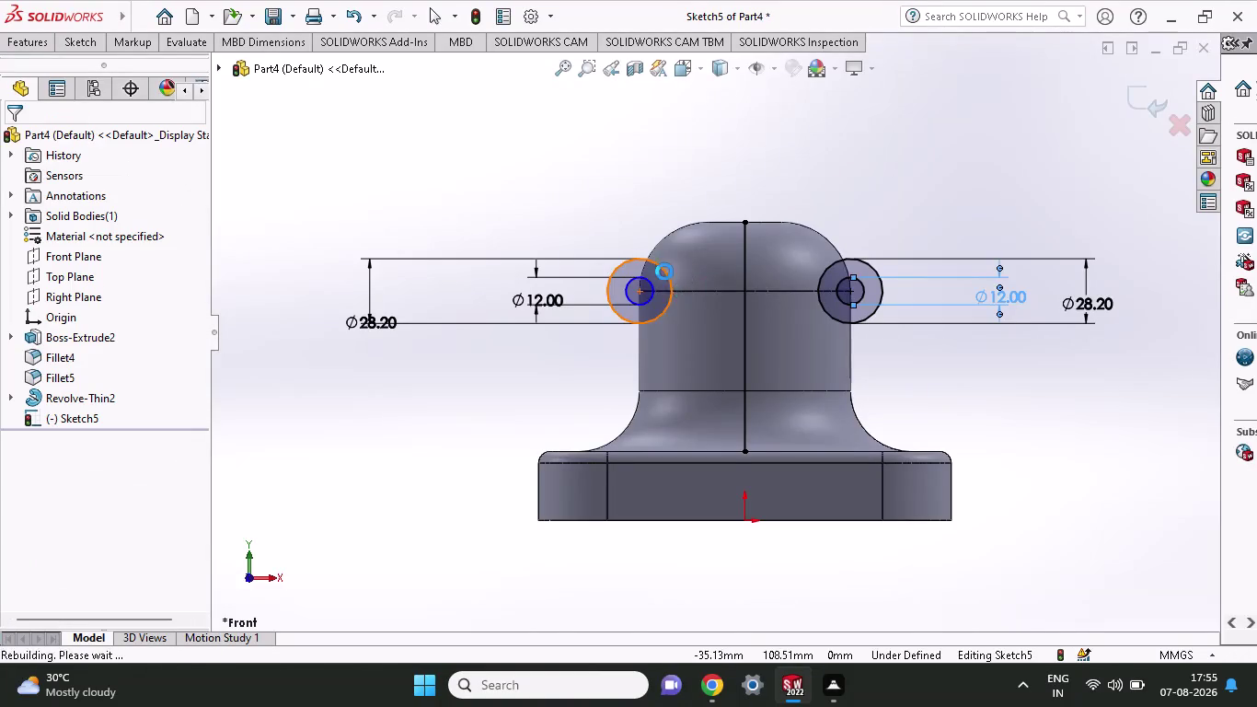
Undo the two side circles and their diameter dimensions, discarding Sketch5.
key(ctrl+z)
key(ctrl+z)
key(ctrl+z)
key(ctrl+z)
key(ctrl+z)
key(ctrl+z)
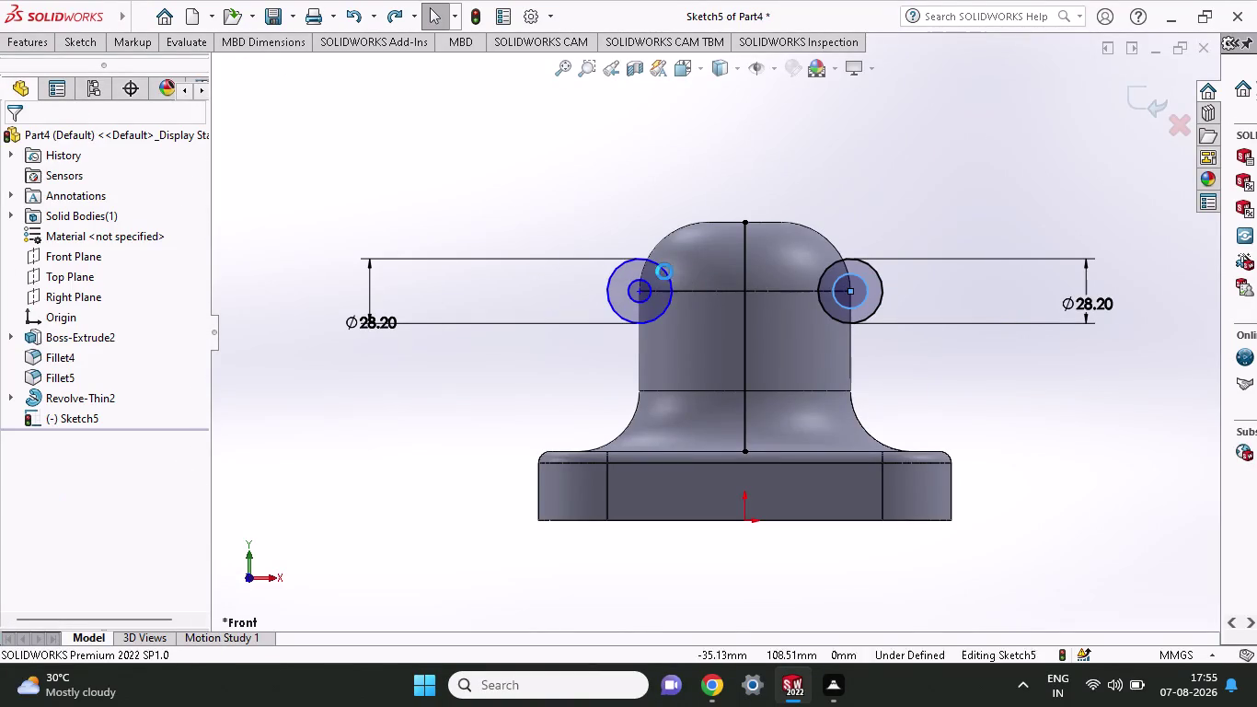
key(ctrl+z)
key(ctrl+z)
key(ctrl+z)
key(ctrl+z)
key(ctrl+z)
key(ctrl+z)
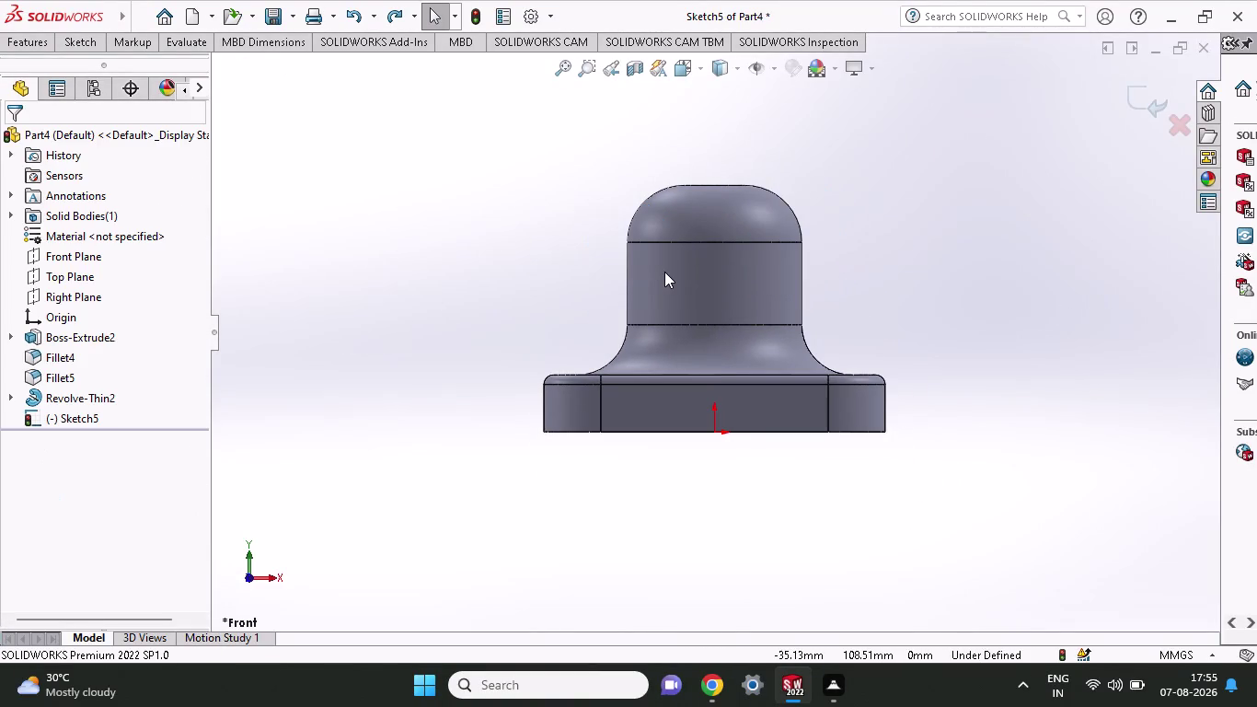
key(ctrl+z)
scroll(down, 3)
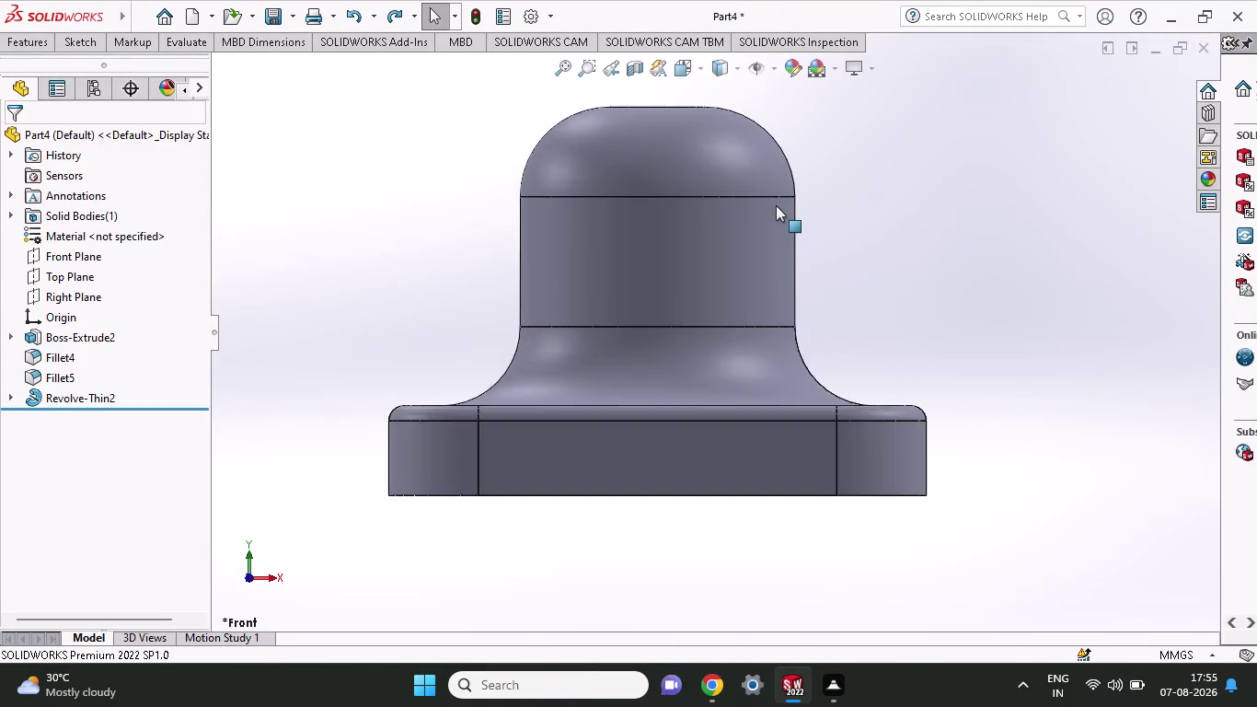
Start a front-face sketch with a vertical centerline through the origin above the bell.
scroll(down, 3)
scroll(up, 3)
click(30, 39)
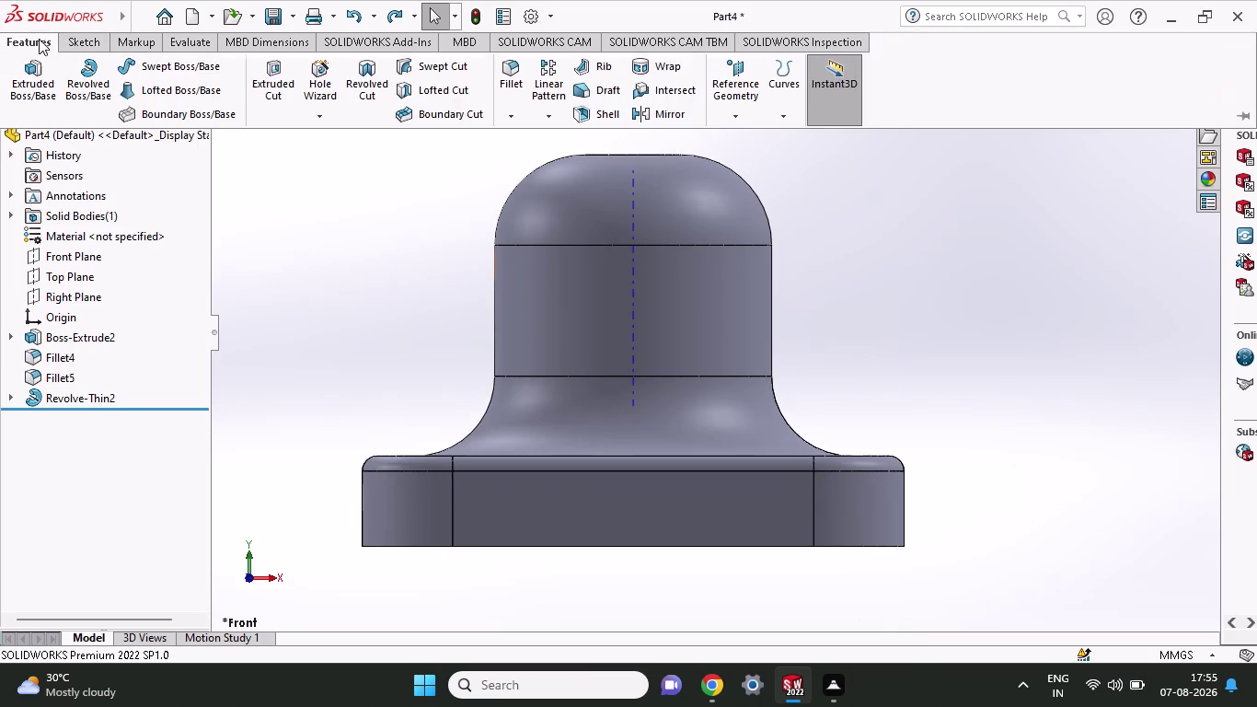
click(71, 38)
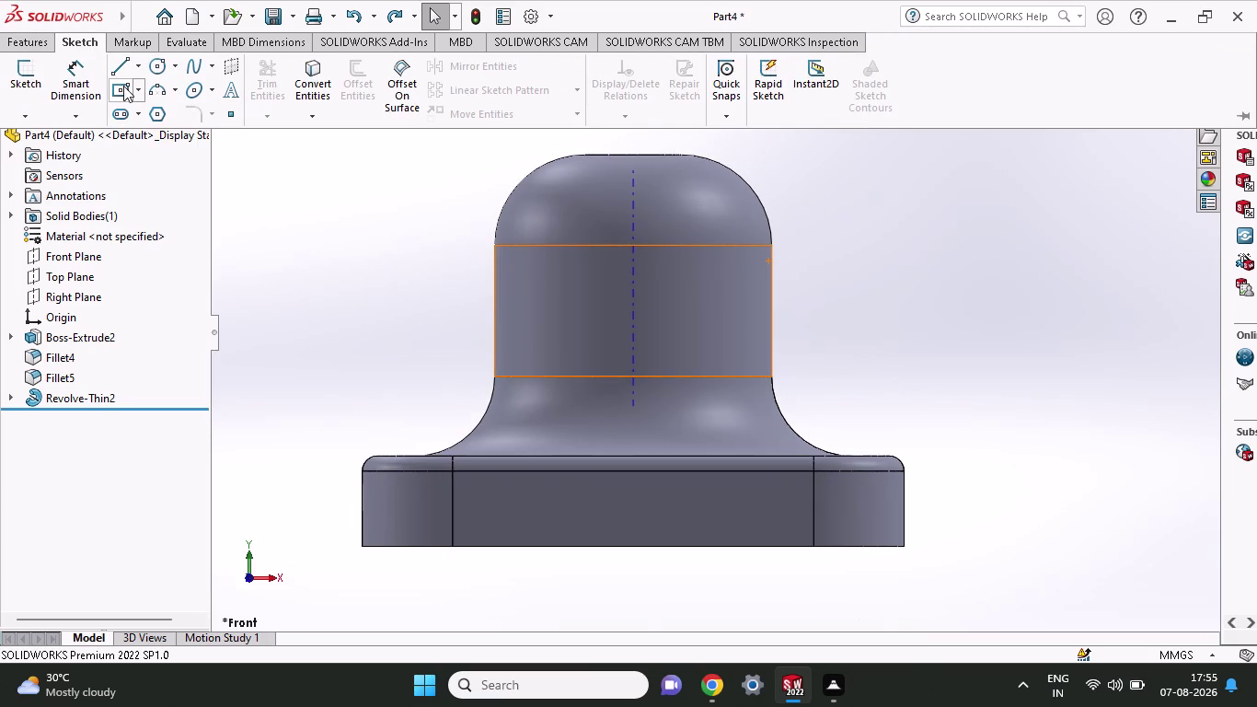
click(139, 75)
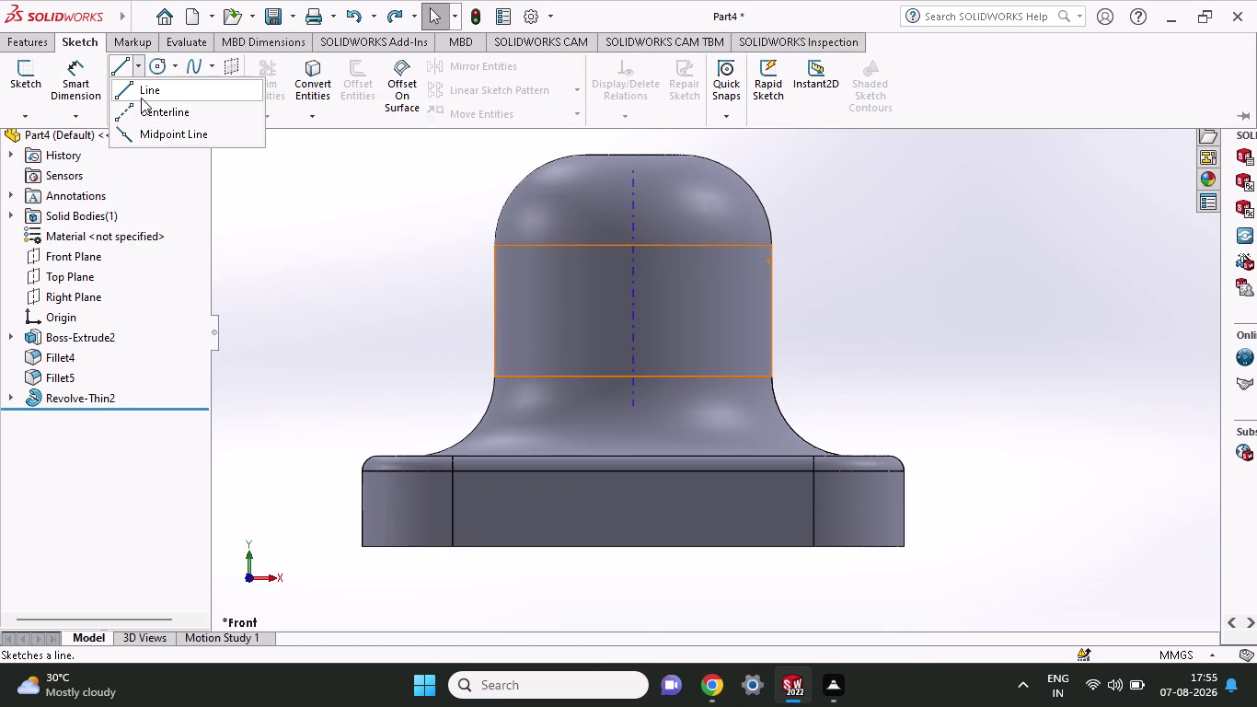
click(141, 116)
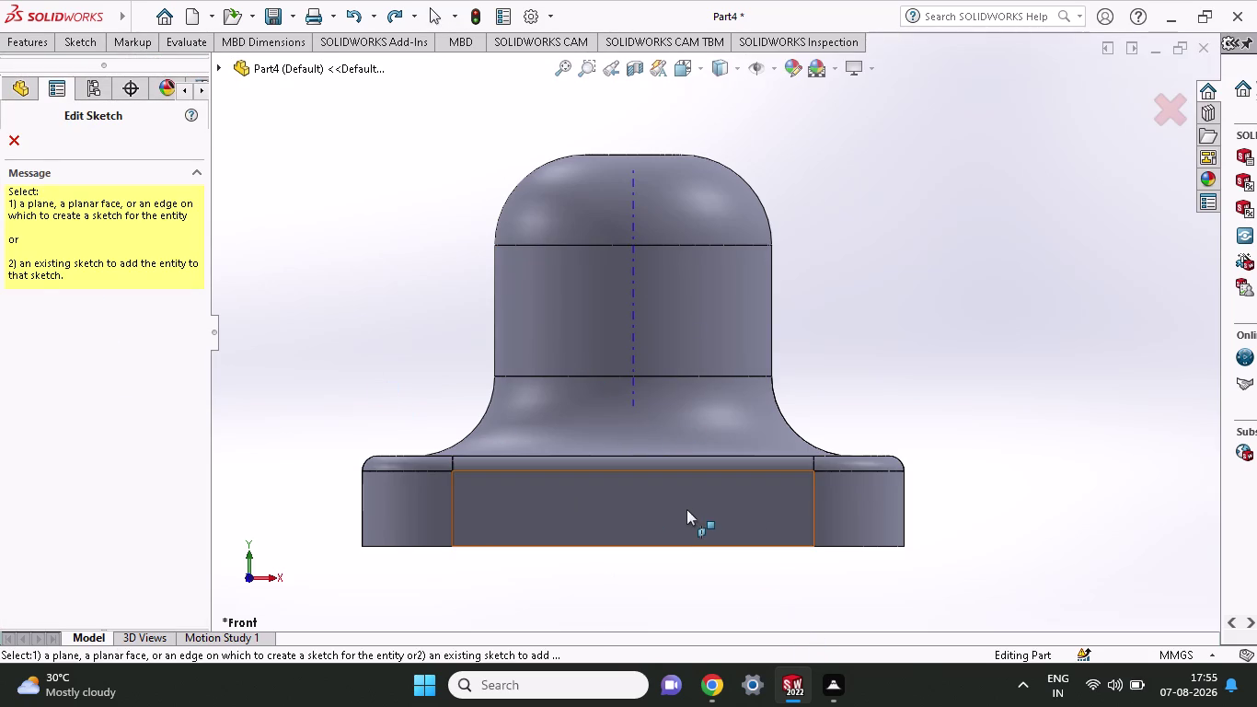
click(685, 507)
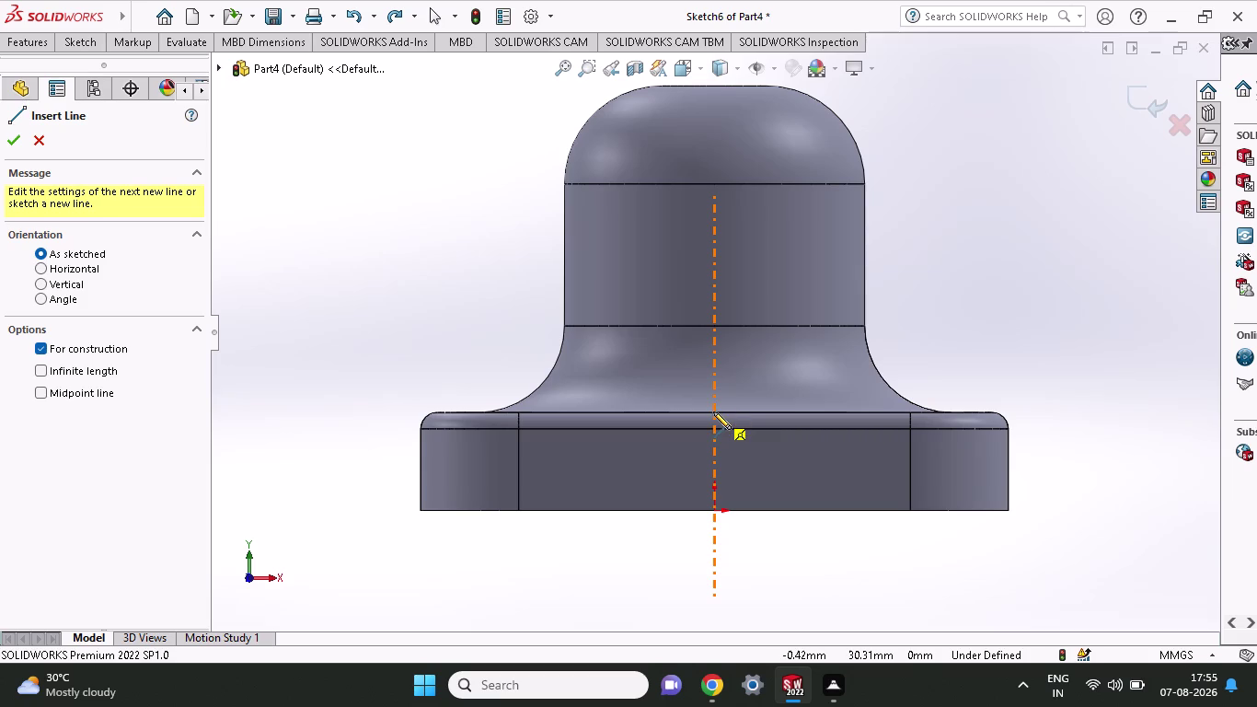
click(713, 411)
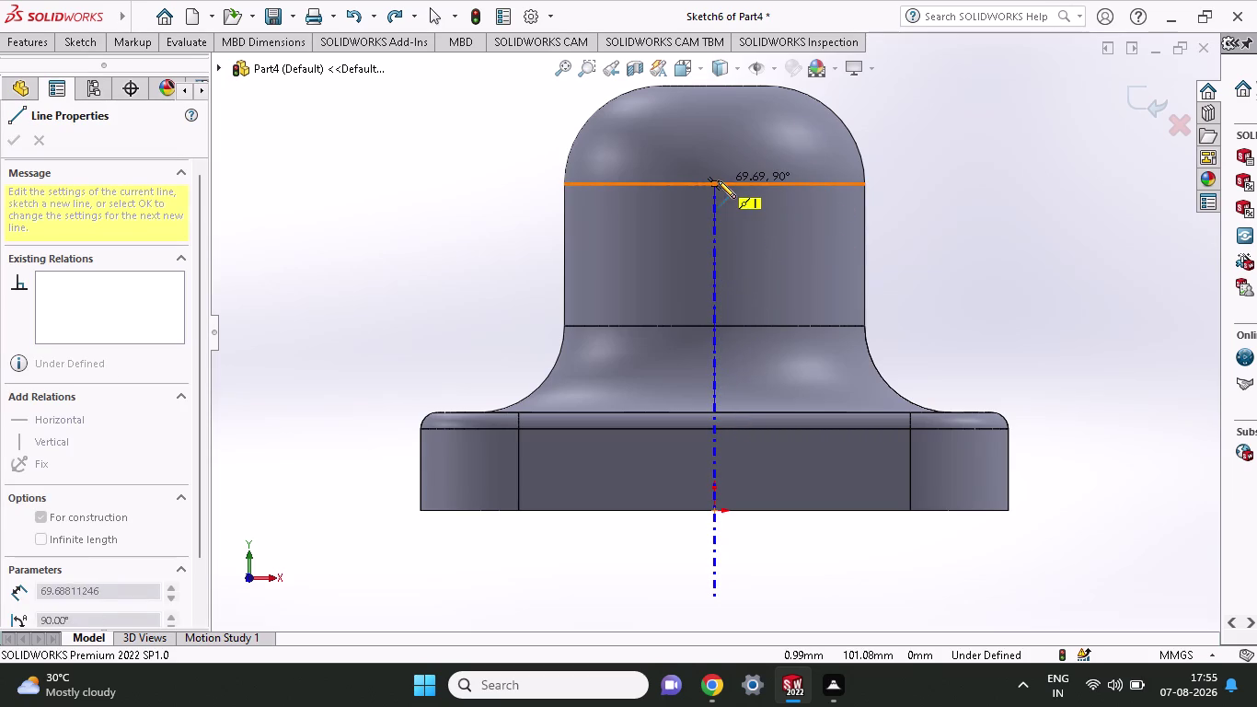
scroll(up, 3)
click(714, 98)
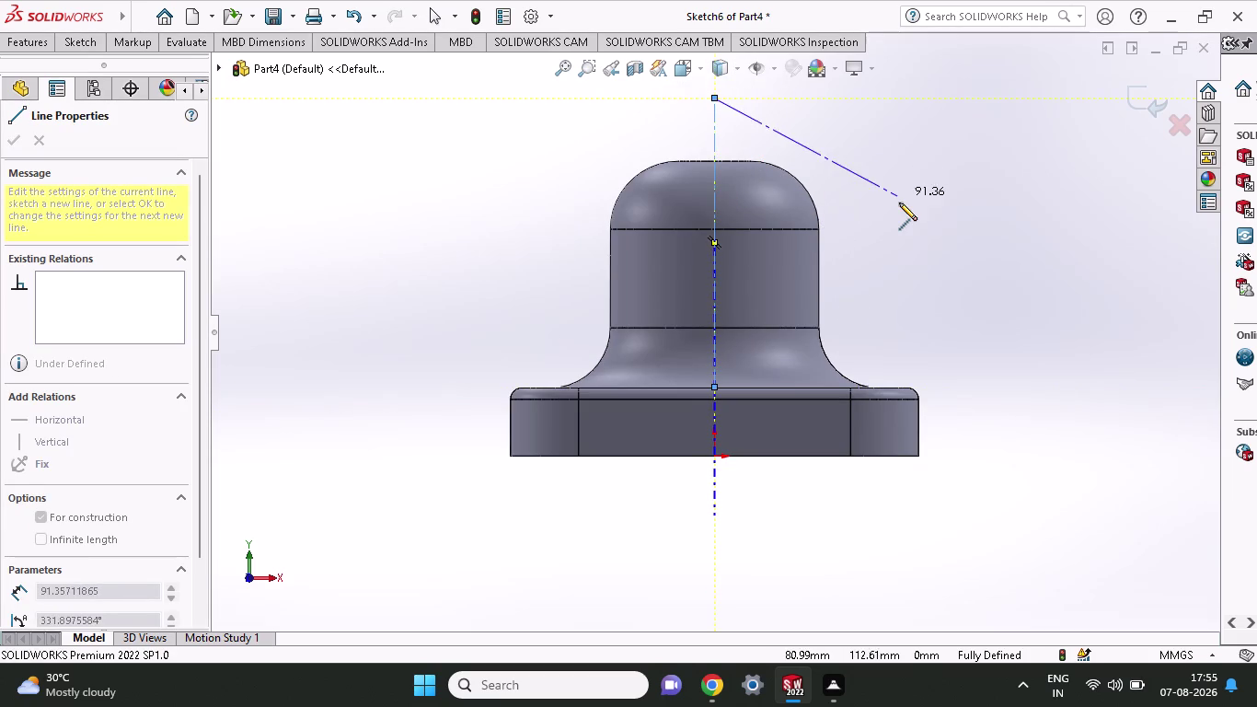
key(Escape)
Add a horizontal centerline crossing the bell's upper body, extending both sides.
click(98, 43)
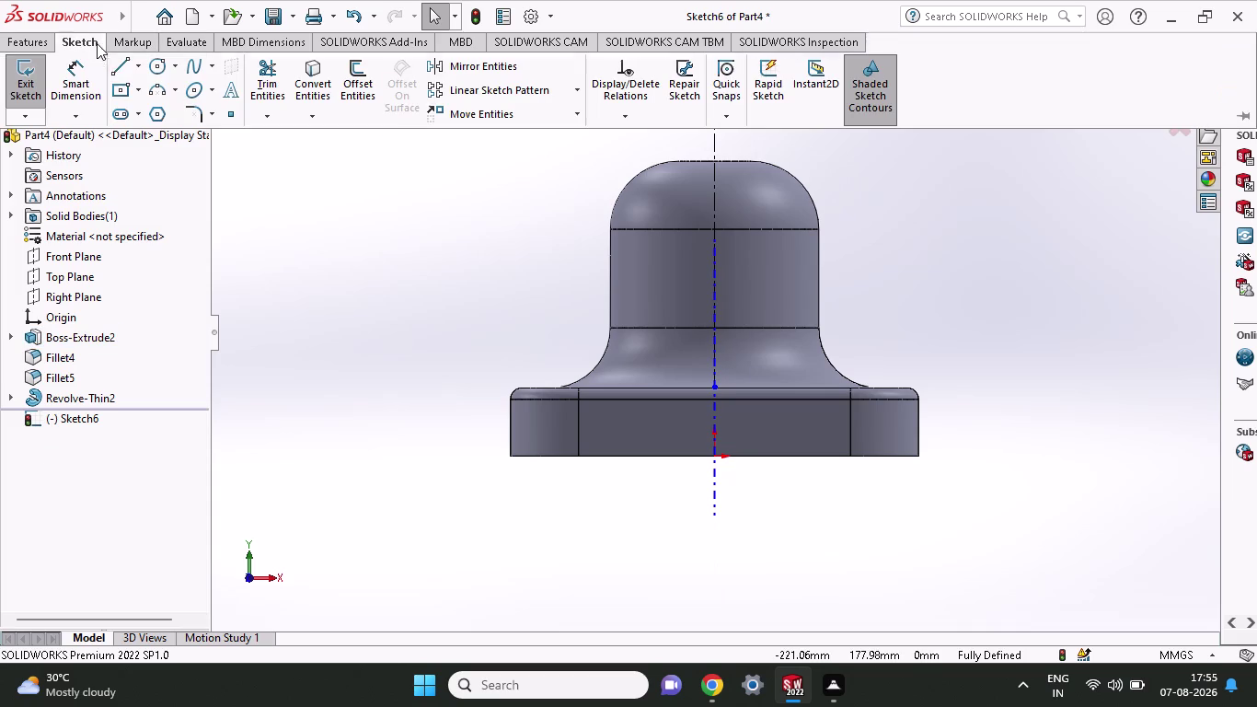
click(135, 68)
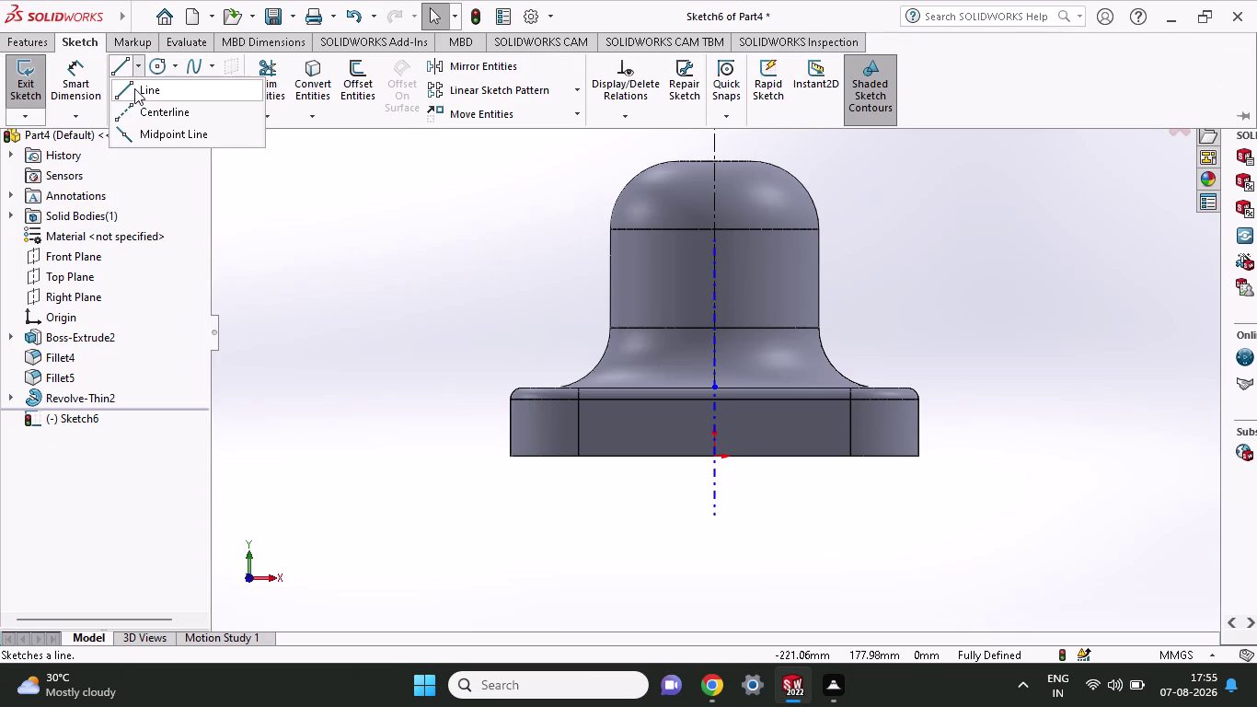
click(131, 105)
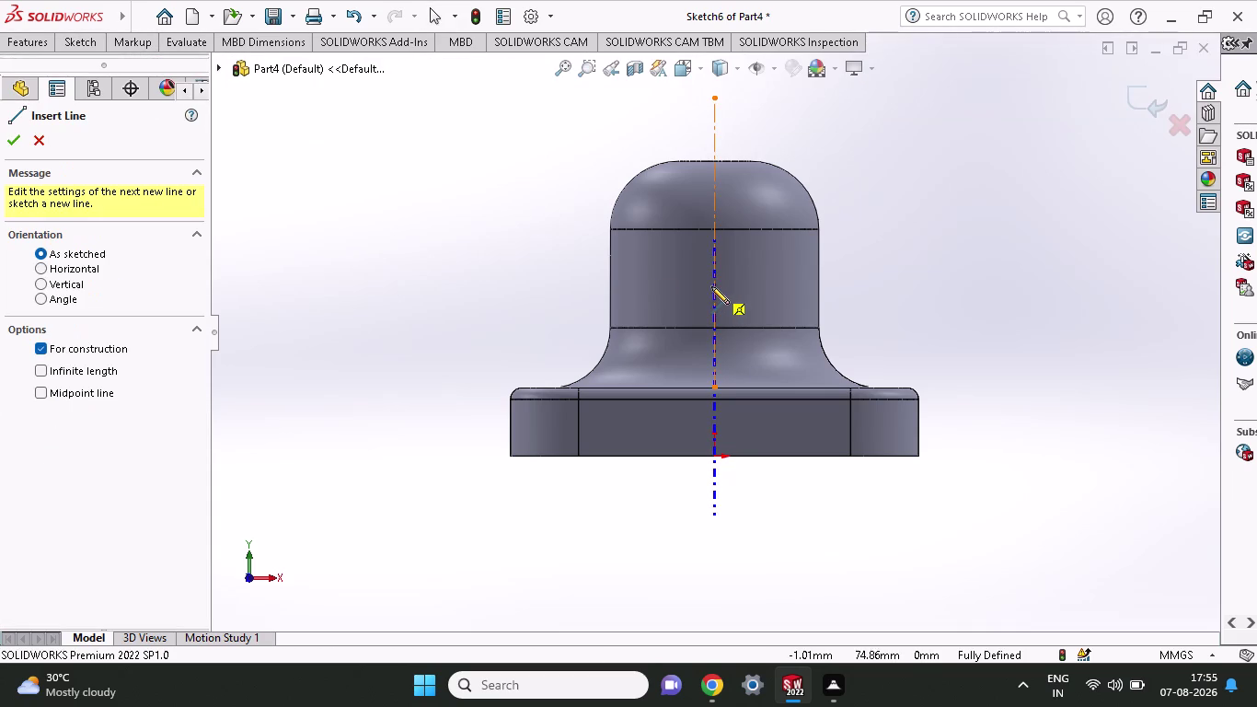
click(713, 244)
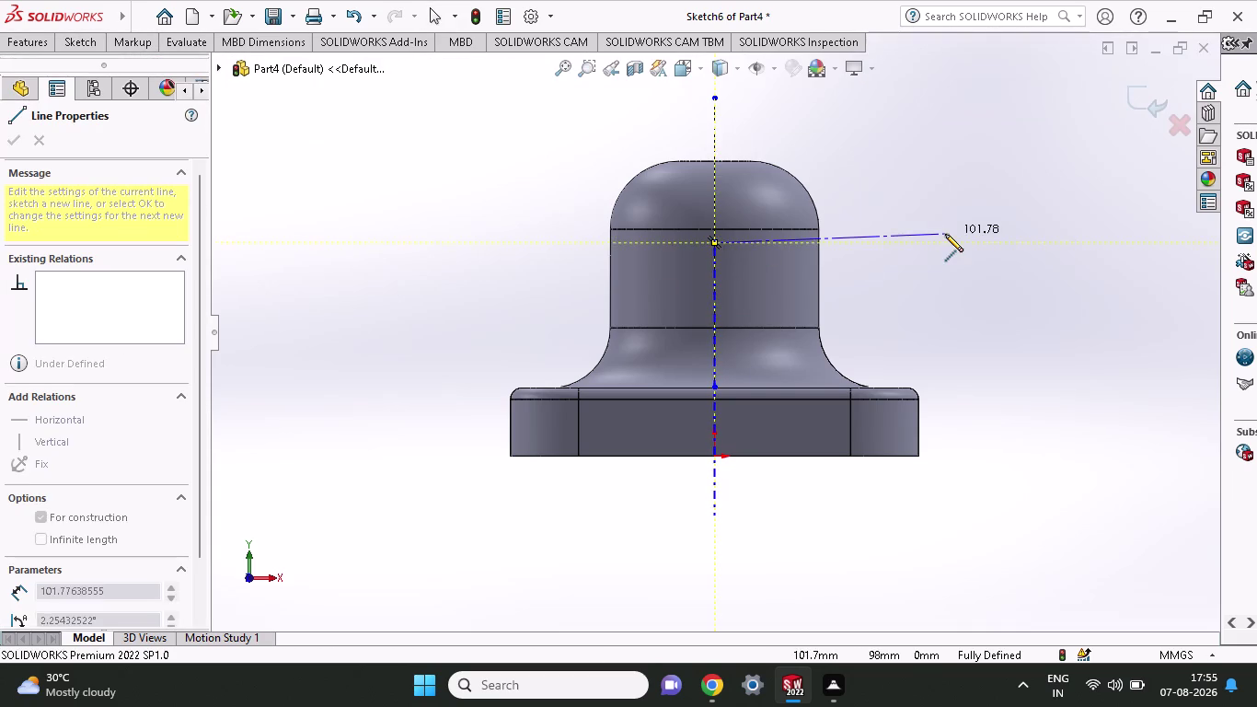
click(945, 234)
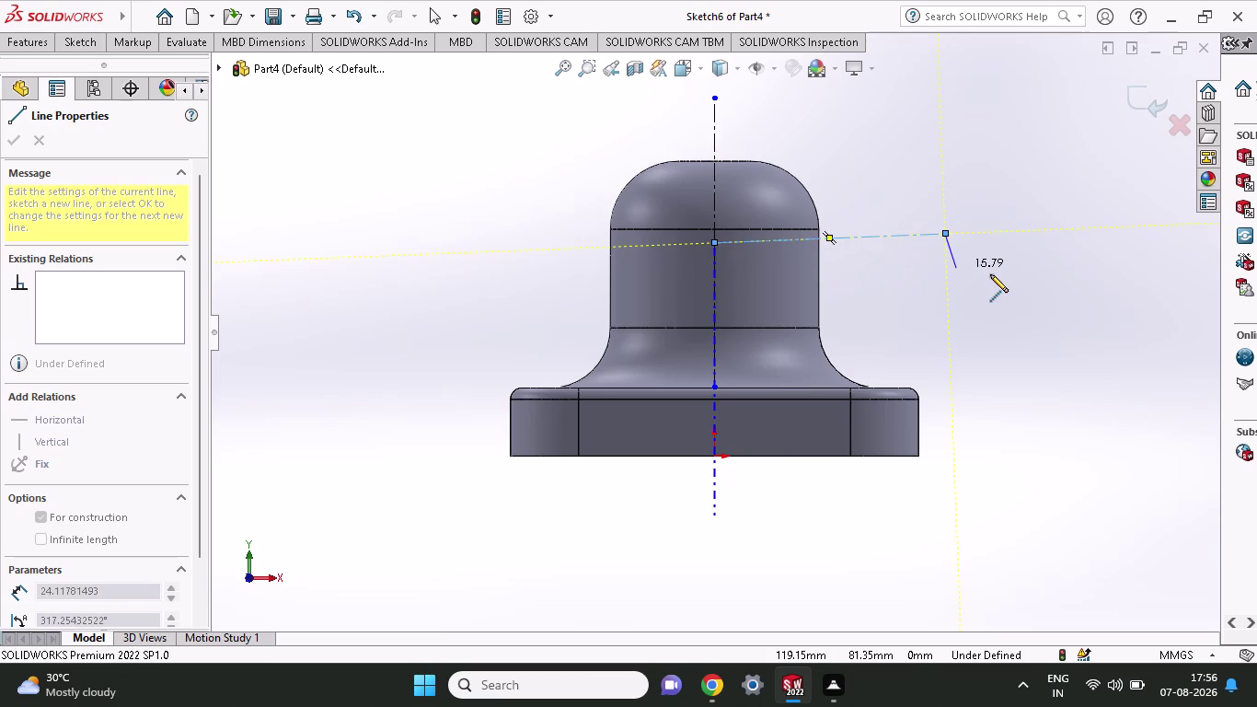
key(ctrl+z)
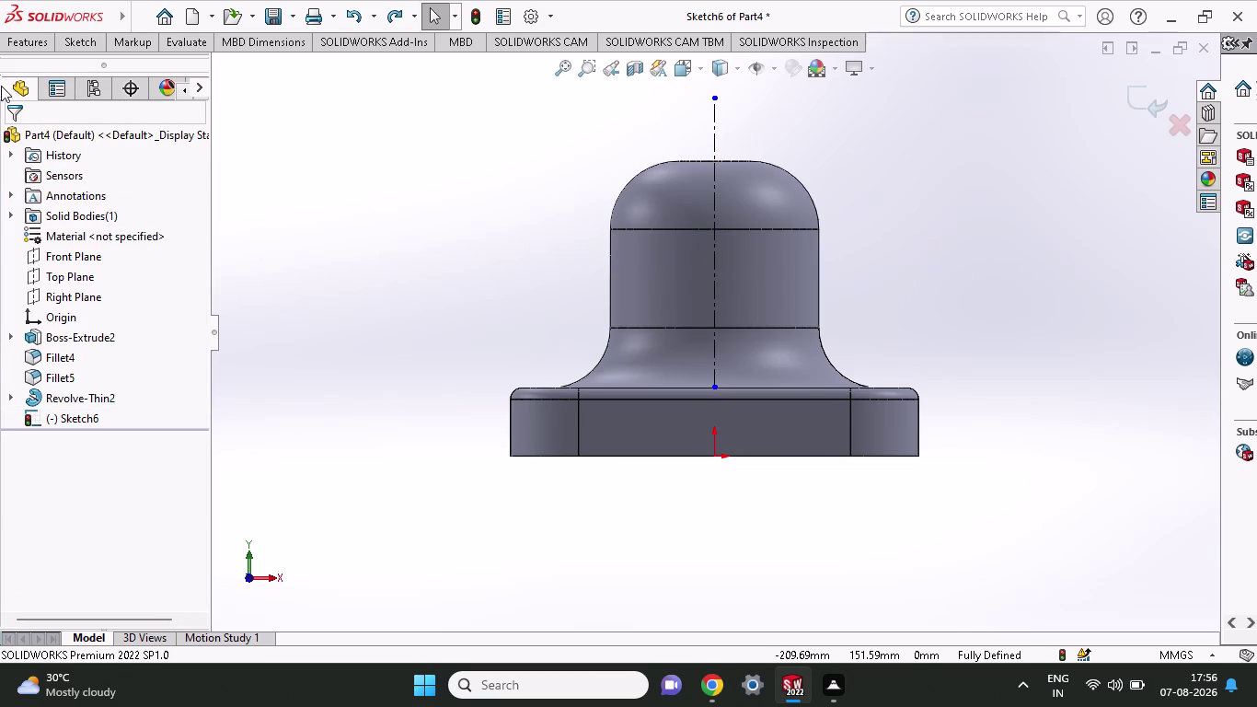
click(84, 47)
click(141, 74)
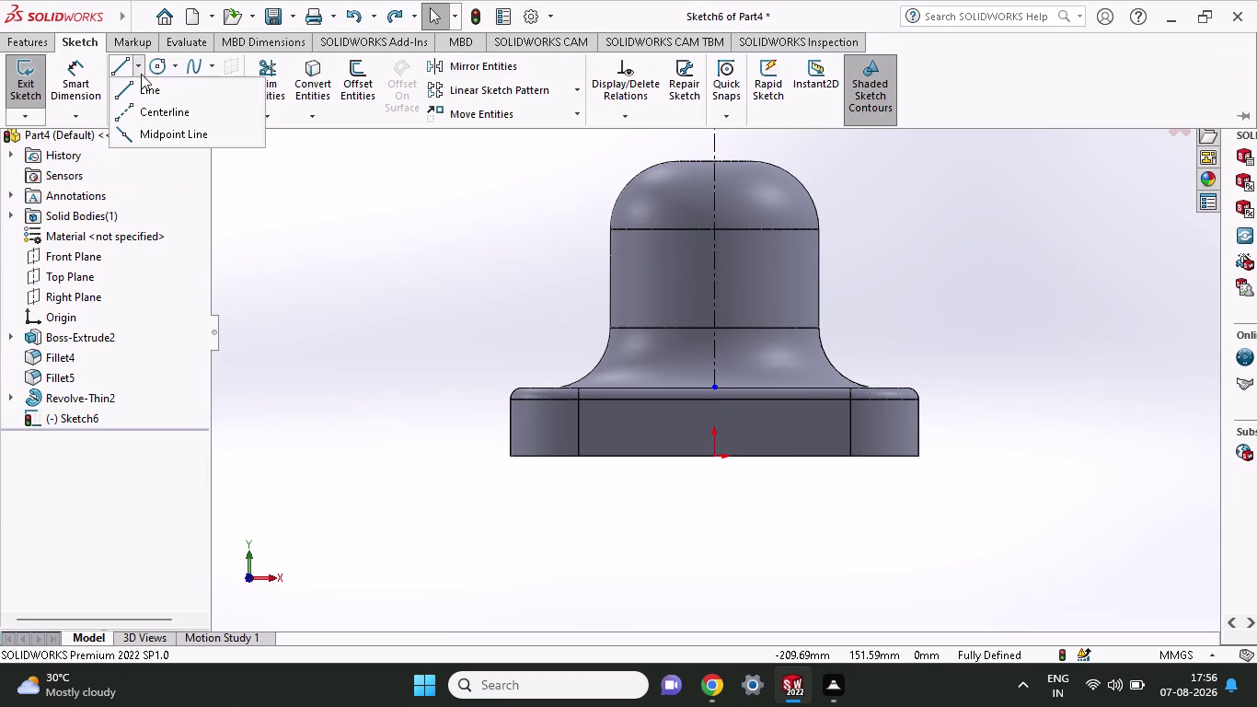
click(134, 116)
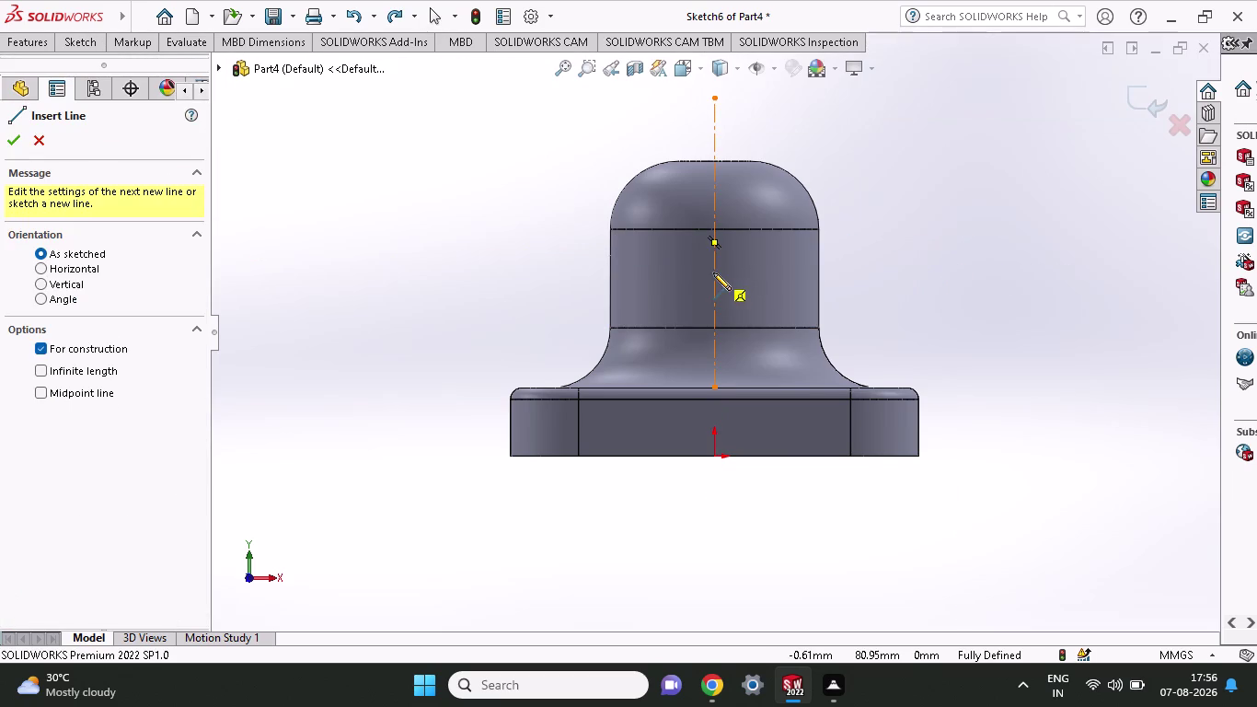
click(714, 243)
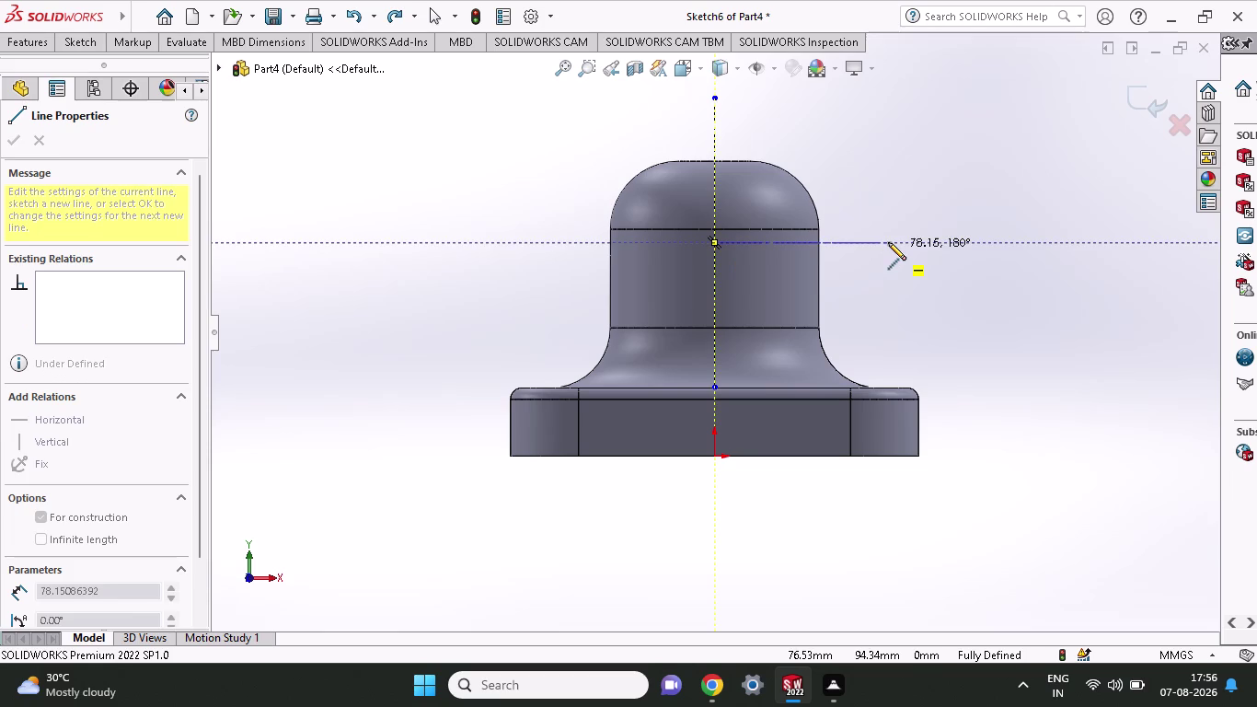
click(888, 242)
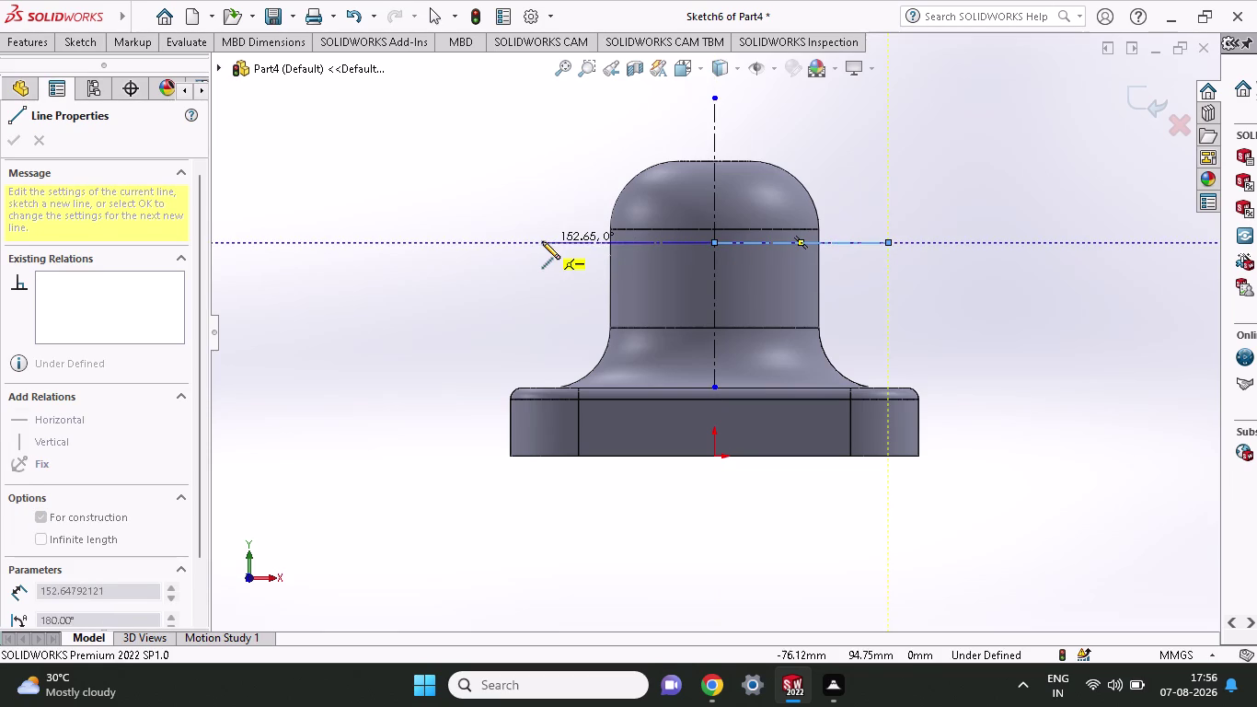
click(542, 241)
key(Escape)
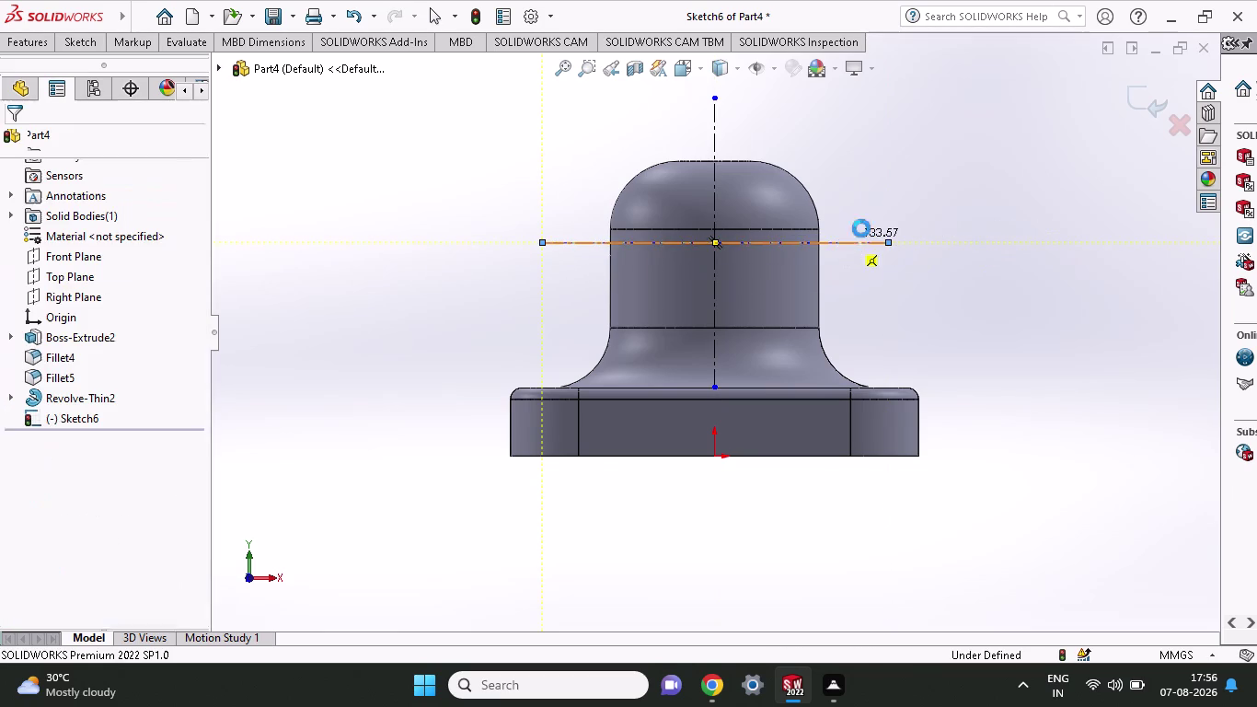
click(71, 50)
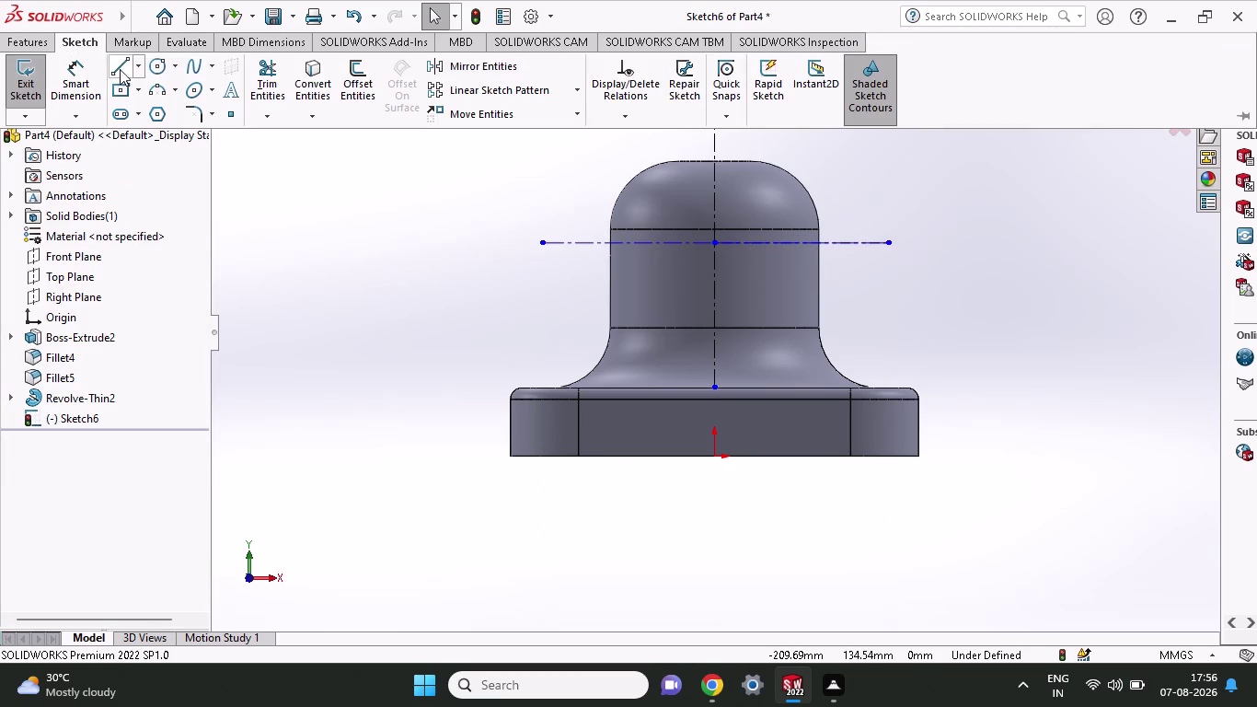
Draw four lines forming a closed diamond with corners on the centerline ends.
click(123, 65)
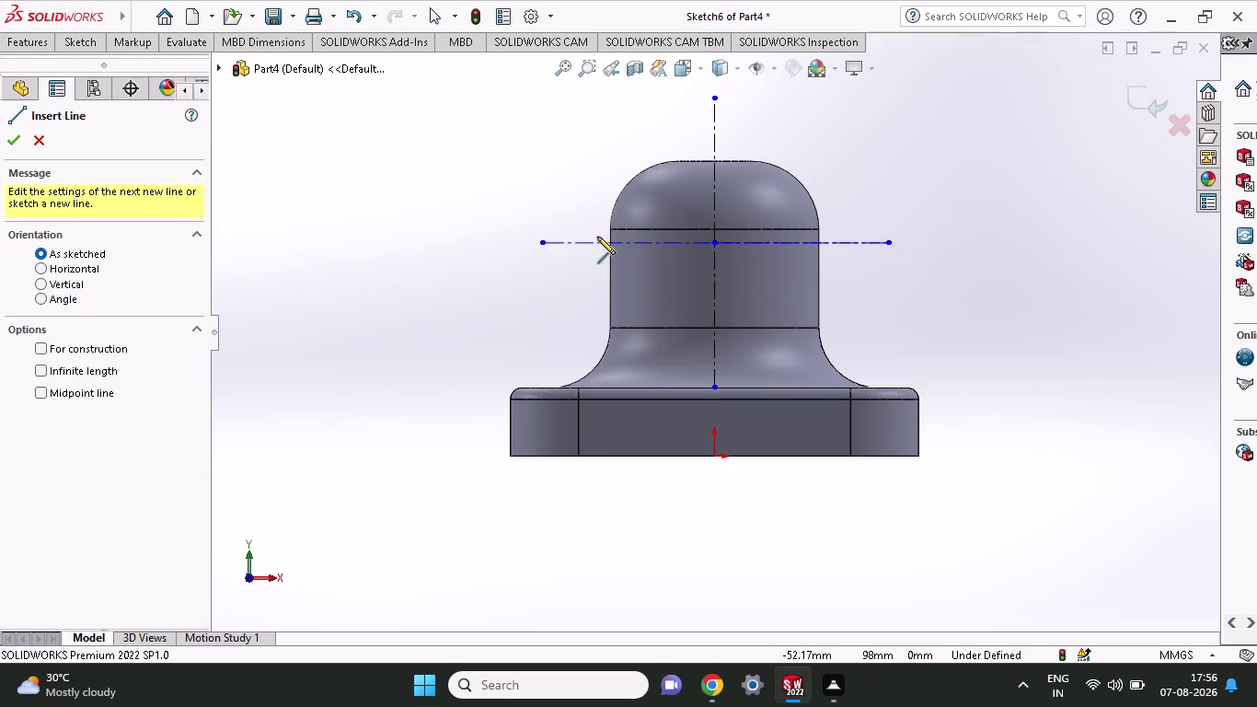
click(616, 241)
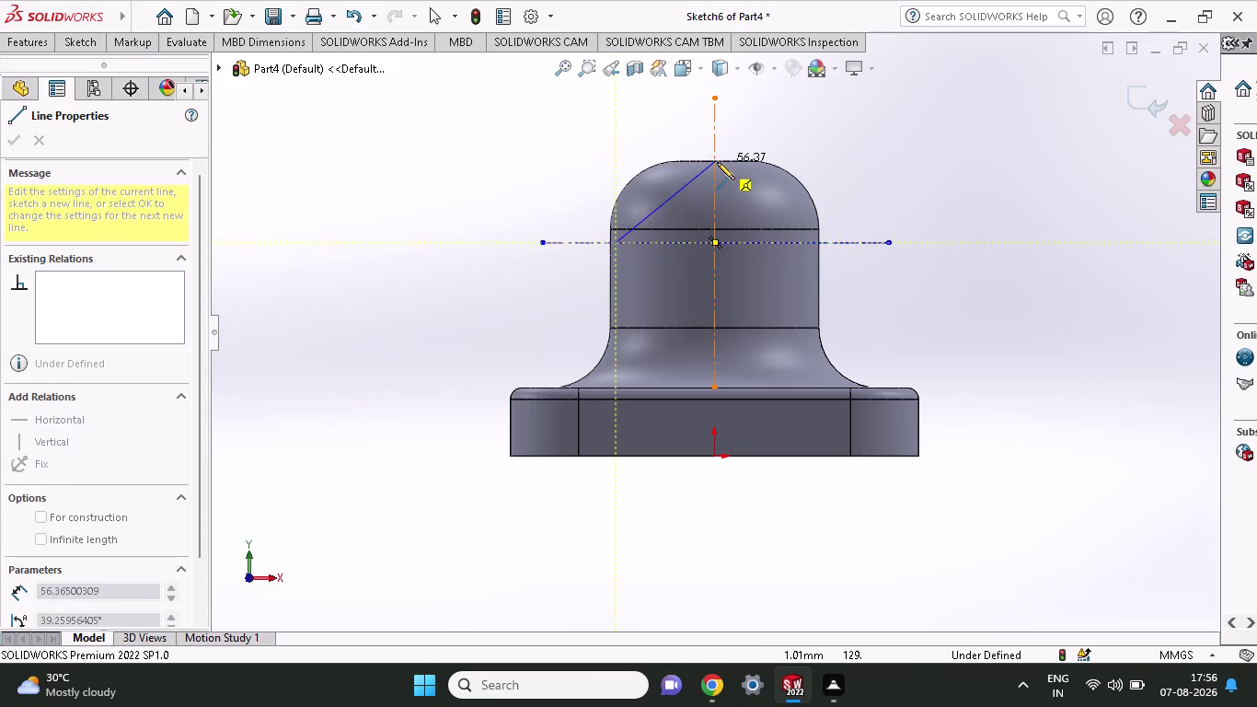
click(716, 162)
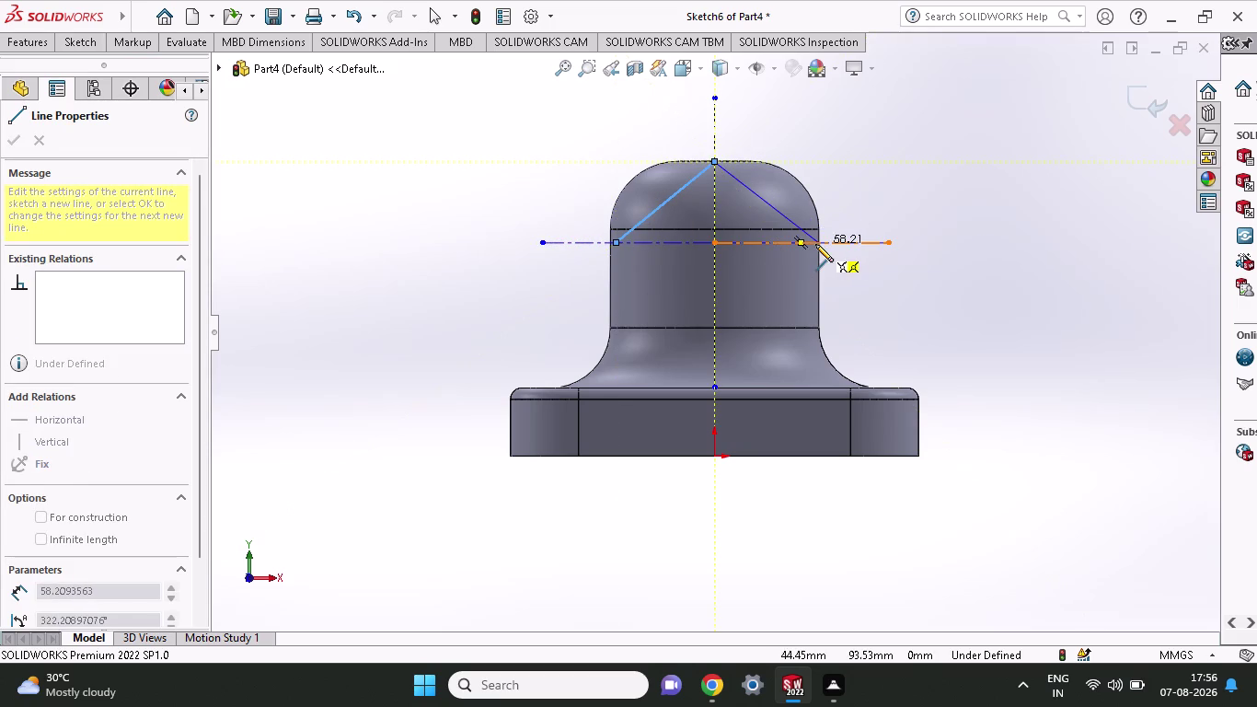
click(815, 244)
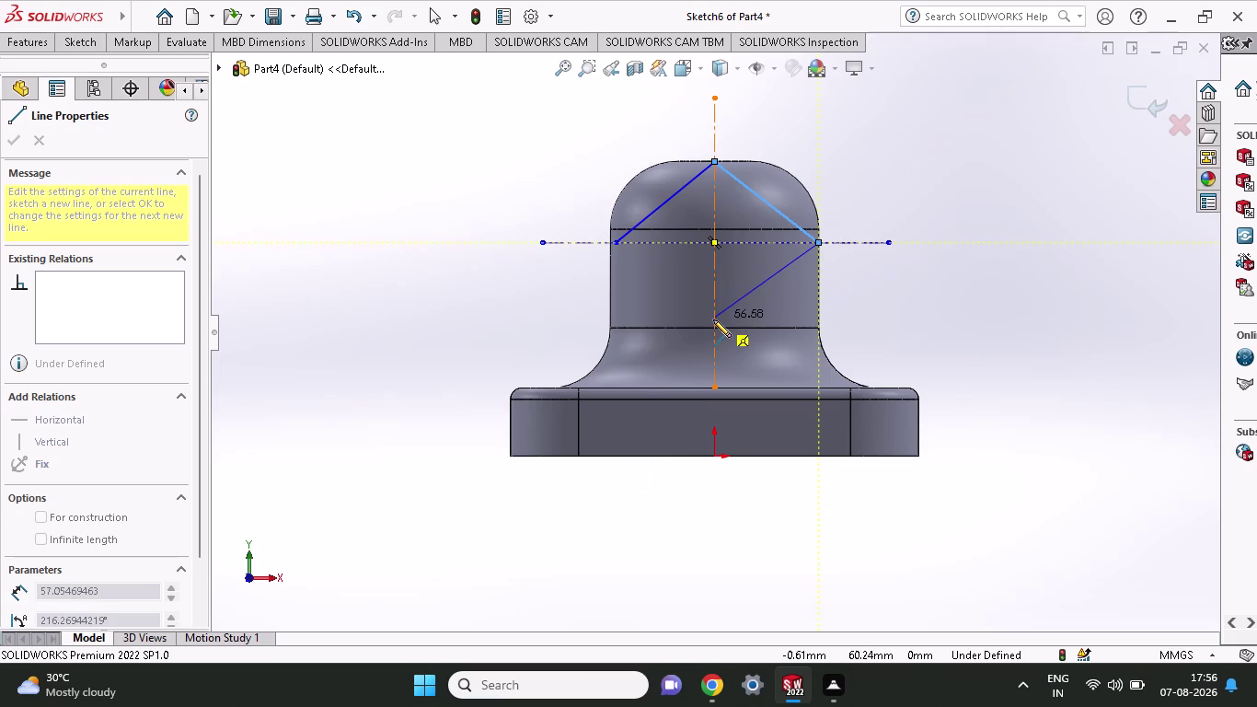
click(714, 317)
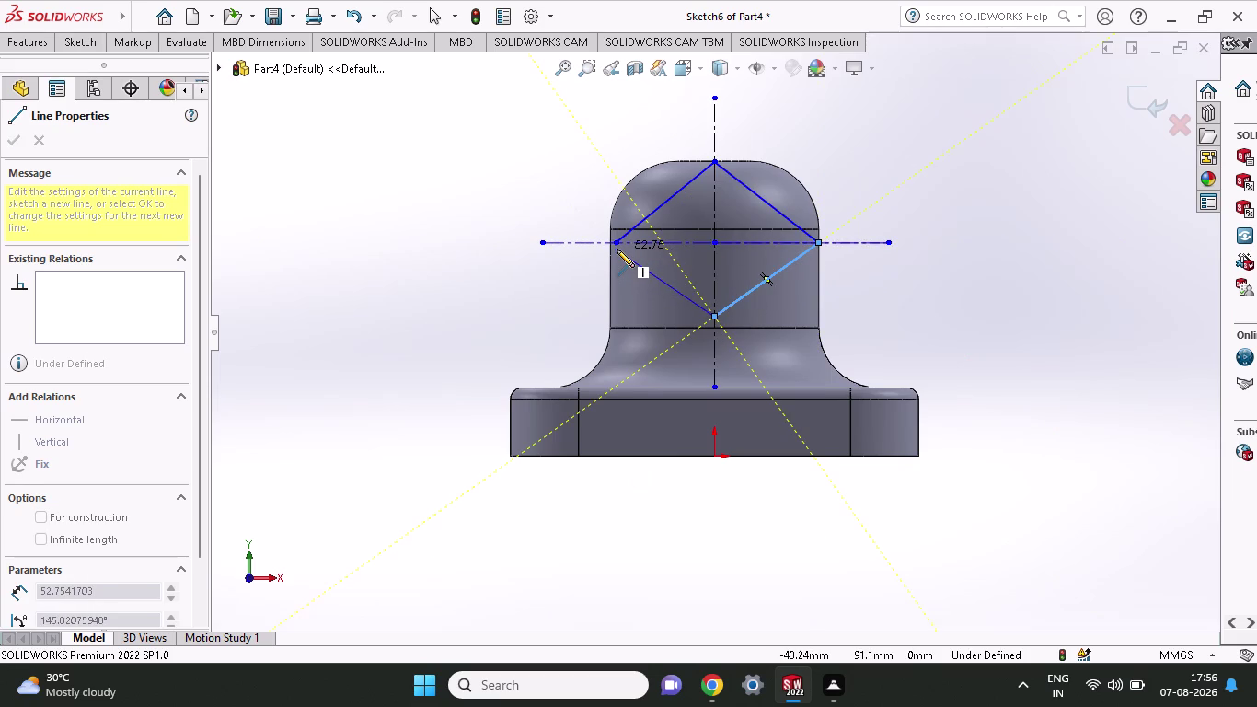
click(614, 244)
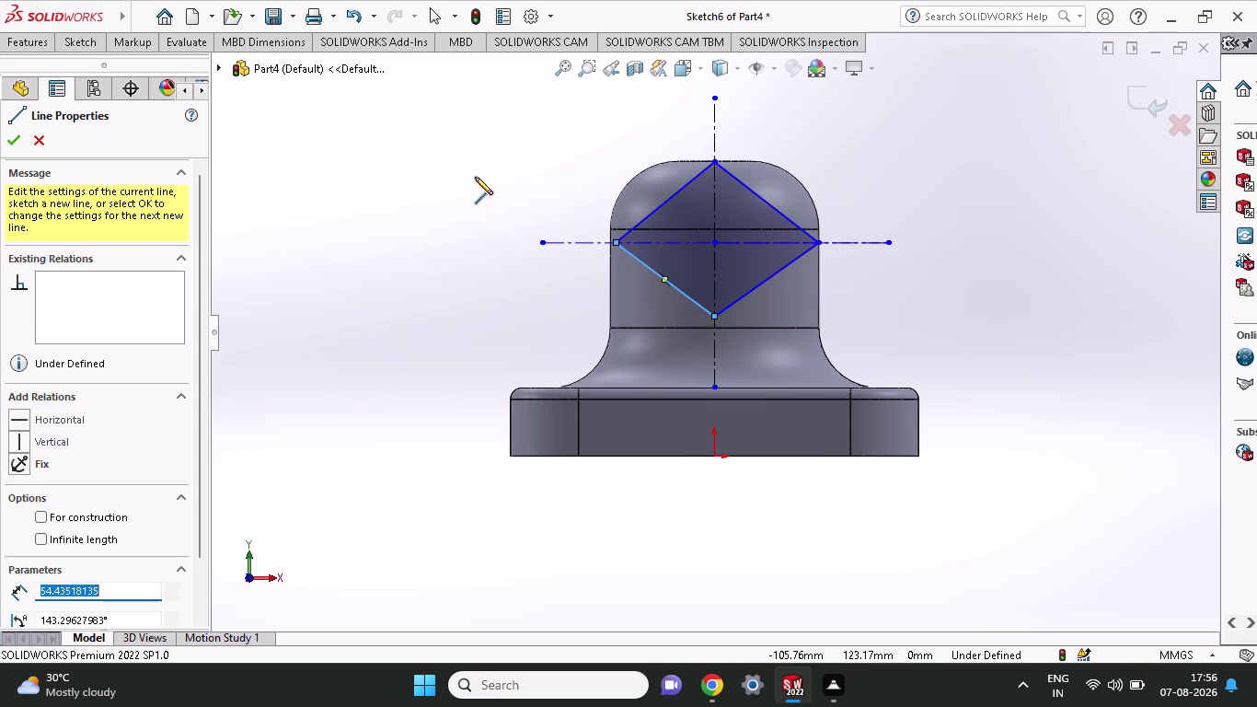
scroll(down, 3)
scroll(down, 3)
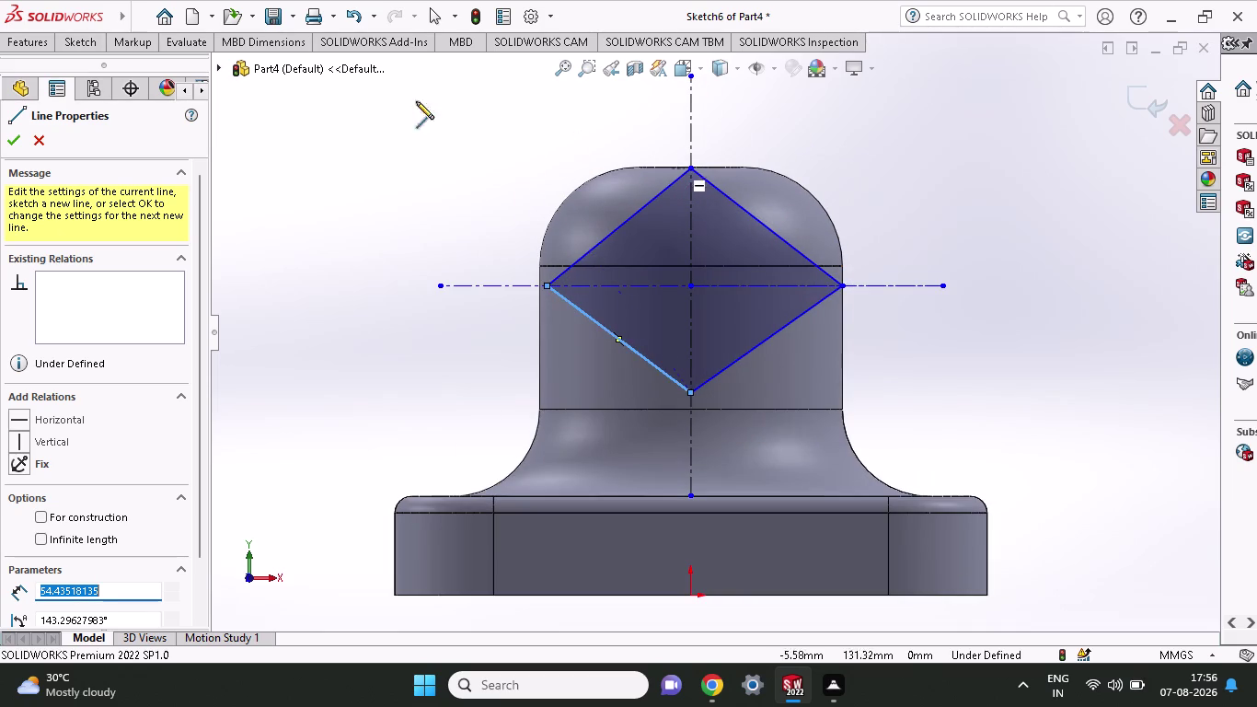
click(88, 35)
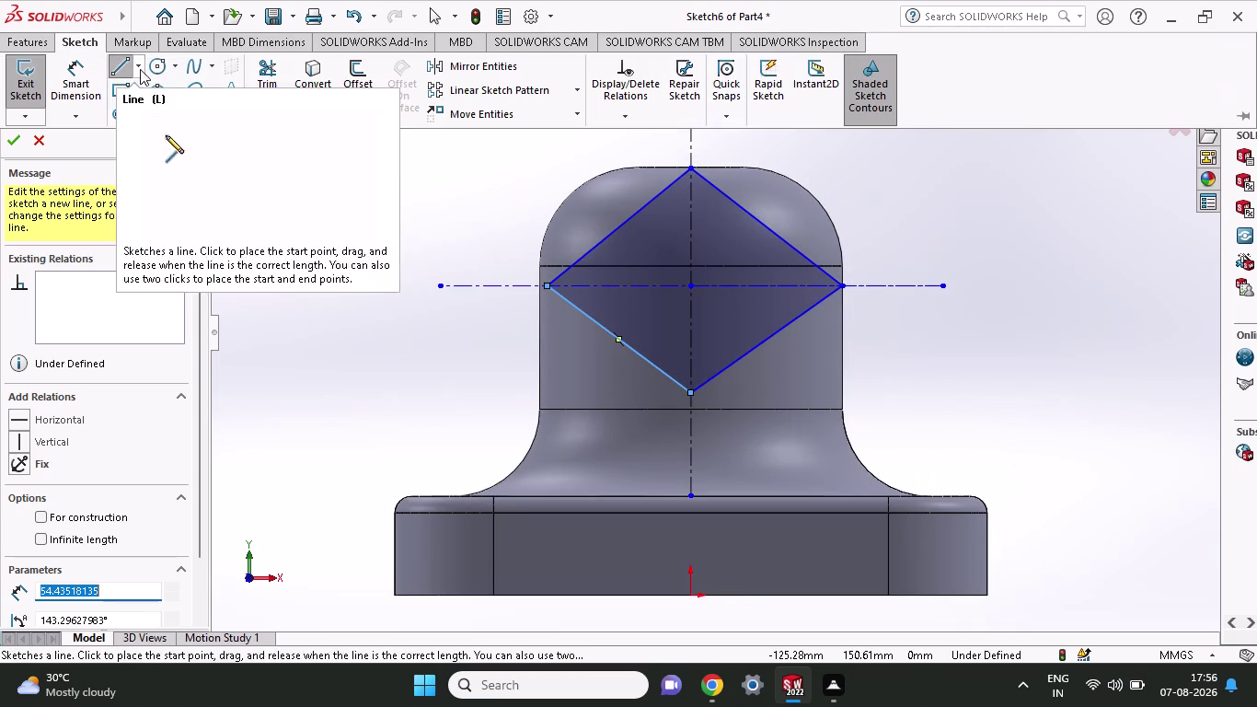
click(200, 113)
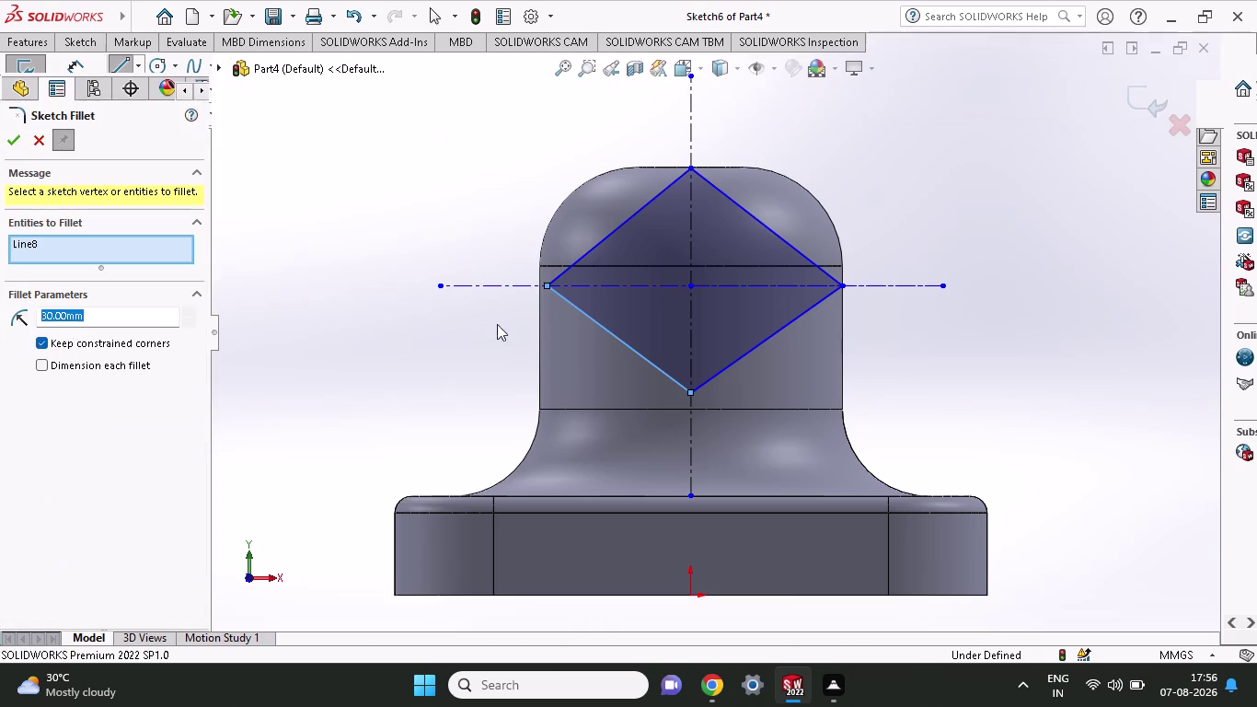
click(687, 166)
click(688, 165)
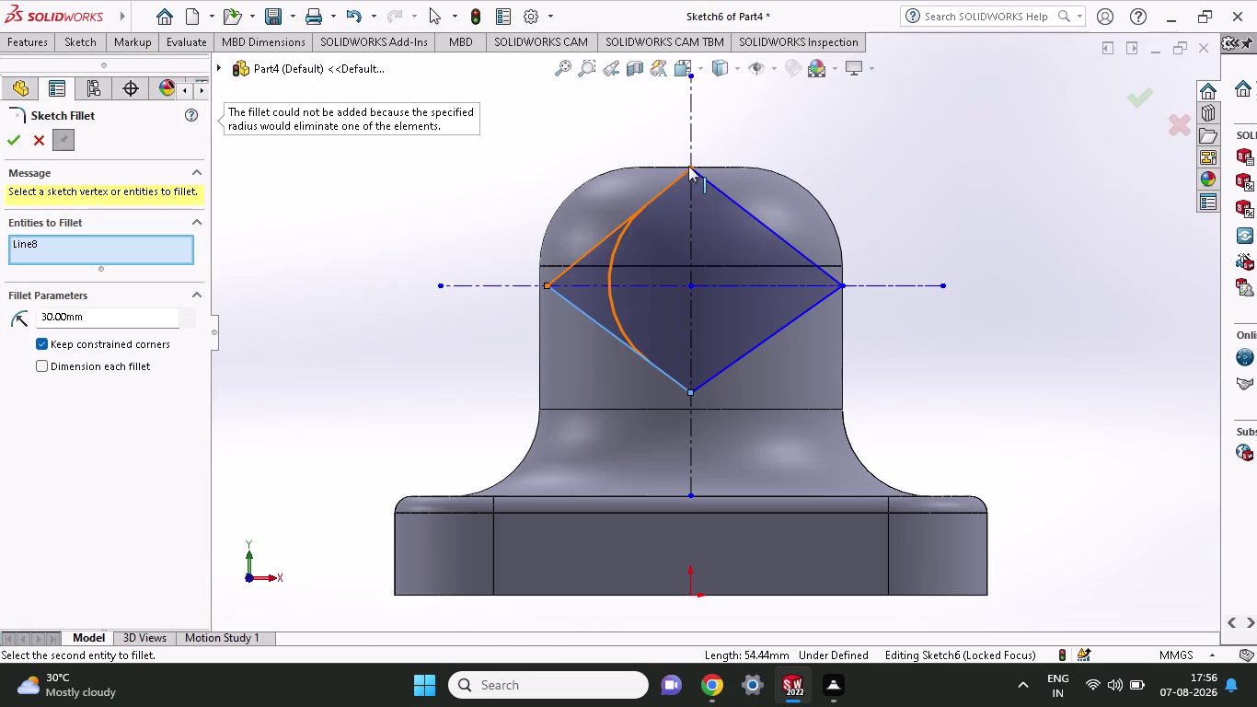
click(704, 178)
click(710, 183)
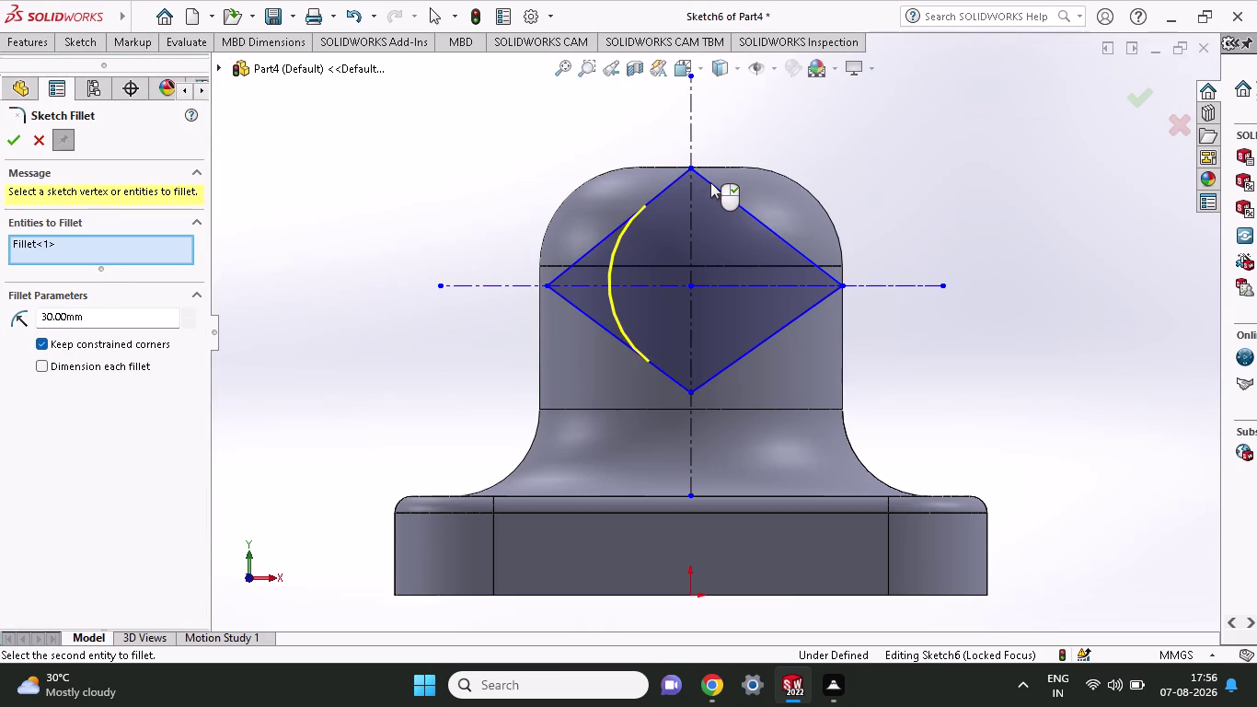
click(672, 178)
click(708, 178)
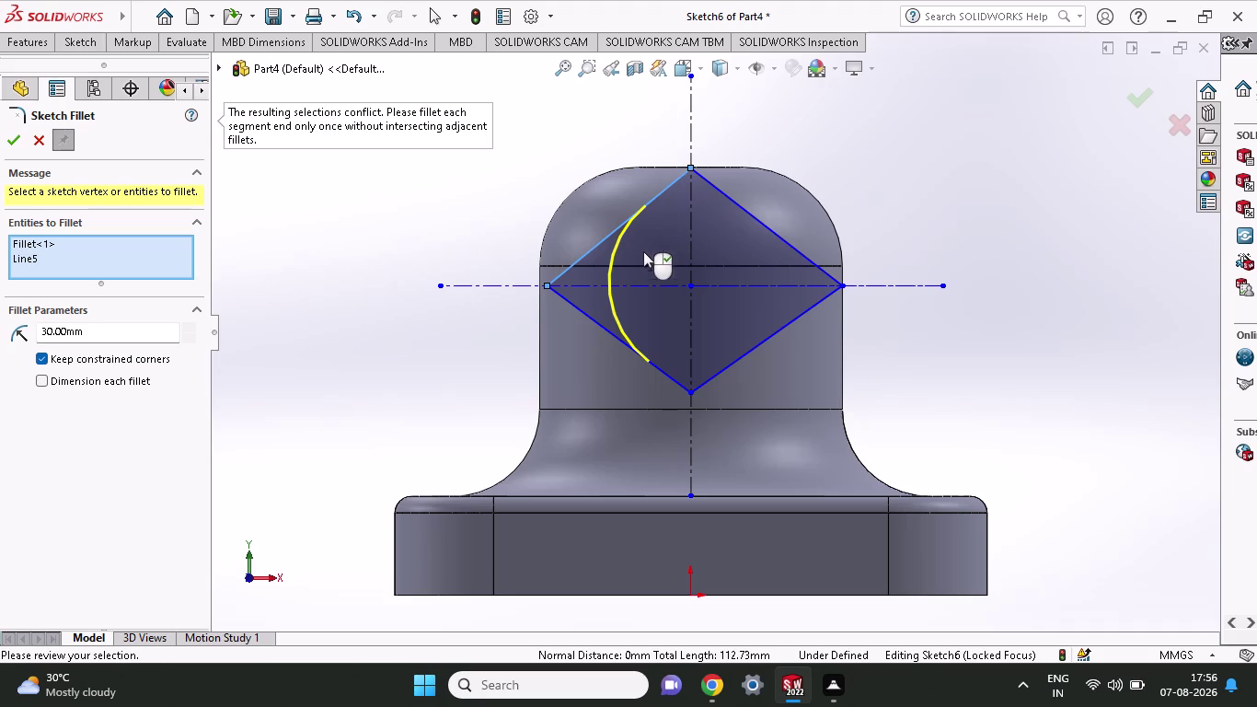
key(ctrl+z)
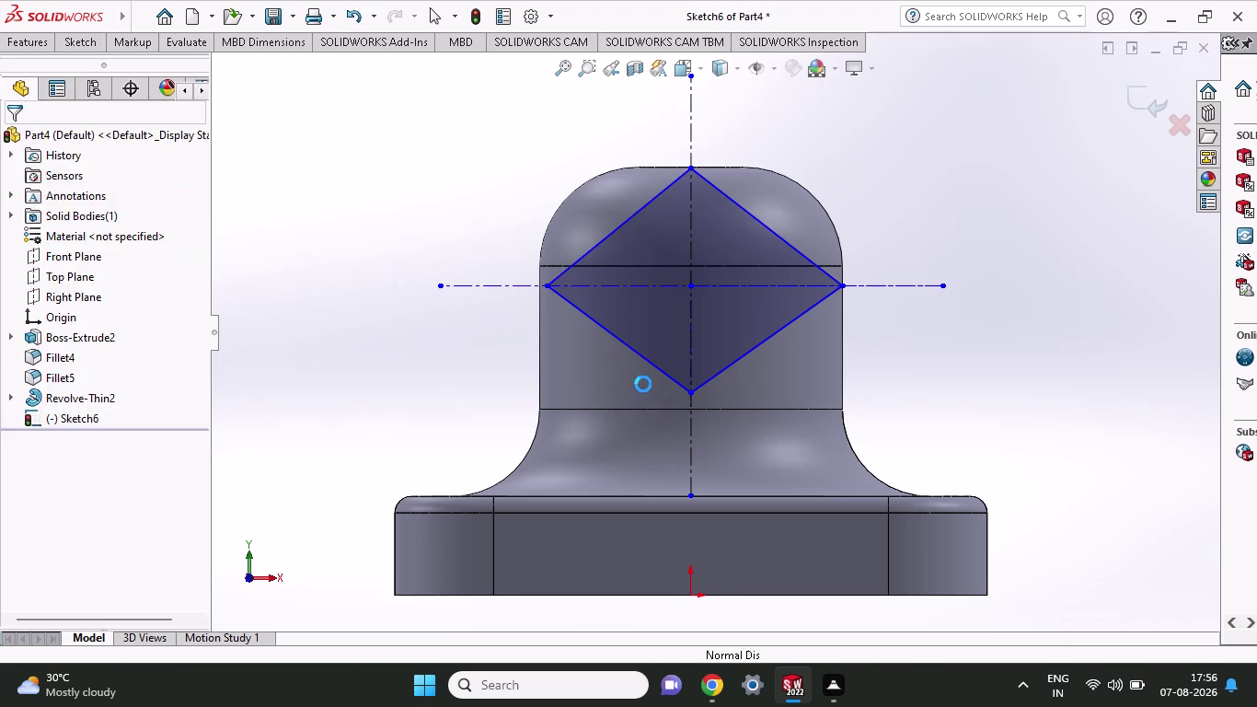
click(85, 45)
click(128, 67)
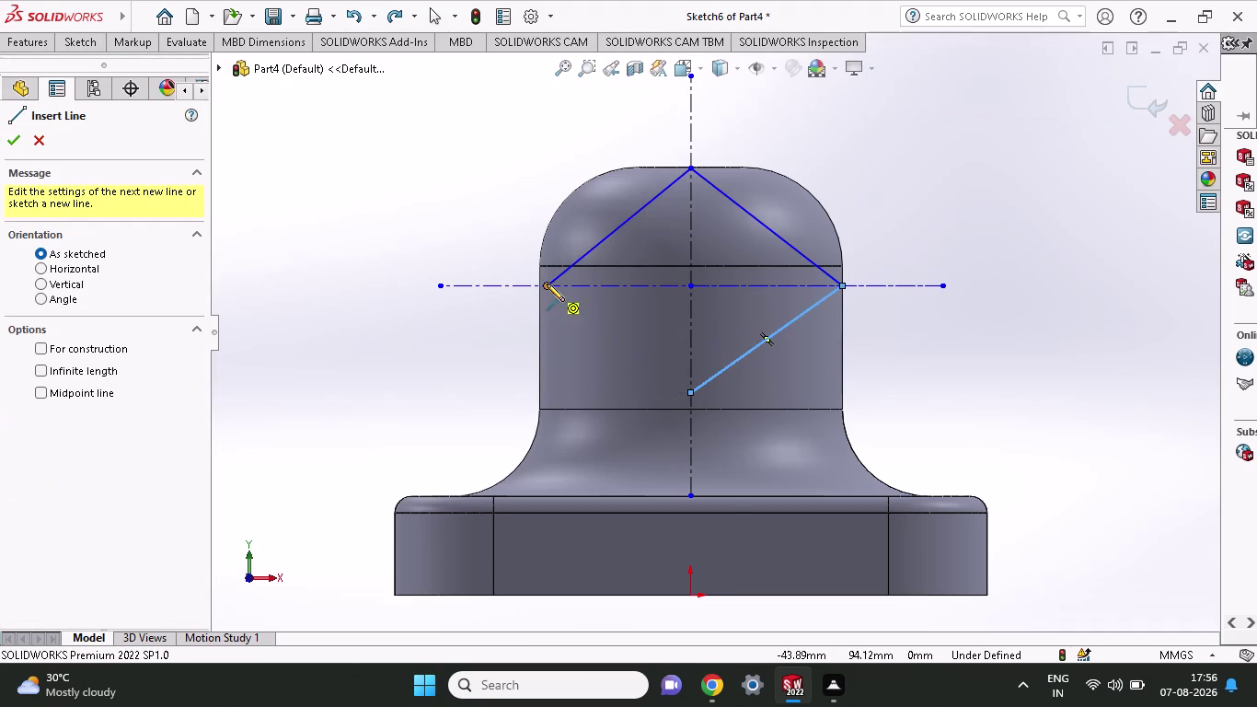
click(546, 283)
click(685, 391)
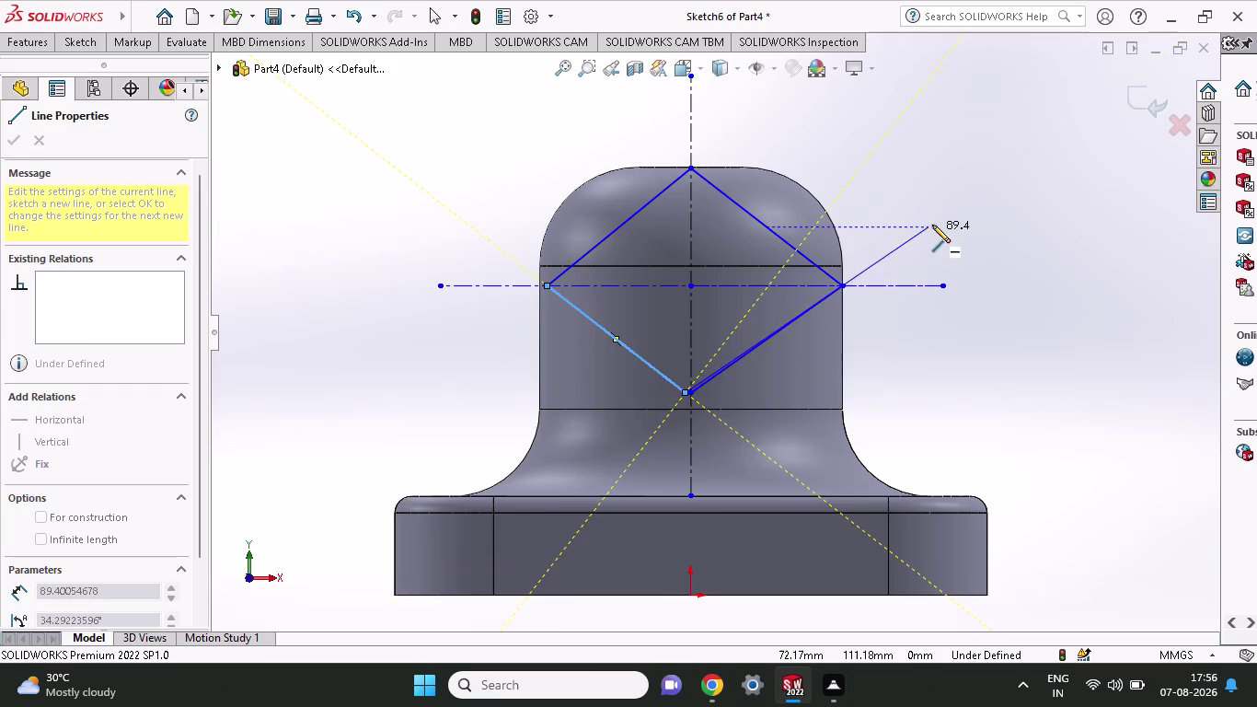
key(Escape)
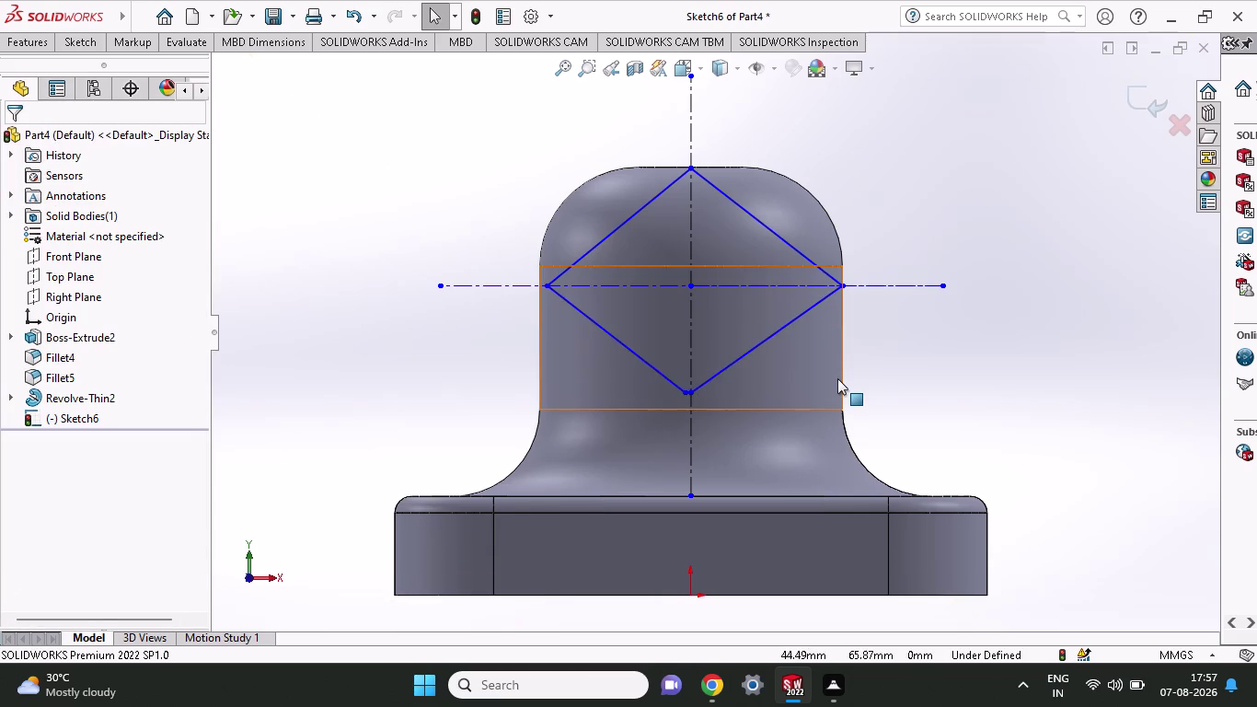
Undo the last edge and redraw the diamond's lower-left edge from left to bottom corner.
key(ctrl+z)
click(59, 43)
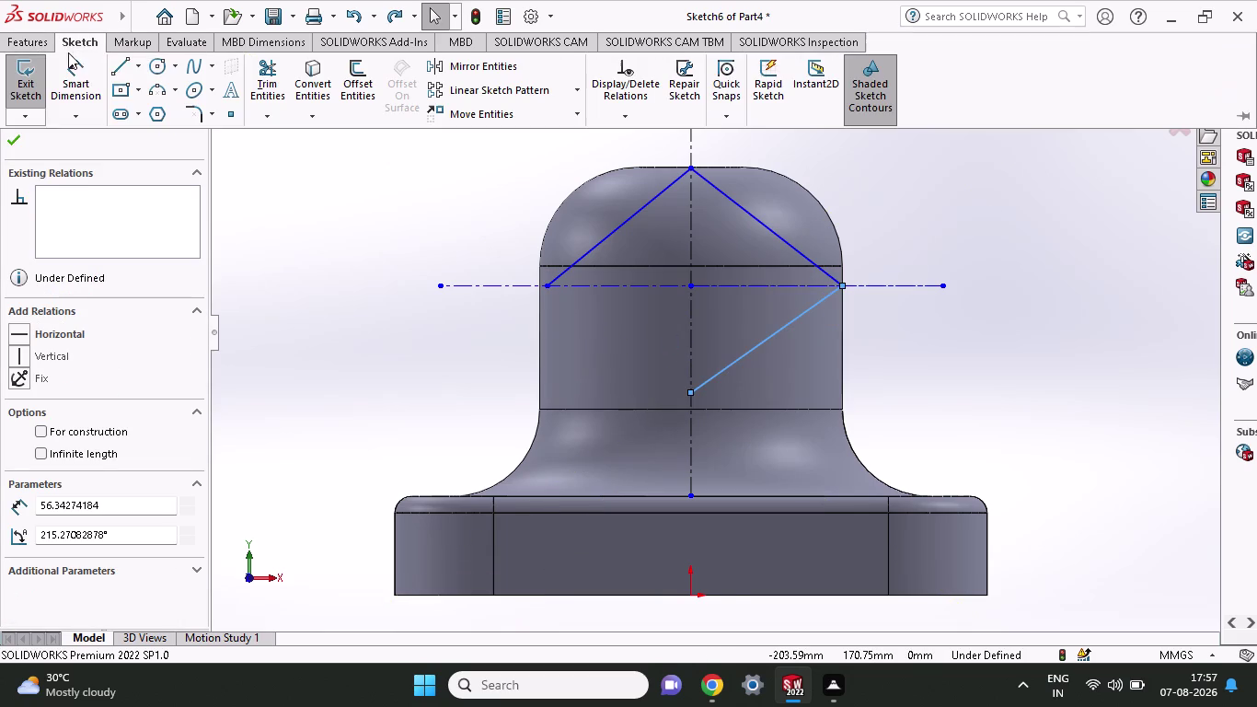
click(127, 64)
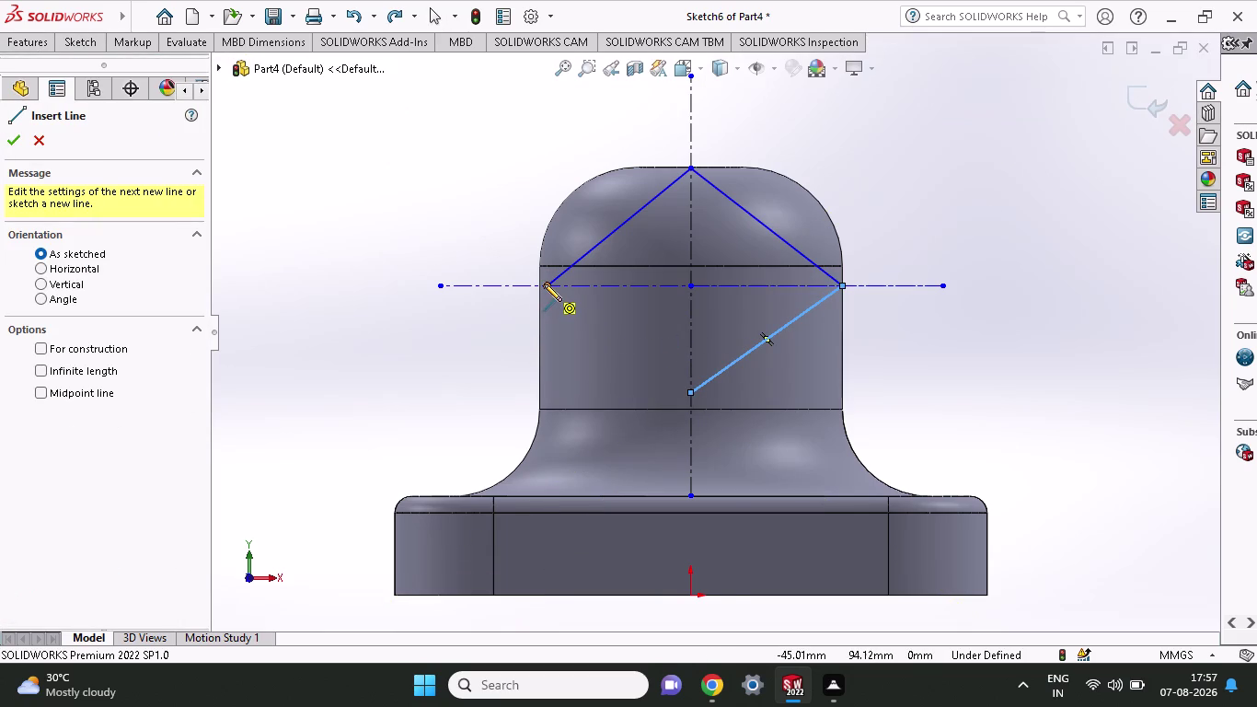
click(544, 283)
click(690, 394)
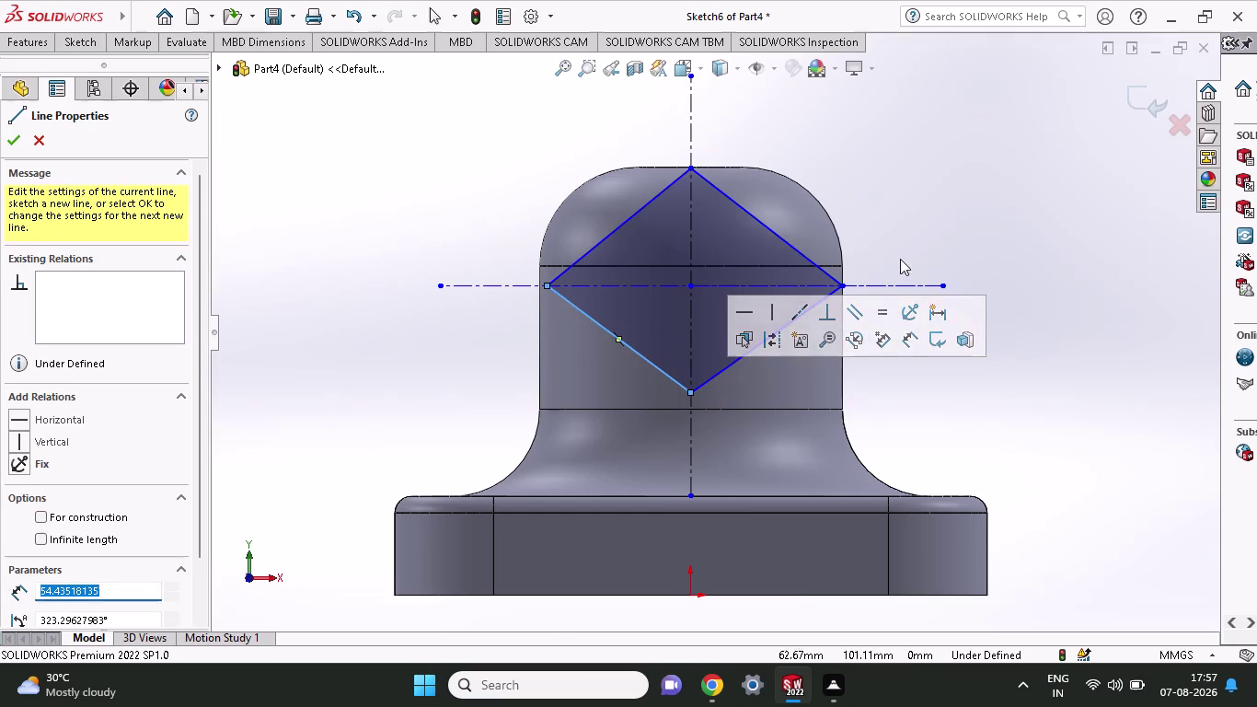
key(Escape)
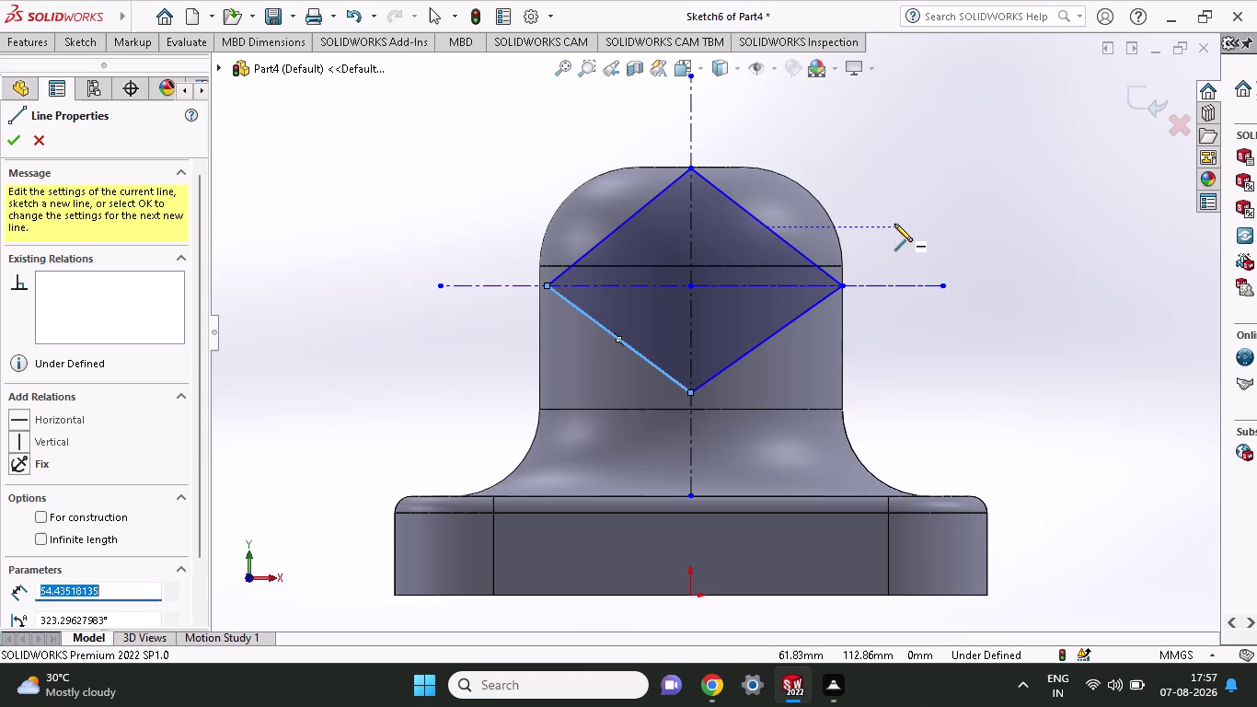
Undo the four diamond edges one by one, leaving only the crossing centerlines.
key(ctrl+z)
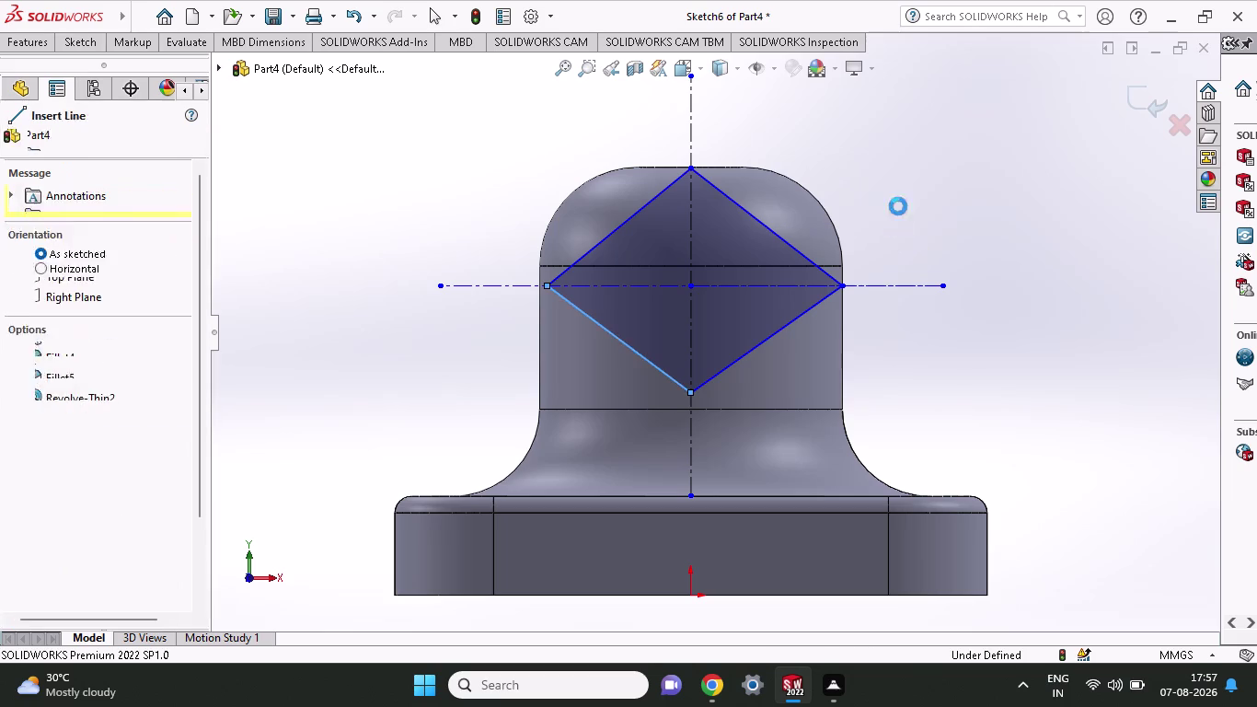
key(ctrl+z)
key(ctrl+z)
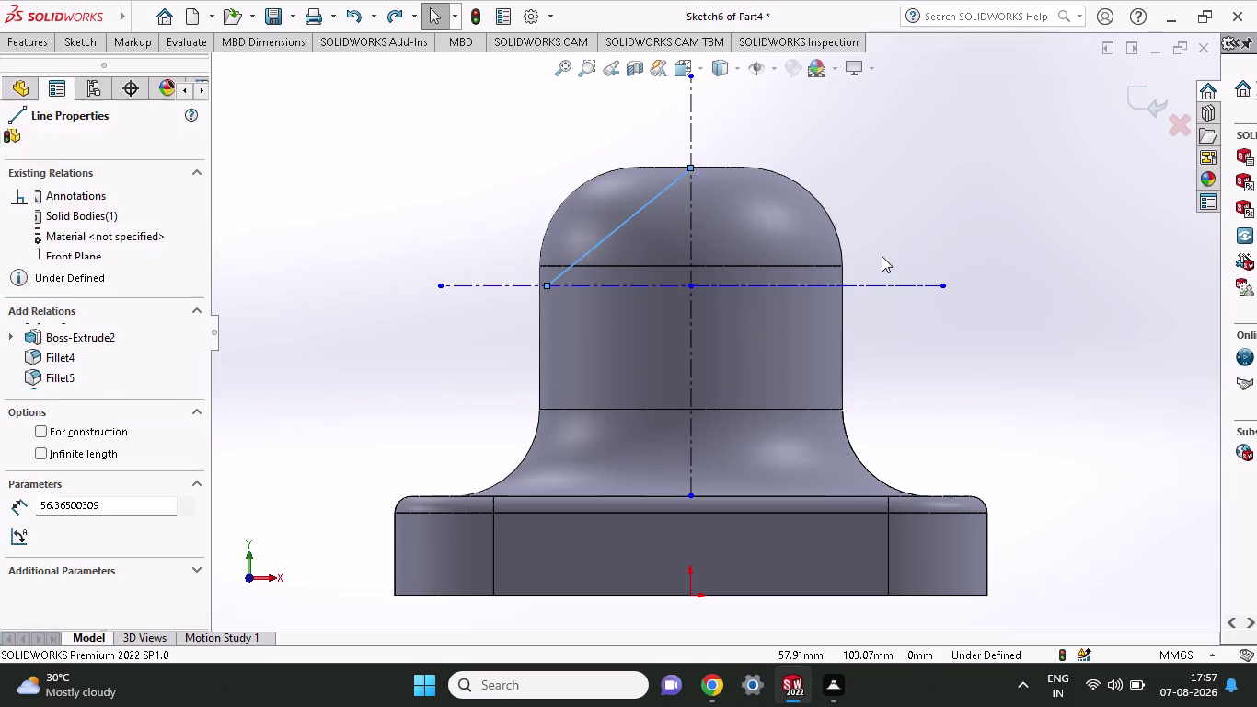
key(ctrl+z)
click(67, 42)
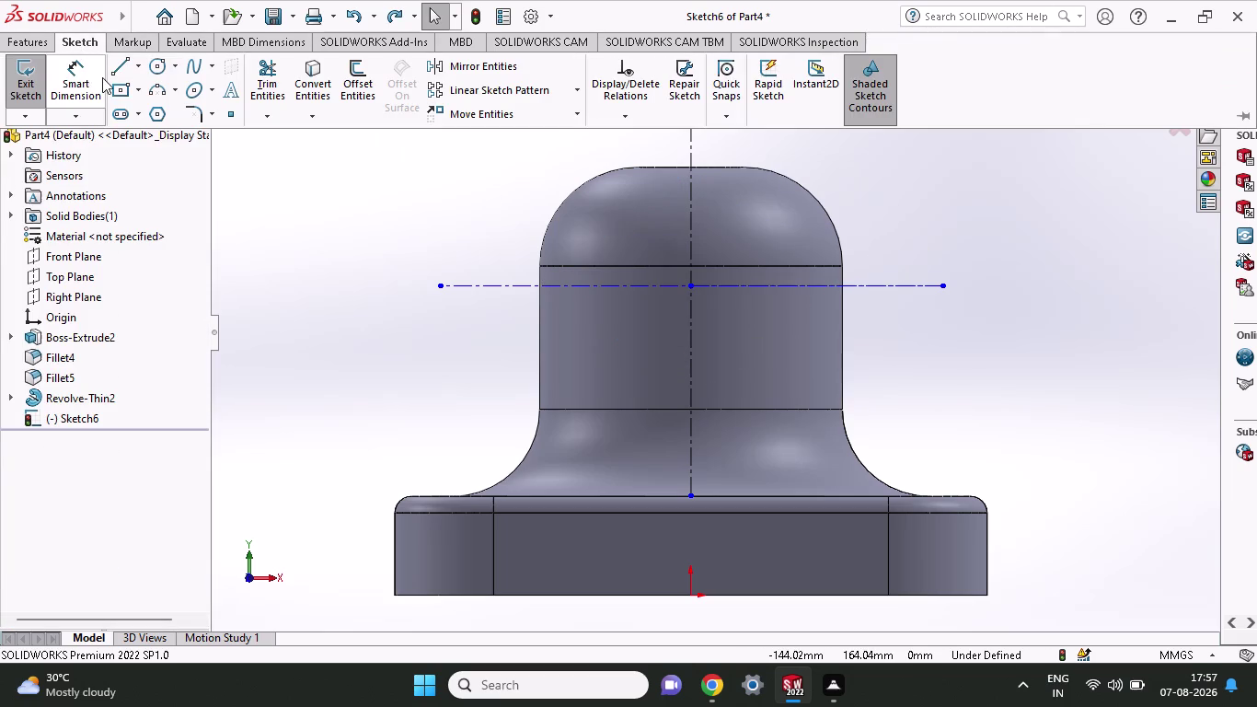
click(87, 78)
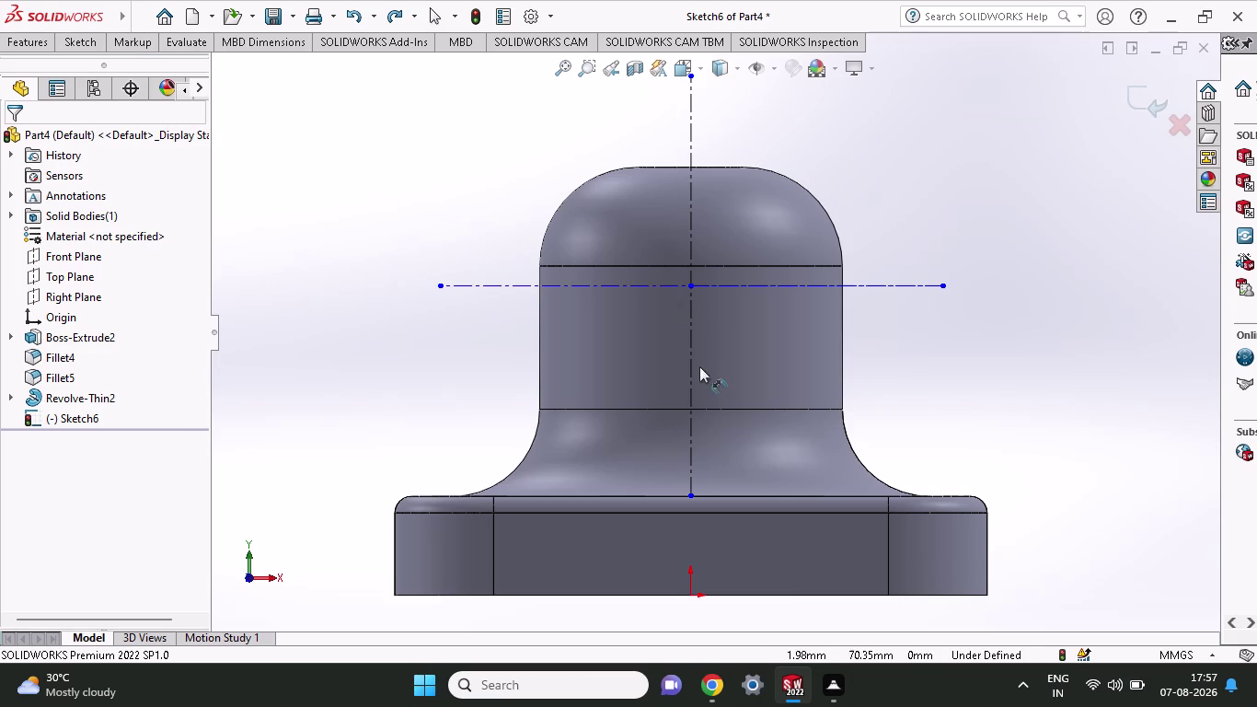
Dimension the horizontal centerline 57 mm above the vertical centerline's bottom point.
click(688, 286)
click(690, 495)
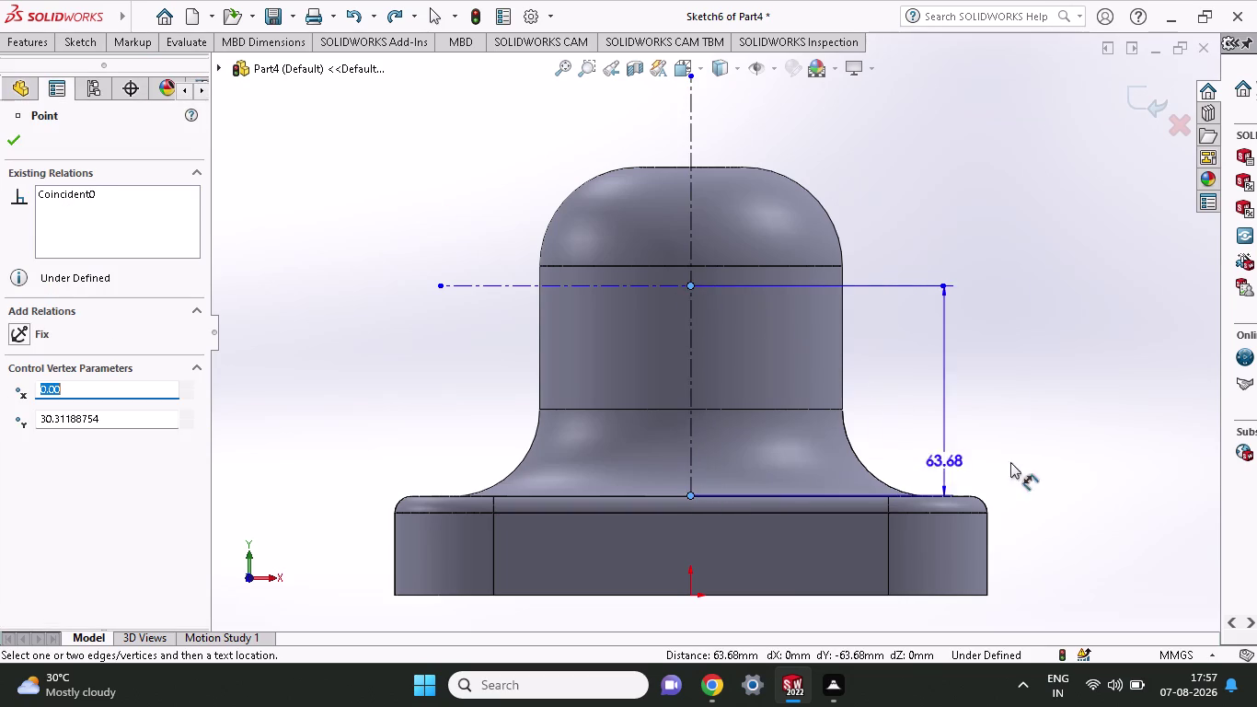
click(1063, 462)
text(5)
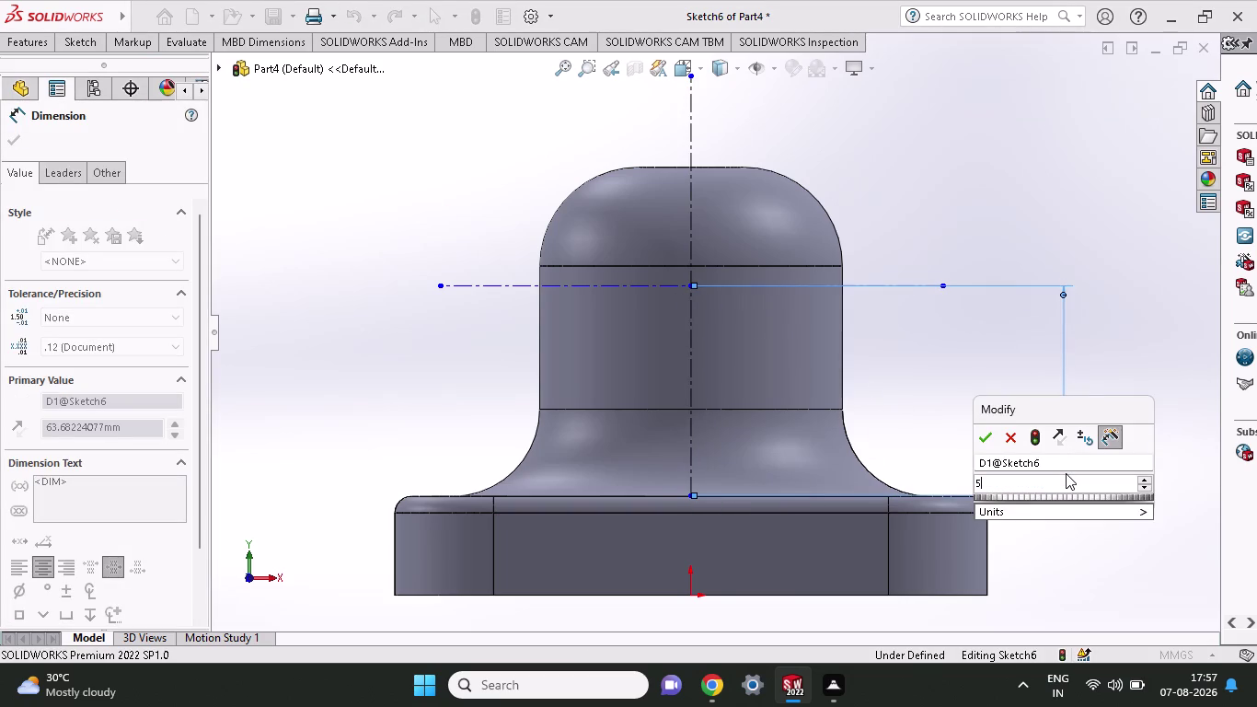
text(7)
key(Return)
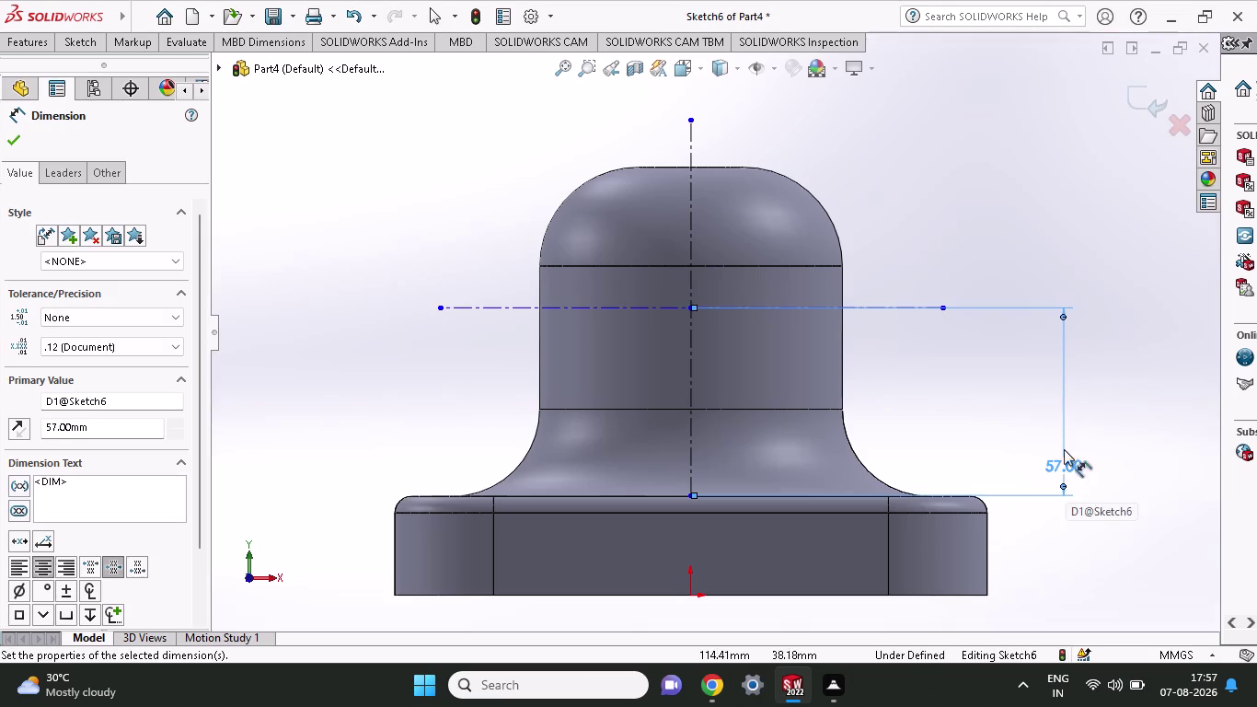
Draw a larger closed diamond through the top, left, bottom and right centerline points.
click(85, 46)
click(124, 61)
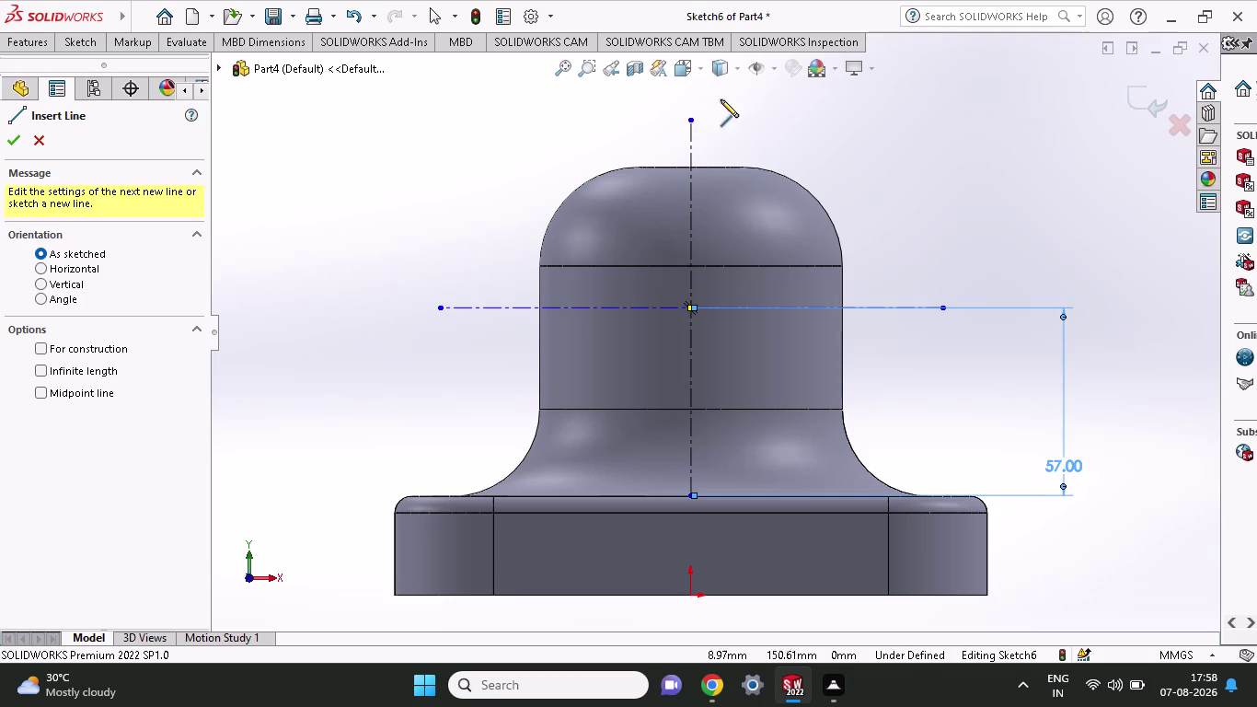
click(690, 136)
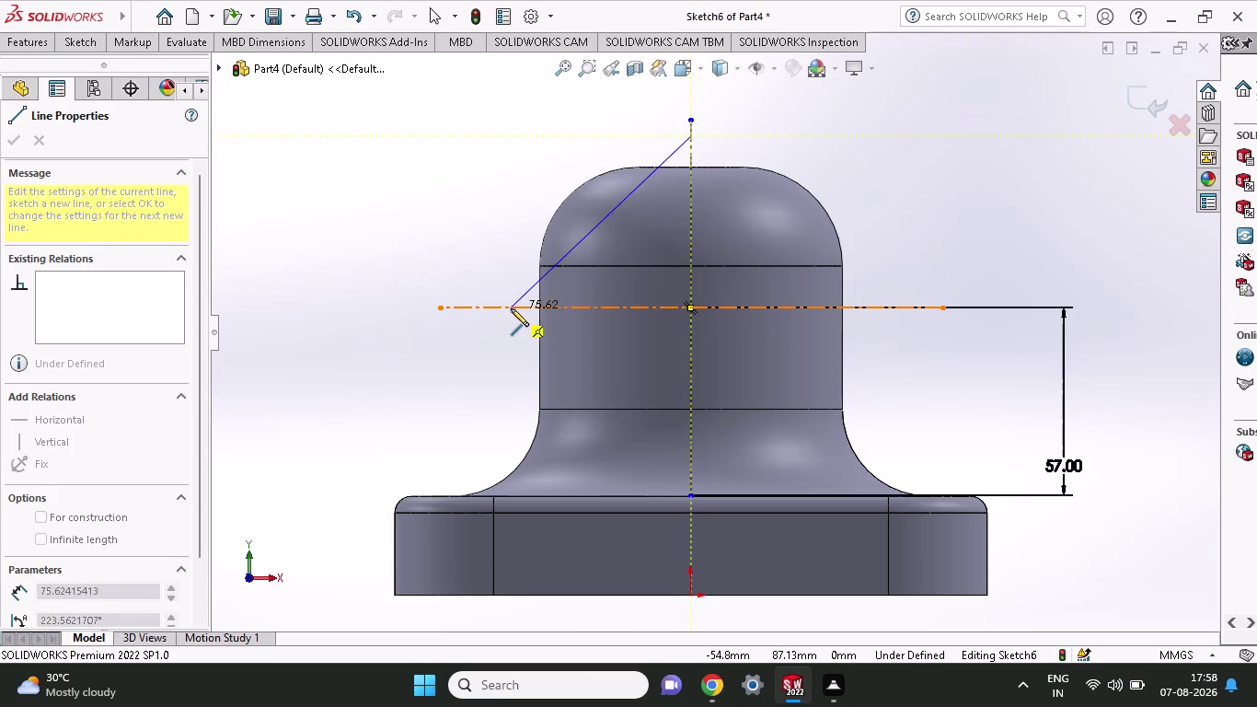
click(496, 306)
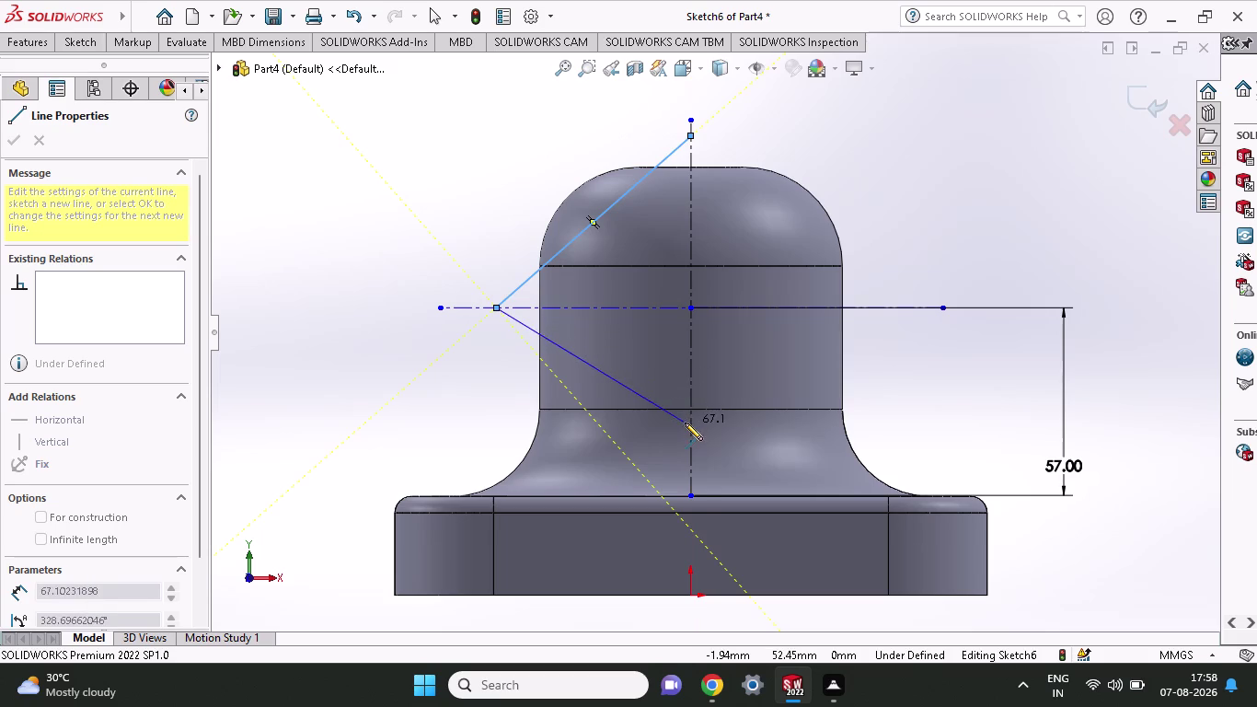
click(692, 442)
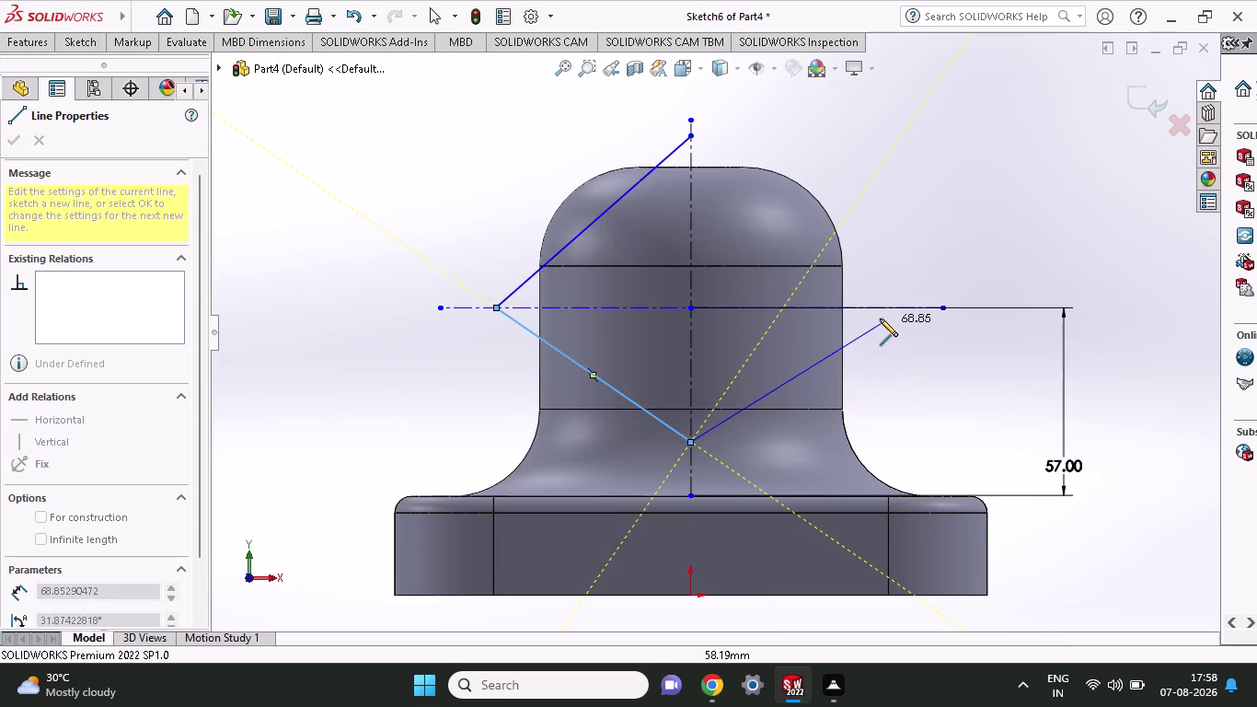
click(878, 308)
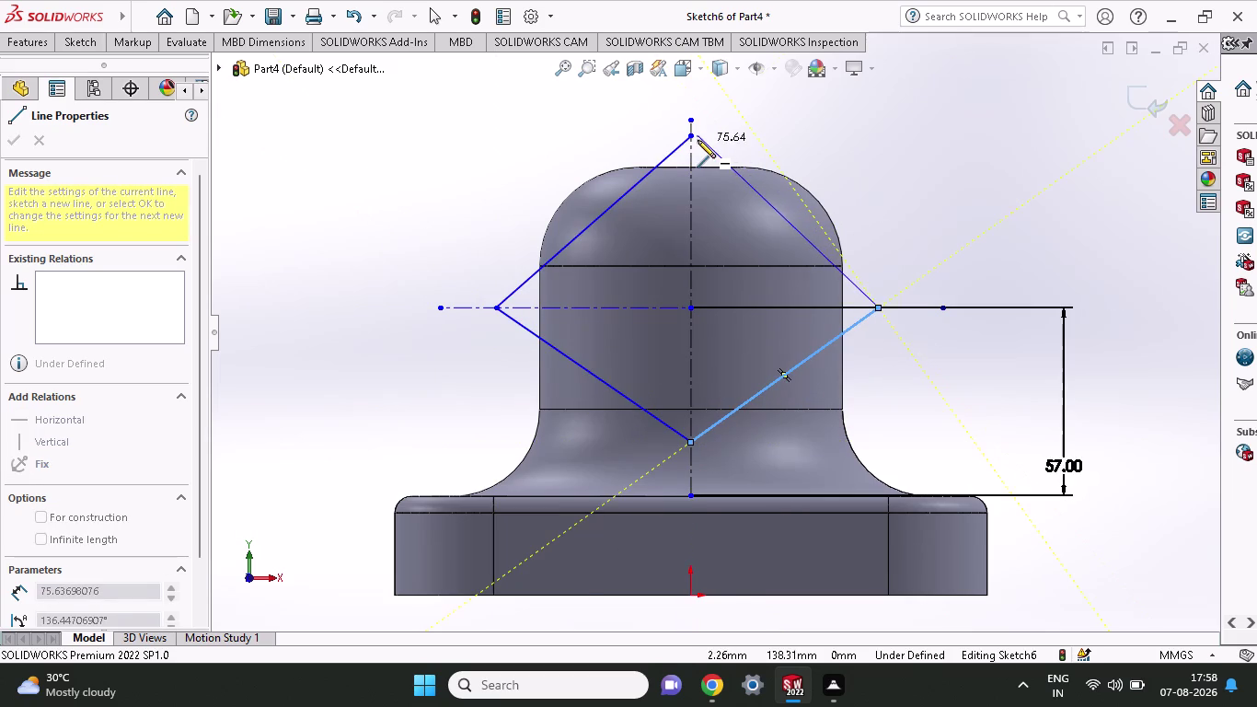
click(694, 136)
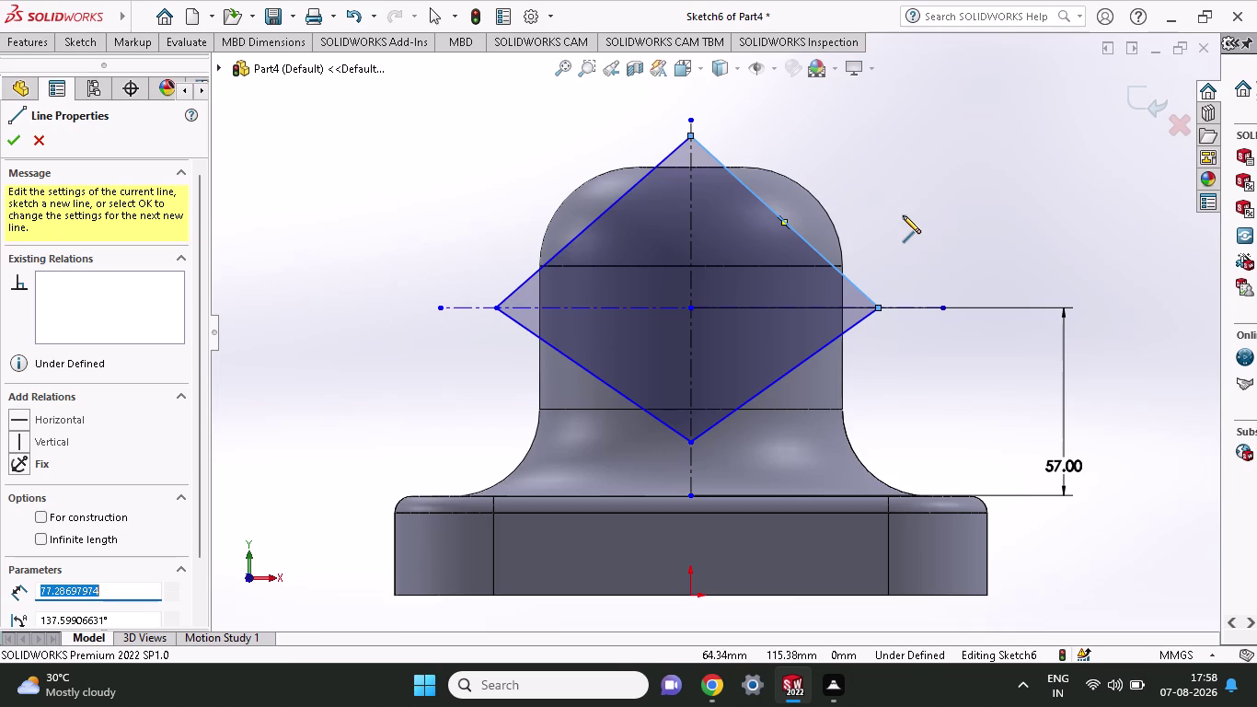
click(81, 41)
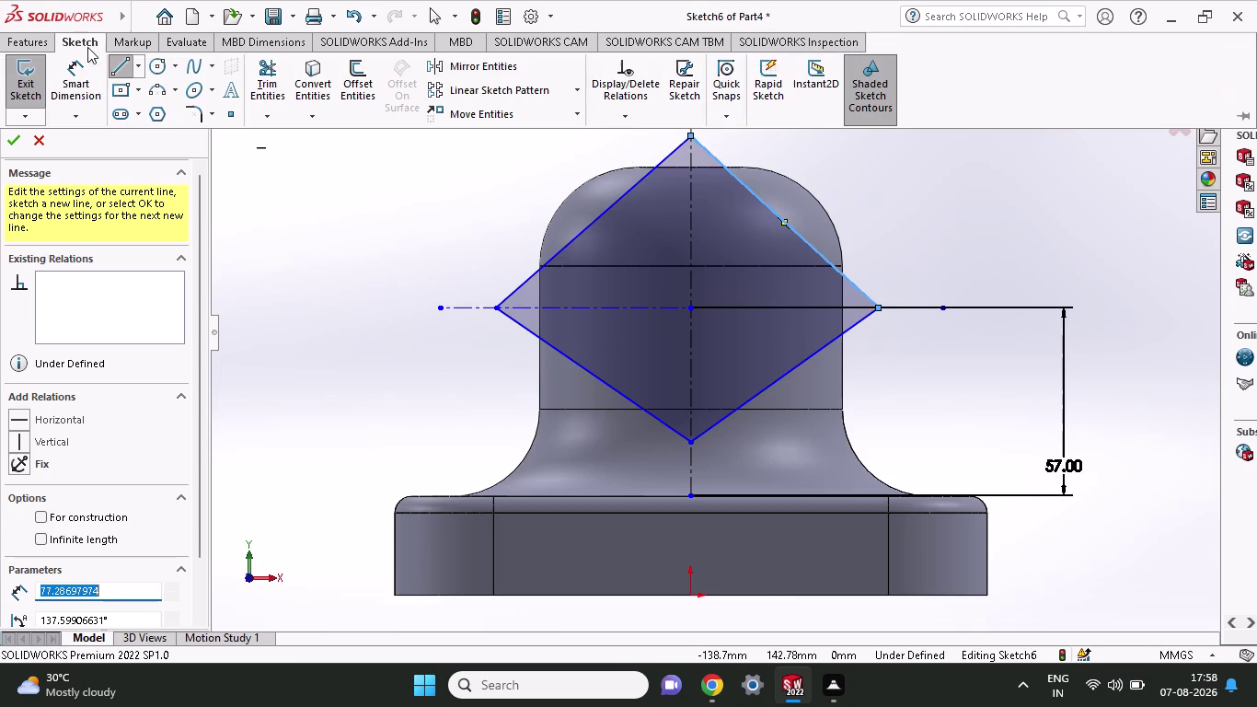
Fillet the diamond's top and bottom corners with a 44.60 mm radius.
click(202, 111)
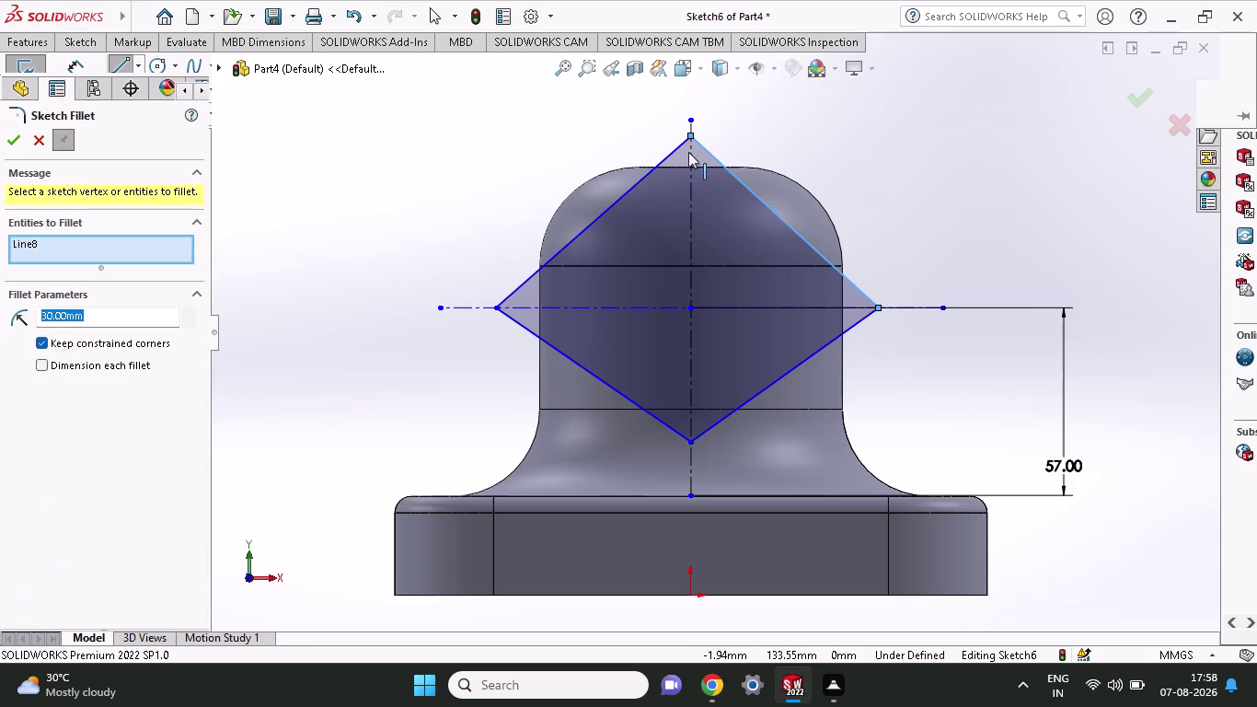
click(692, 133)
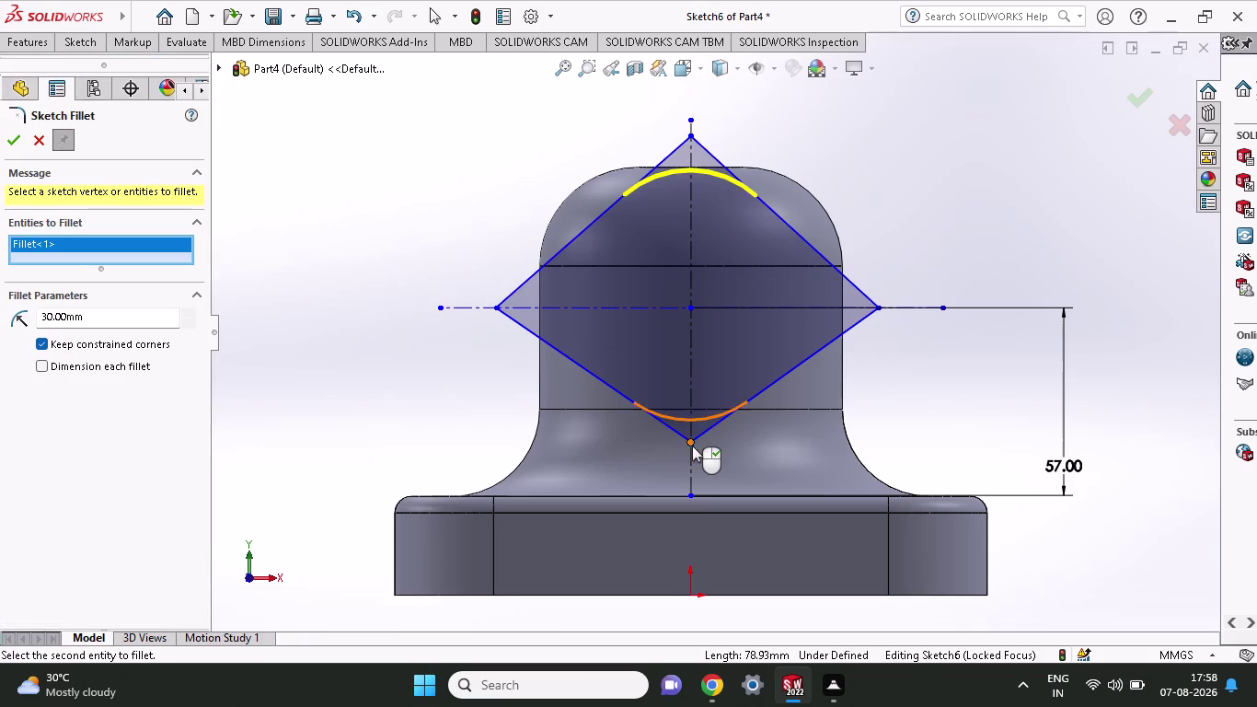
click(687, 439)
drag(123, 327, 0, 352)
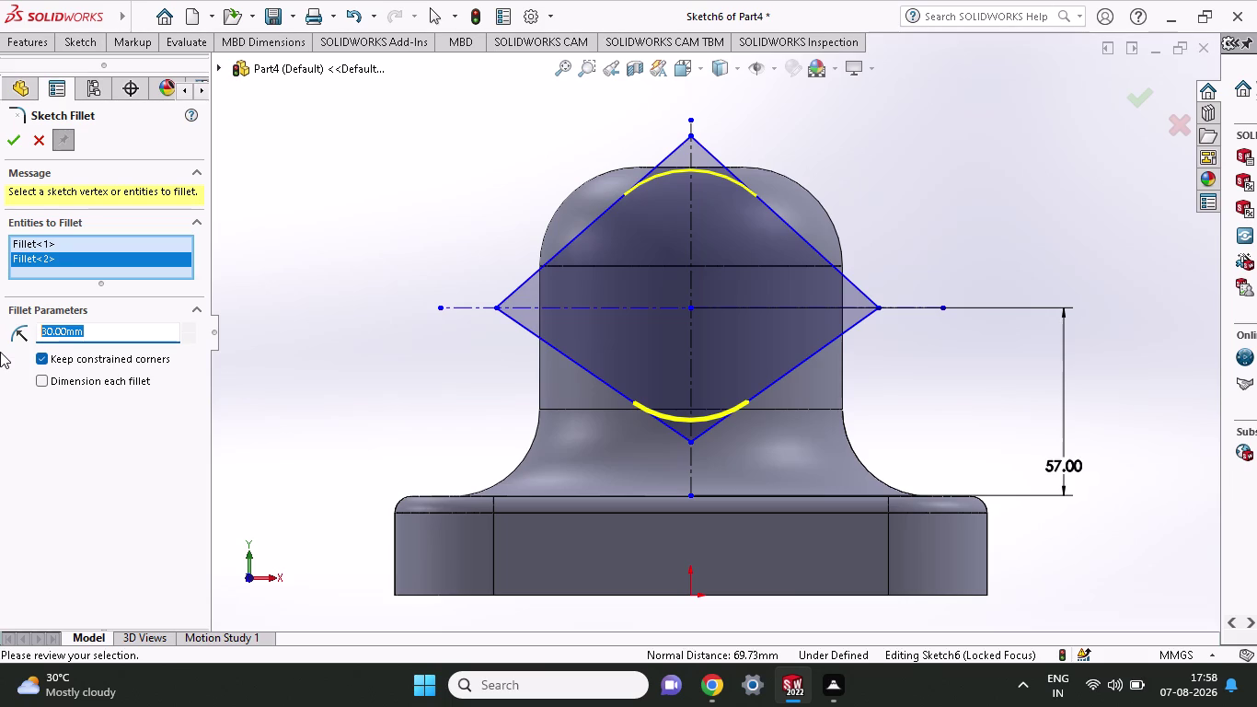
text(4)
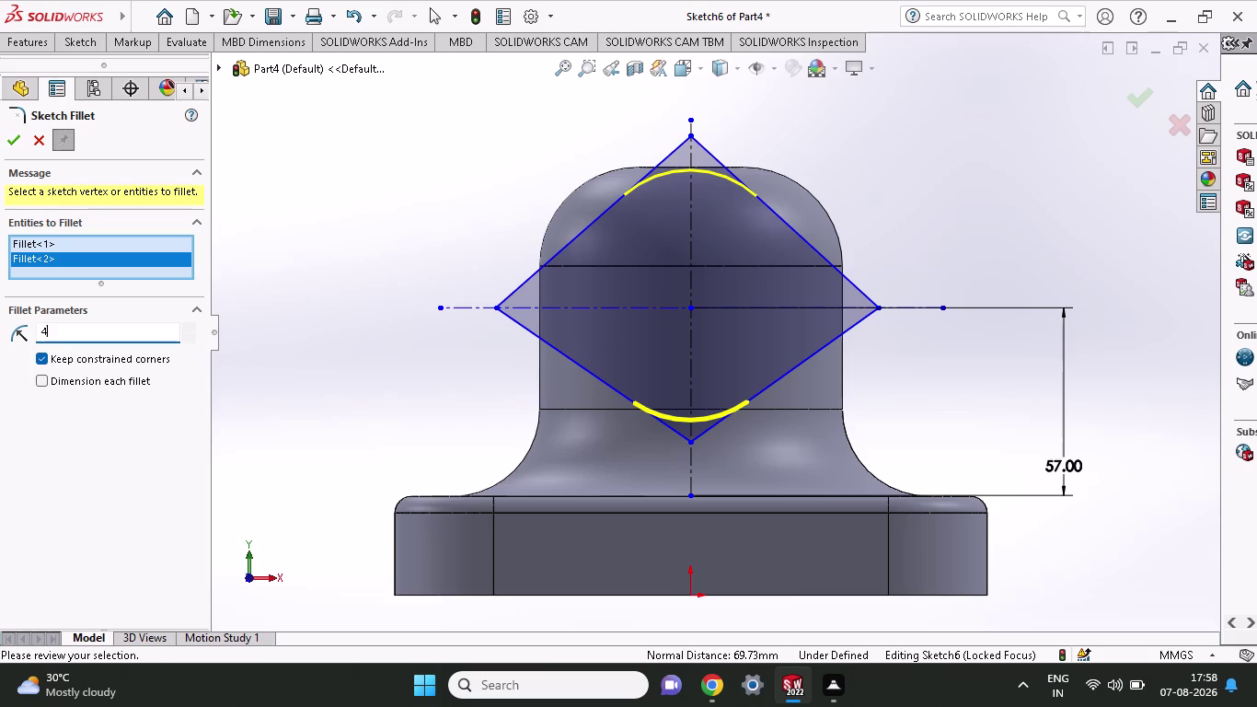
text(4.)
text(6)
text(0)
click(3, 135)
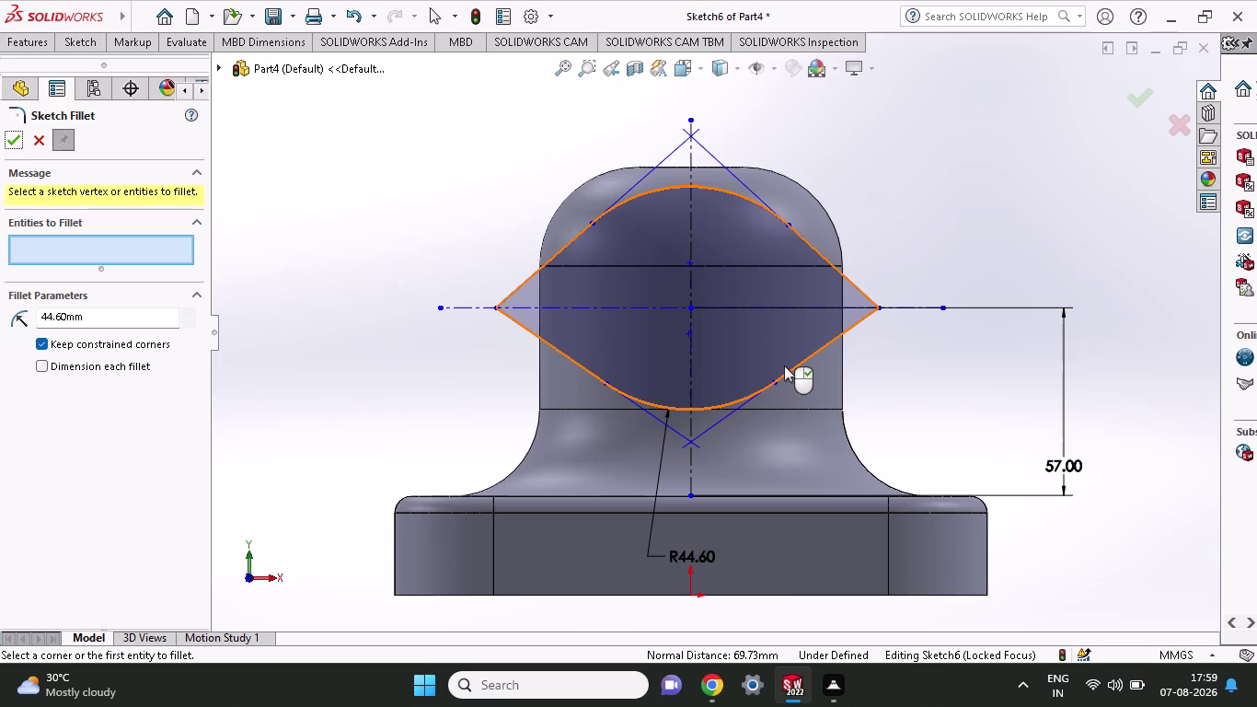
click(492, 305)
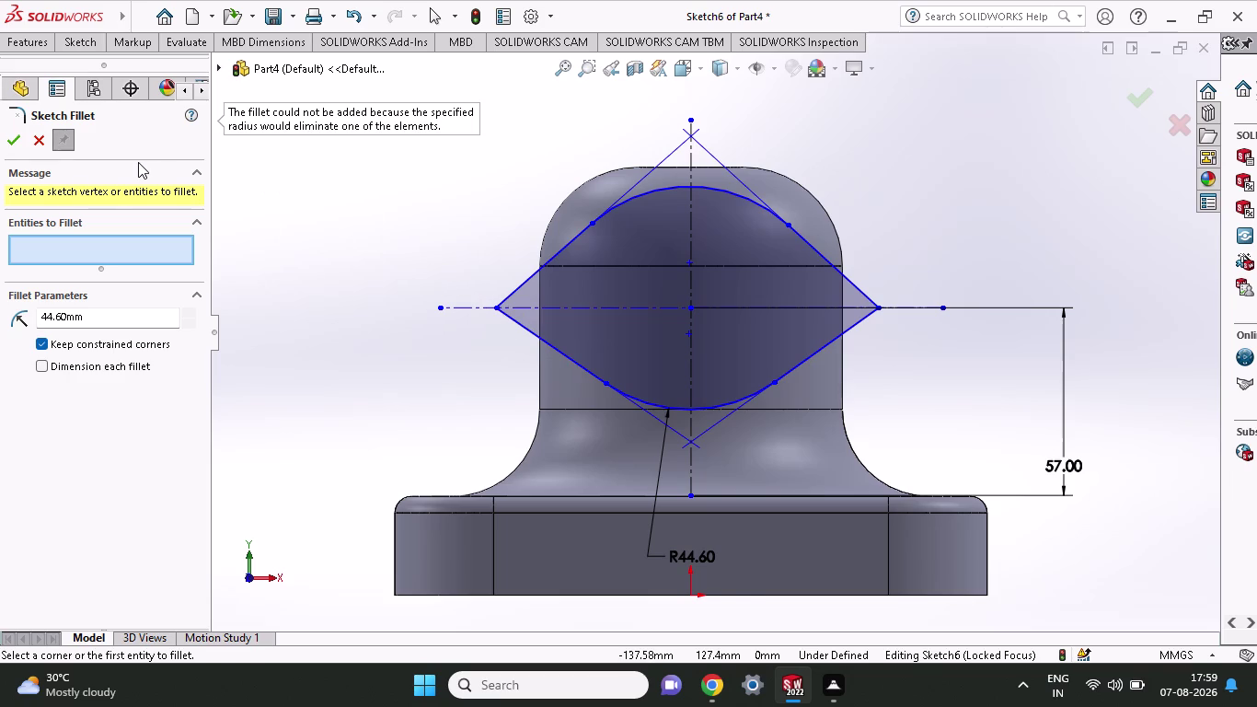
click(13, 145)
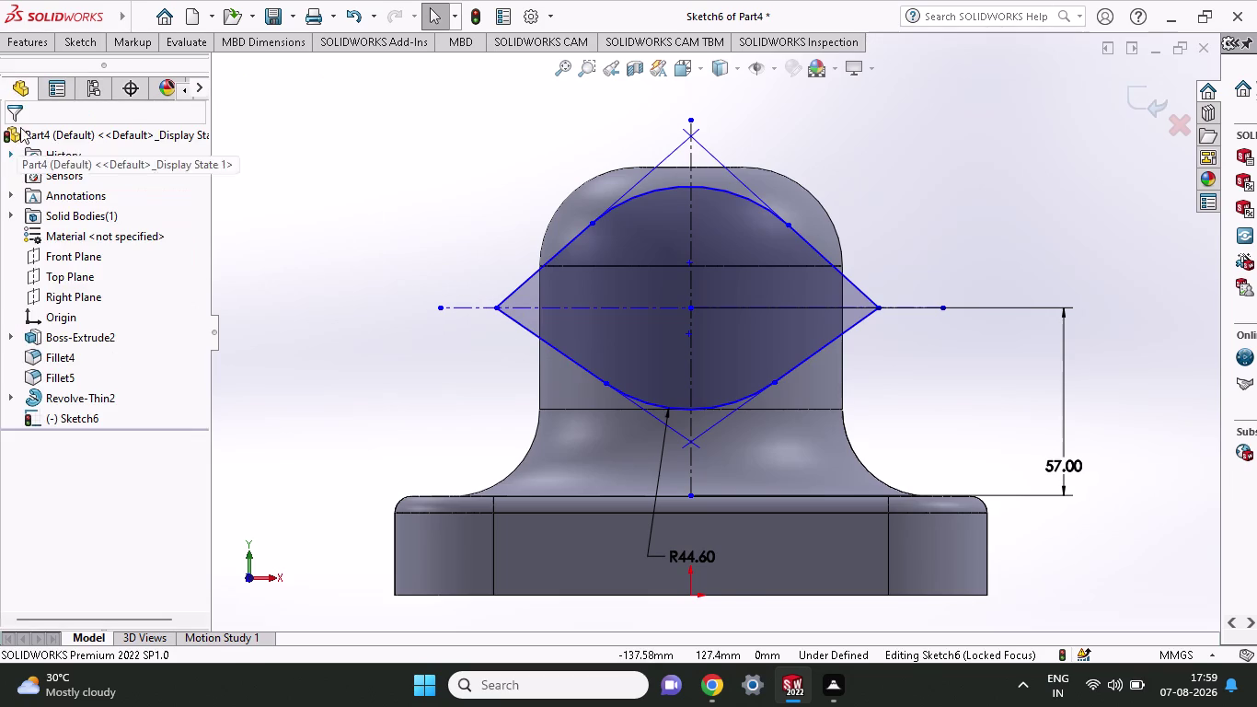
Attempt to fillet the diamond's left and right corners.
click(88, 43)
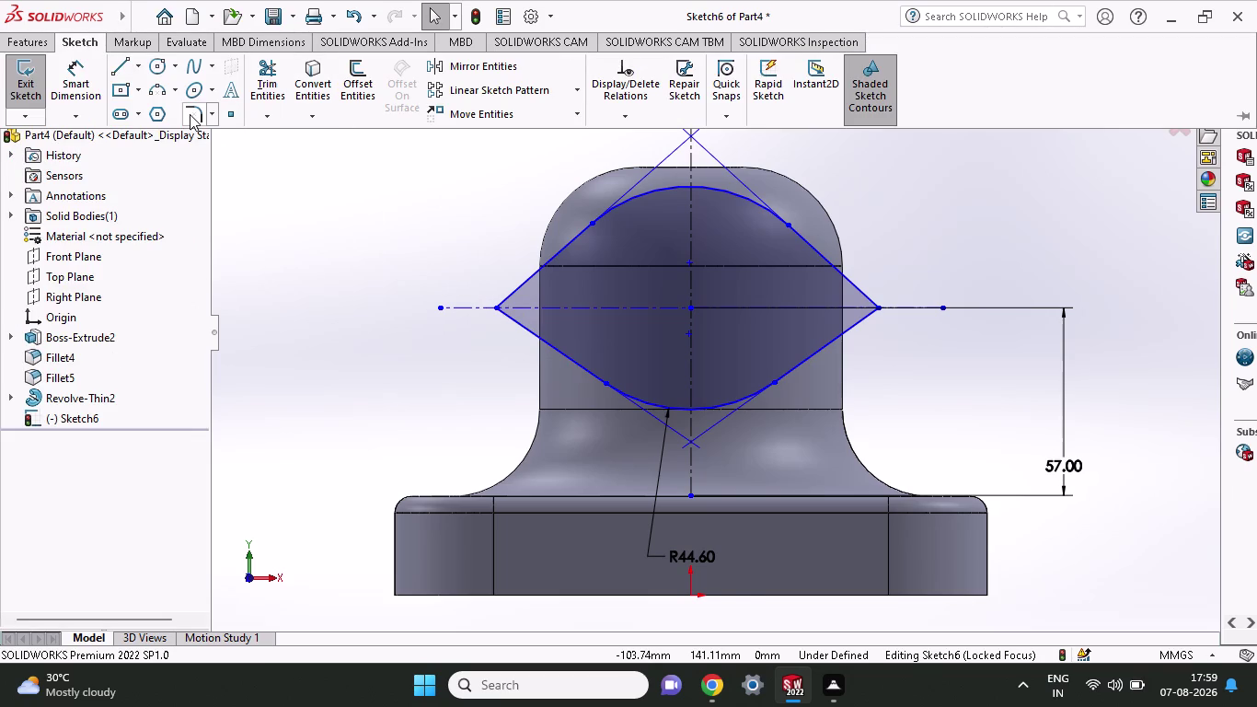
click(190, 114)
click(495, 309)
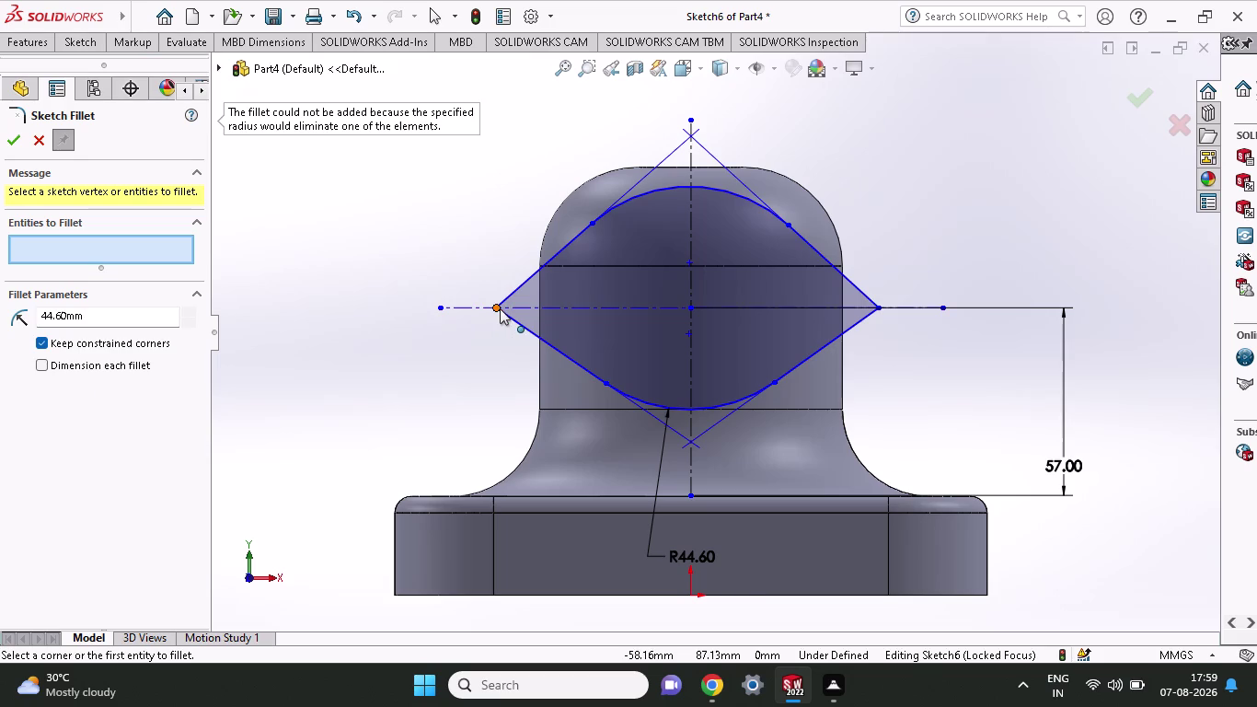
click(45, 141)
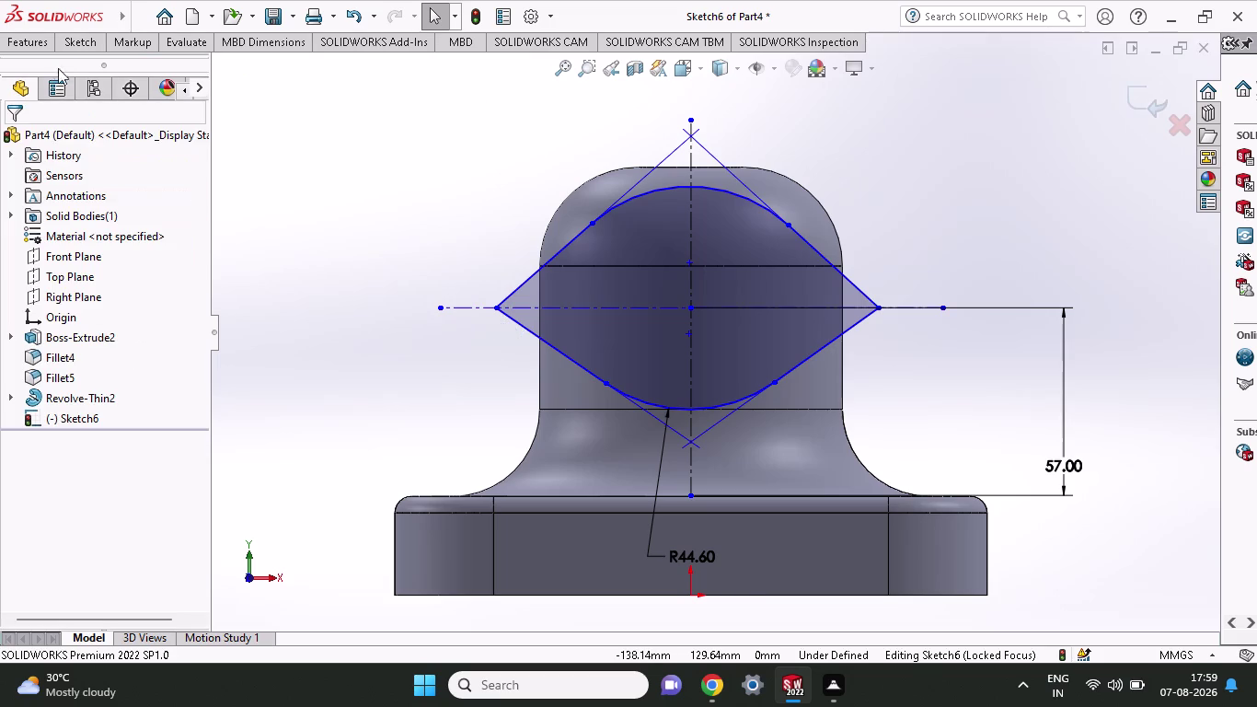
click(72, 38)
click(193, 122)
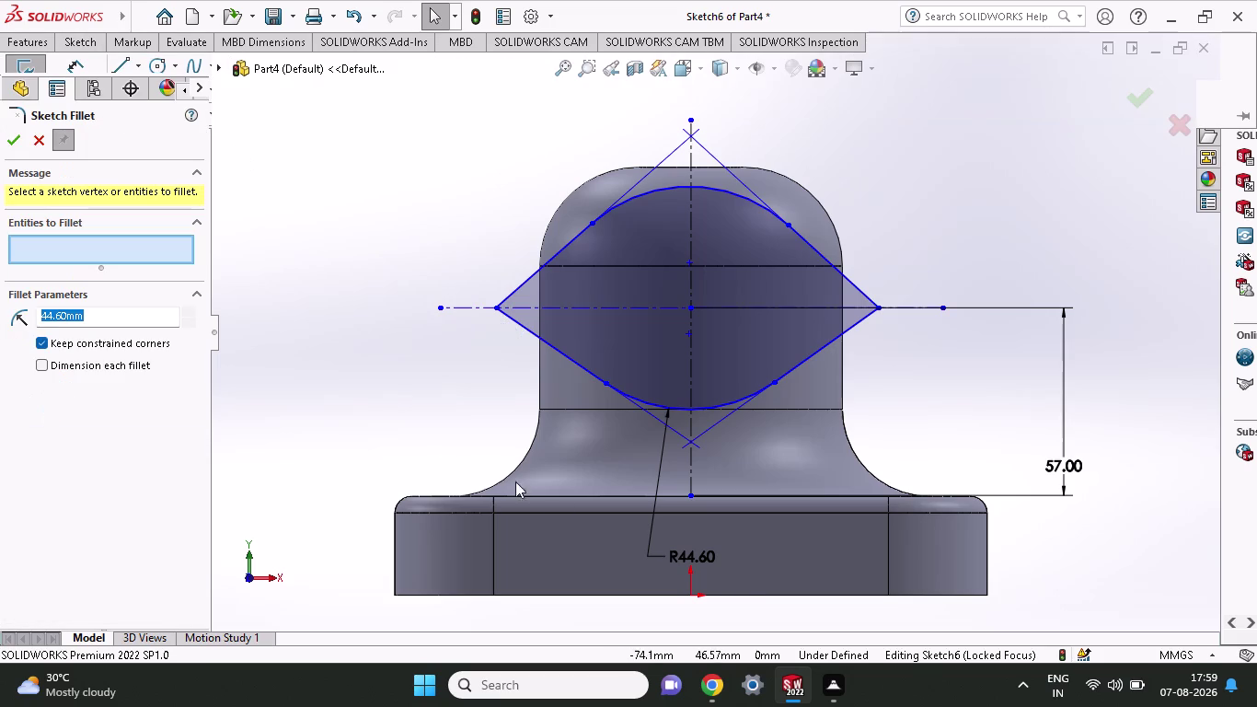
click(493, 307)
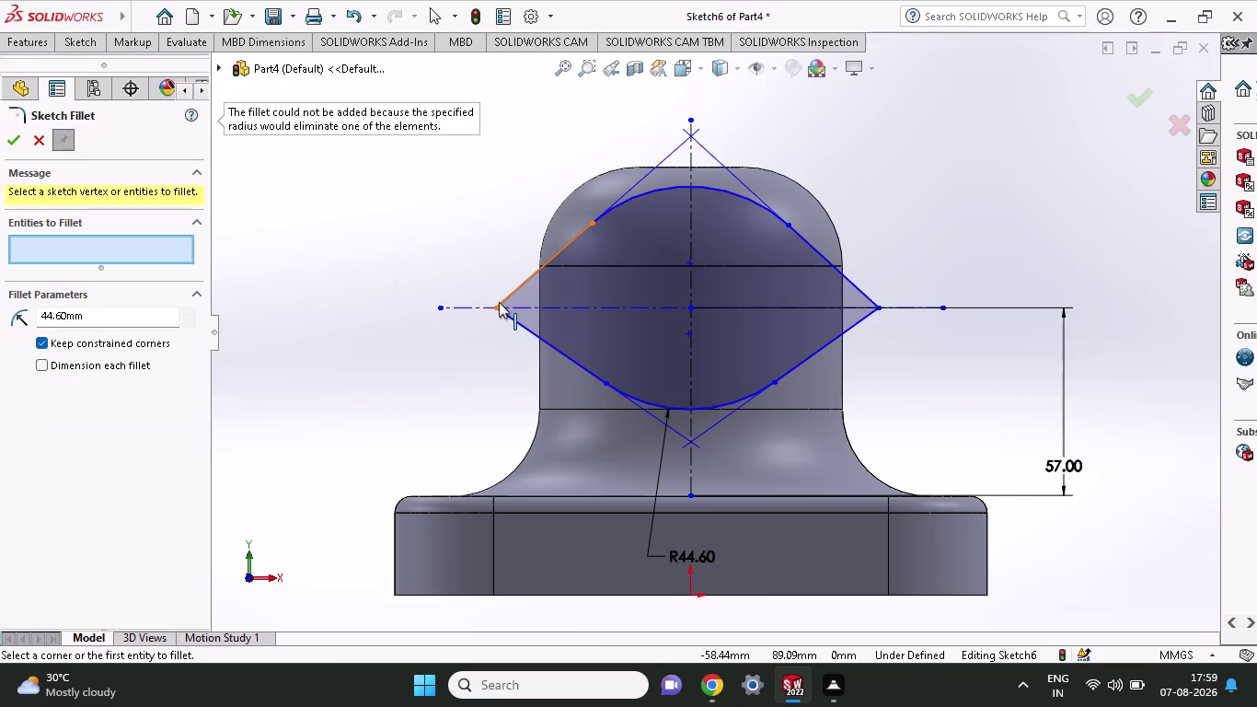
click(499, 303)
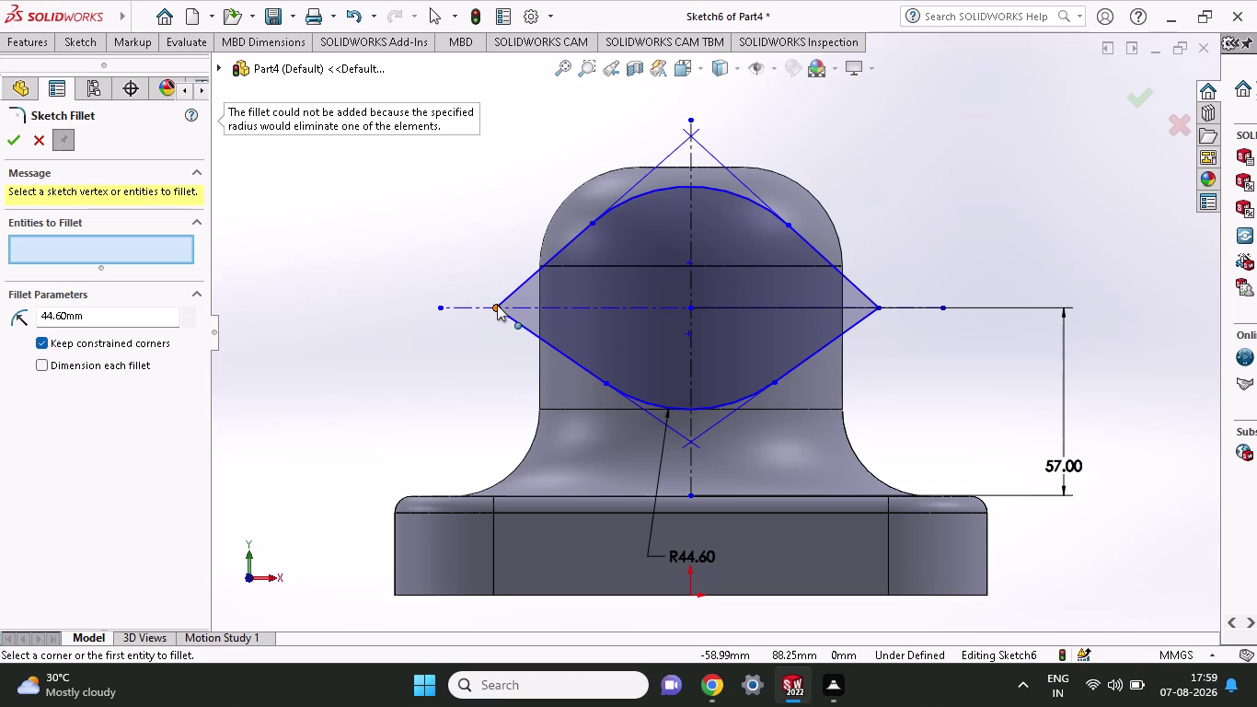
click(497, 310)
click(878, 307)
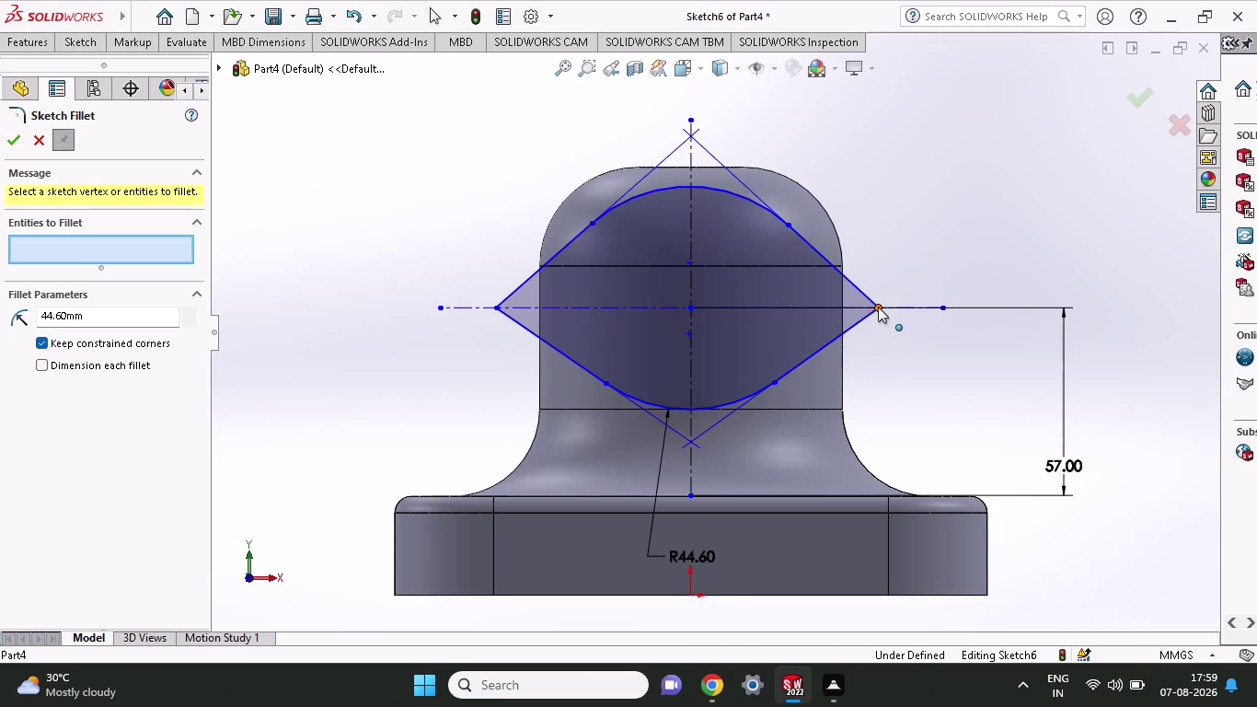
triple_click(876, 306)
click(876, 306)
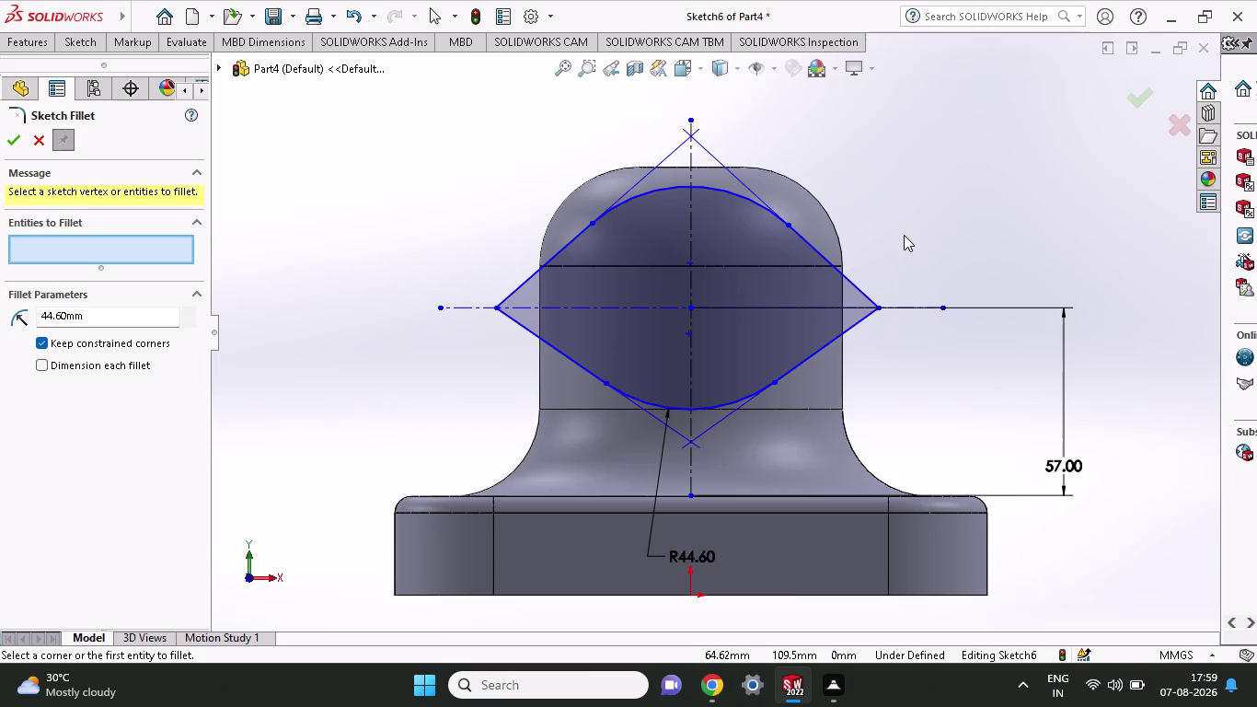
Undo the fillets and all four diamond lines, keeping the centerlines and 57 mm dimension.
key(ctrl+z)
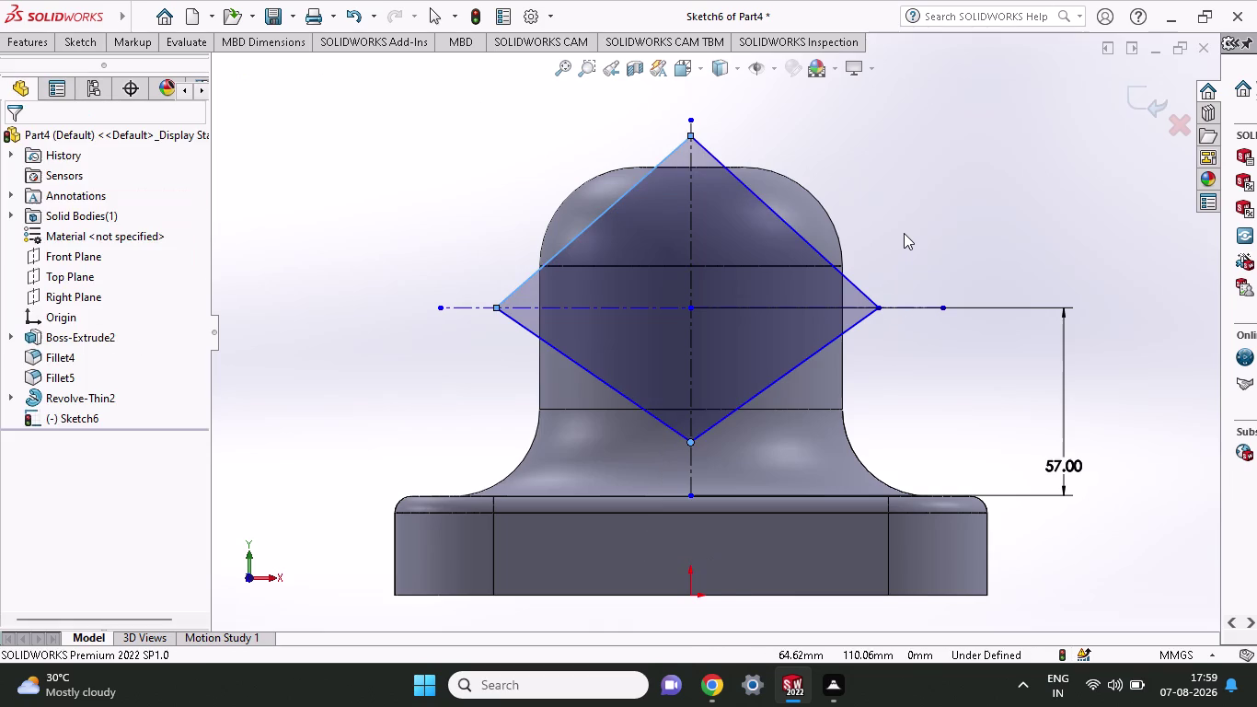
key(Escape)
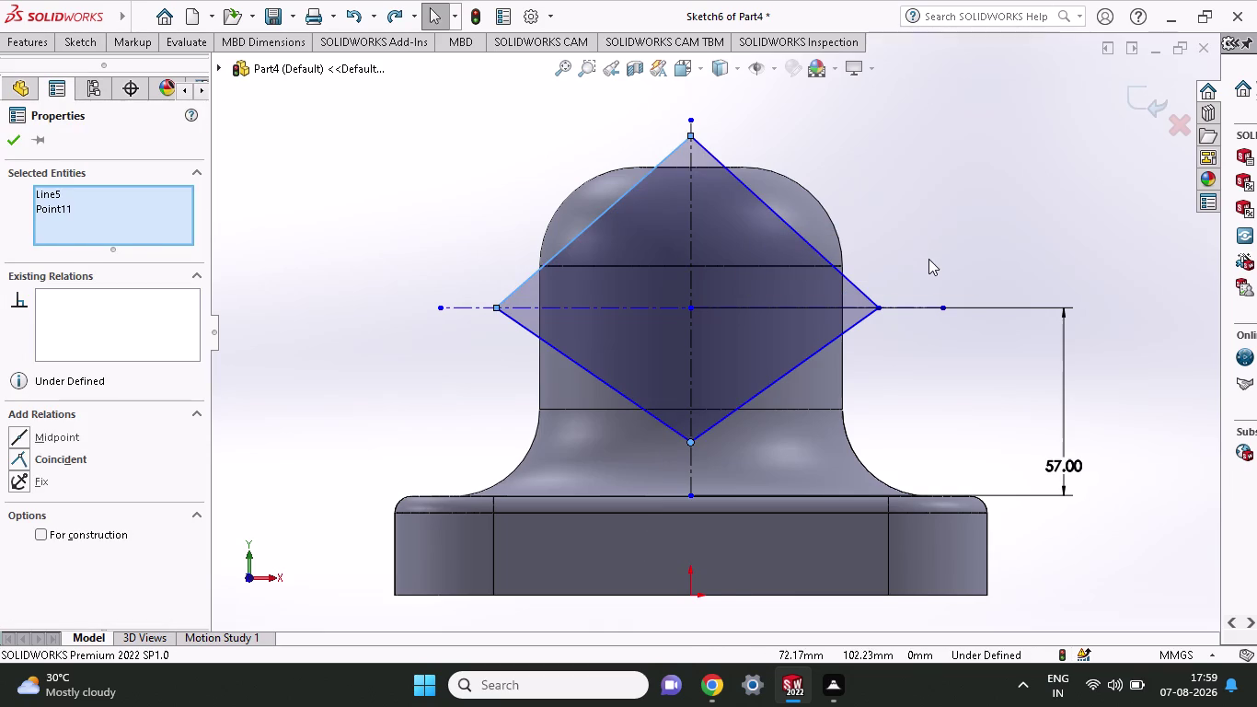
key(ctrl+z)
key(ctrl+z)
key(ctrl+z)
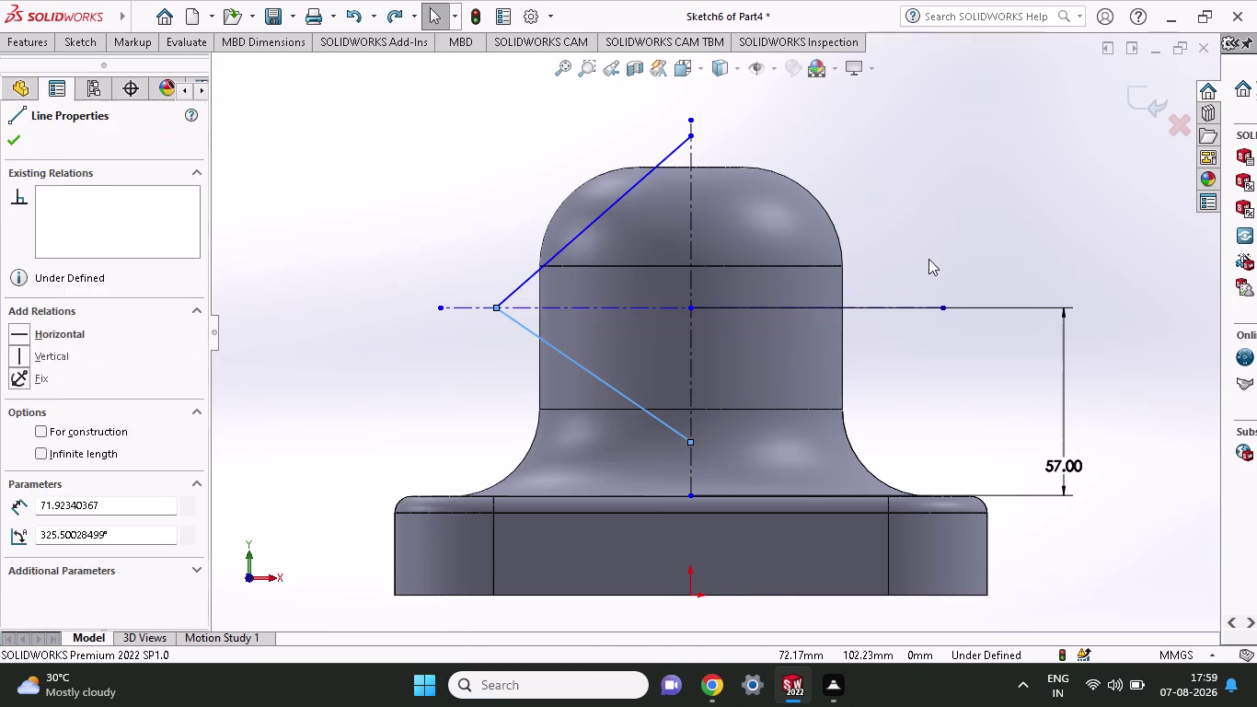
key(ctrl+z)
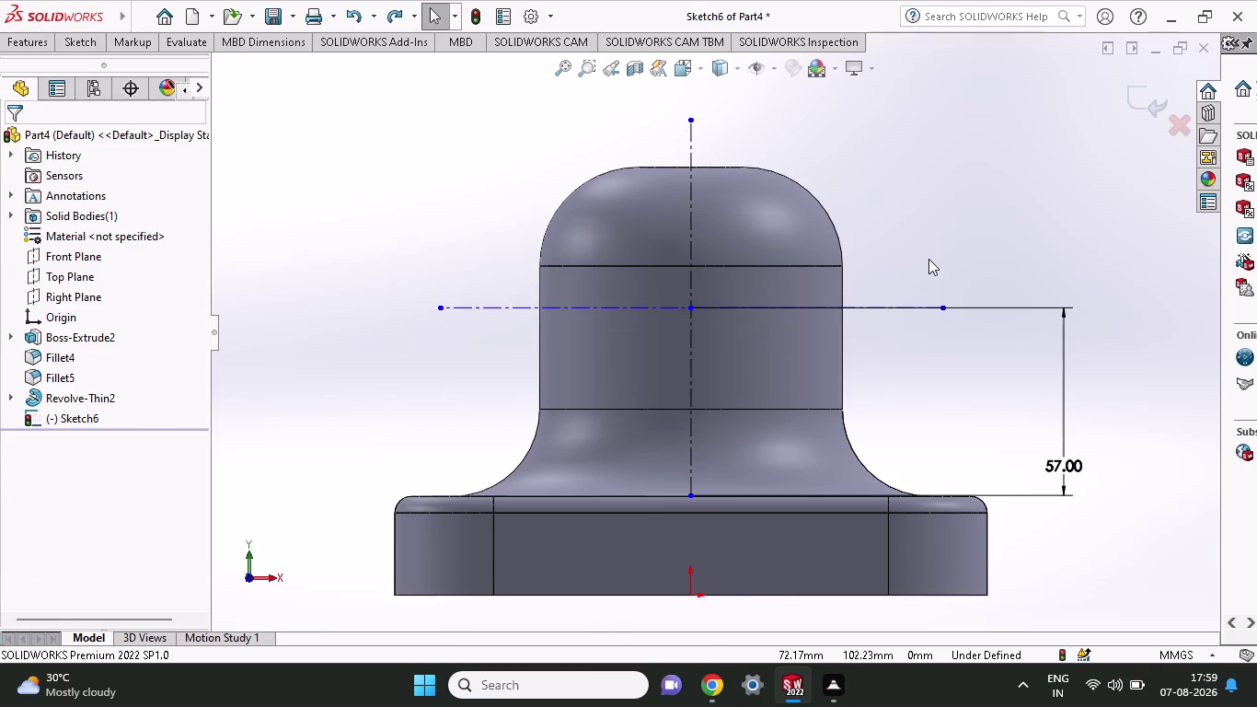
Draw a wider four-line diamond through the top, left, bottom and right centerline points.
click(63, 43)
click(114, 71)
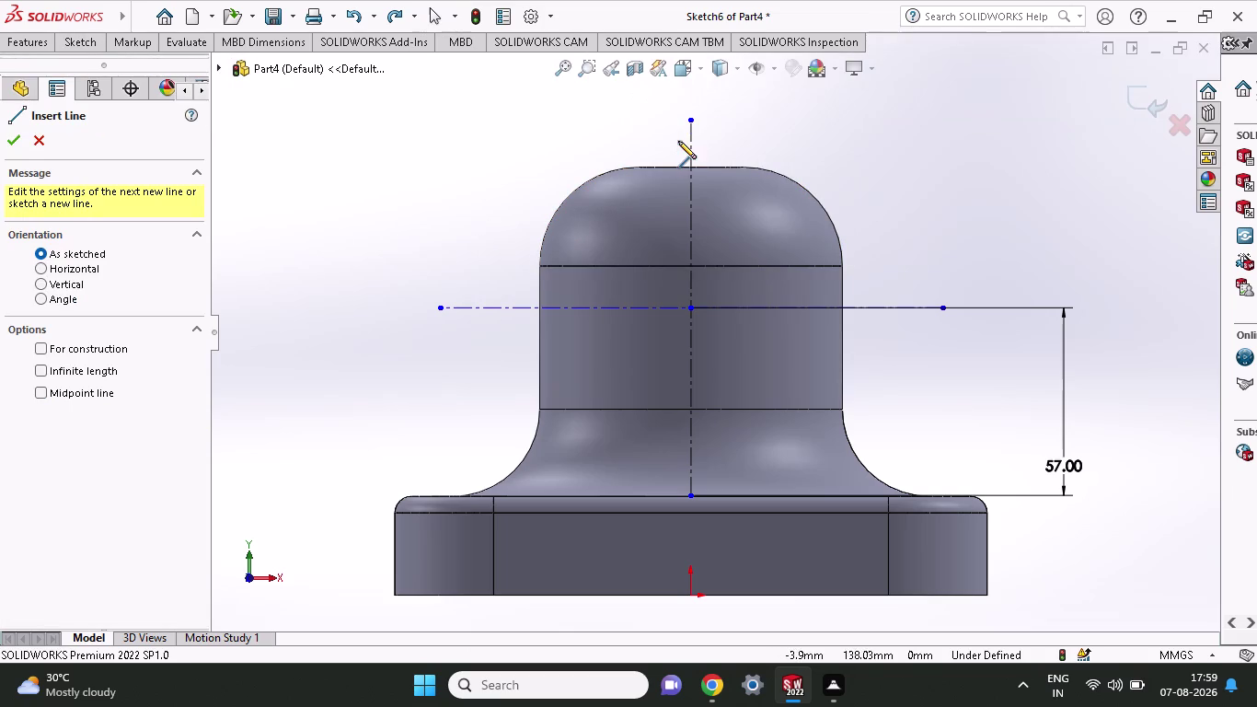
click(691, 128)
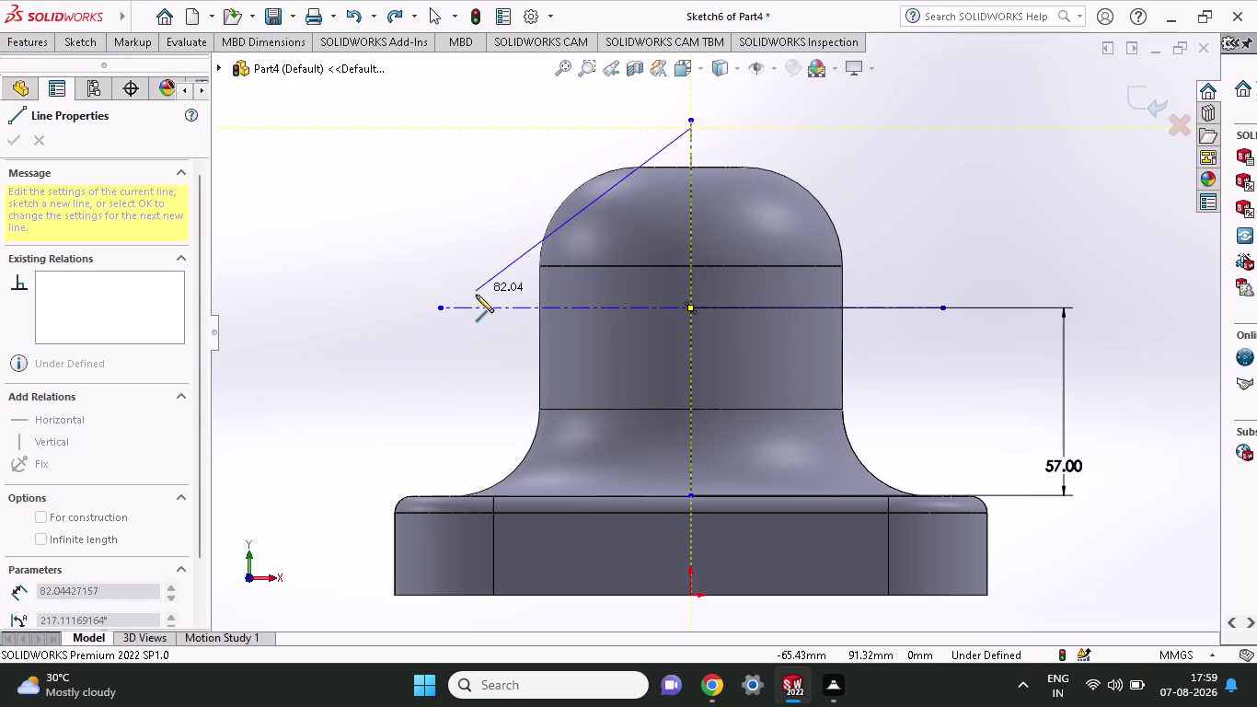
click(460, 306)
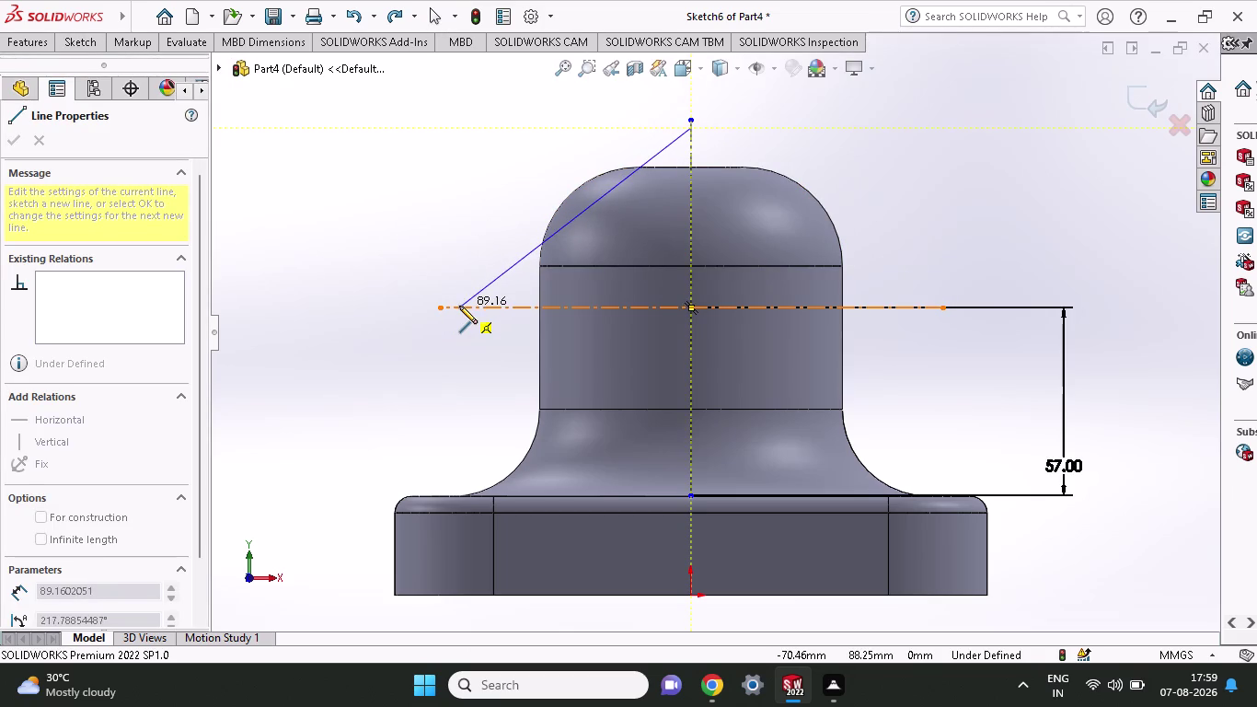
click(685, 476)
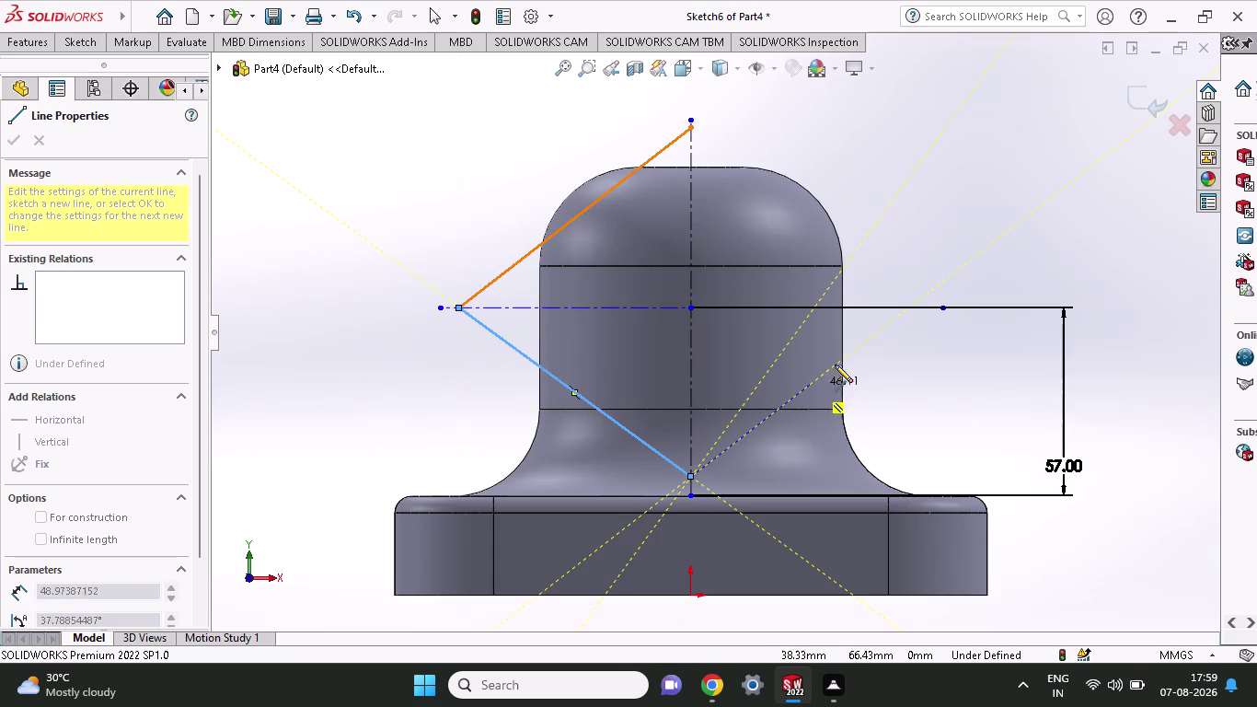
click(924, 305)
click(690, 127)
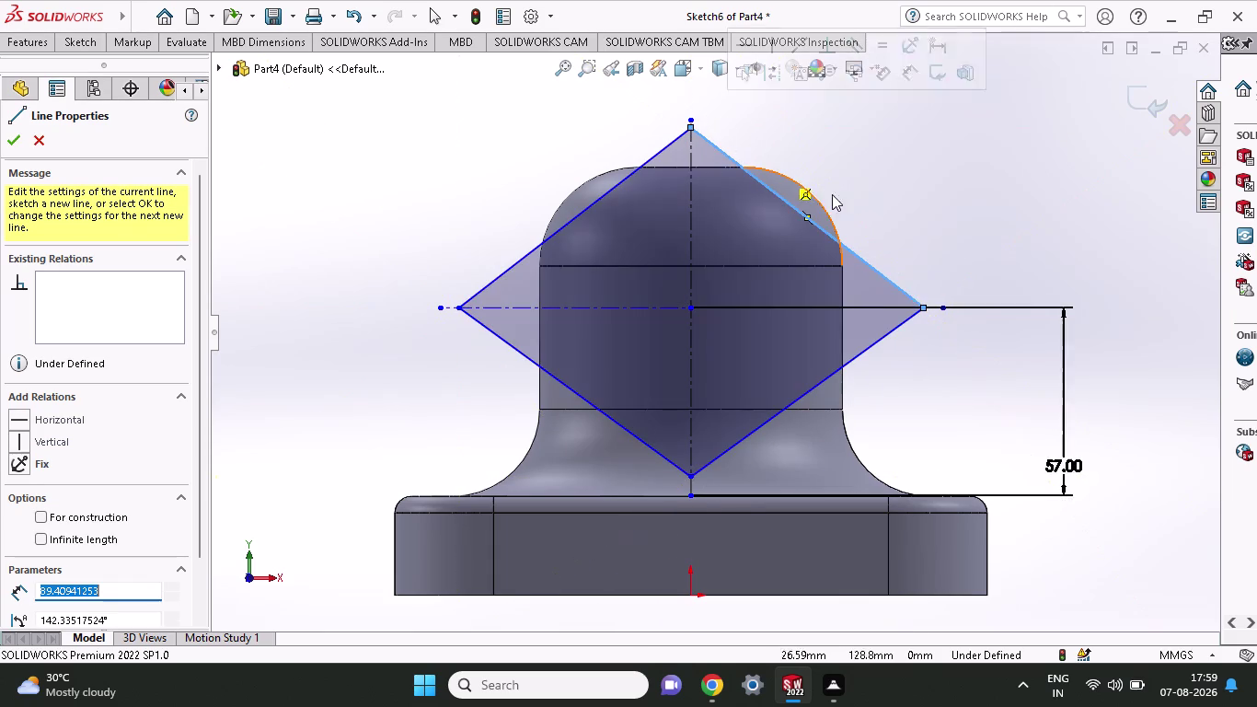
click(18, 145)
click(80, 39)
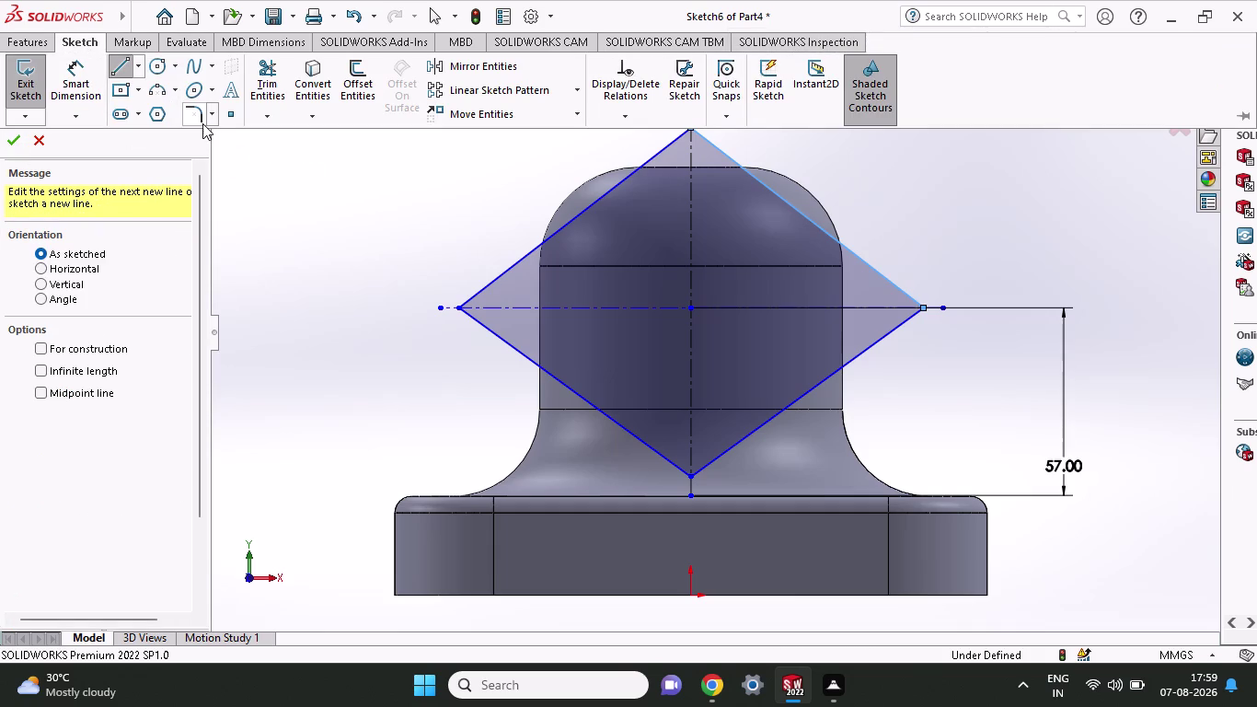
Reapply the 44.60 mm fillet to the diamond's top and bottom corners.
click(198, 117)
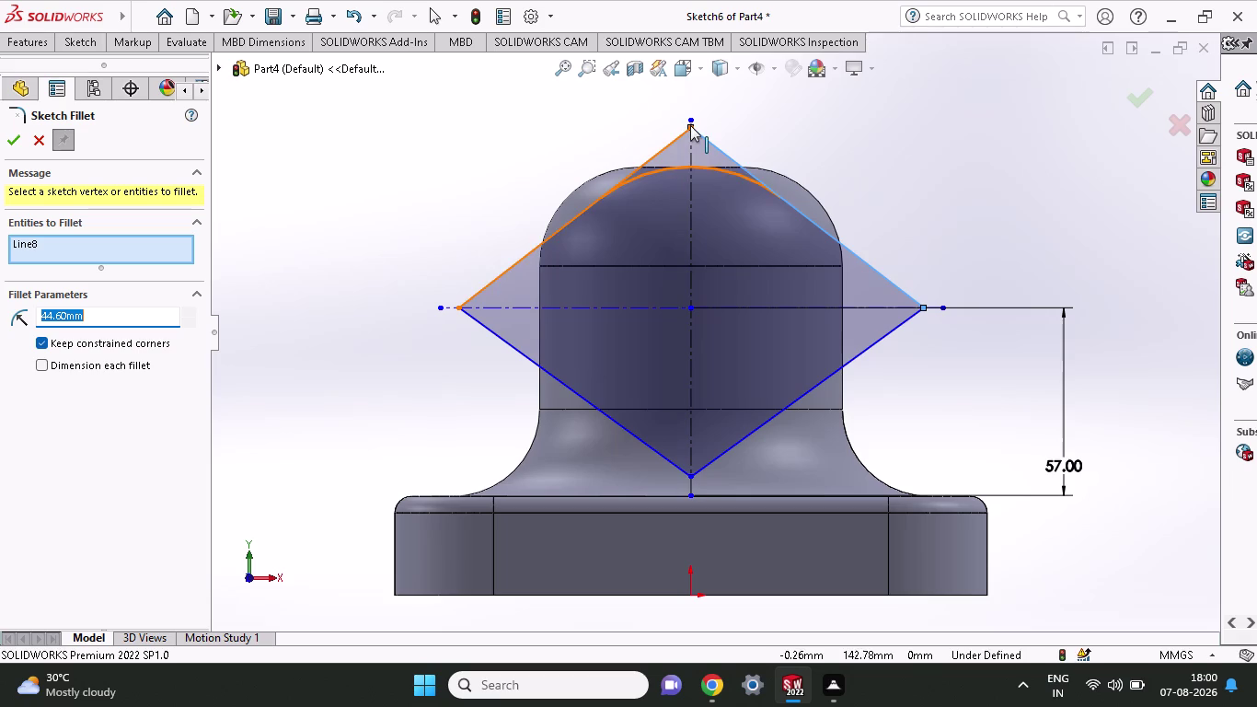
click(690, 125)
click(689, 475)
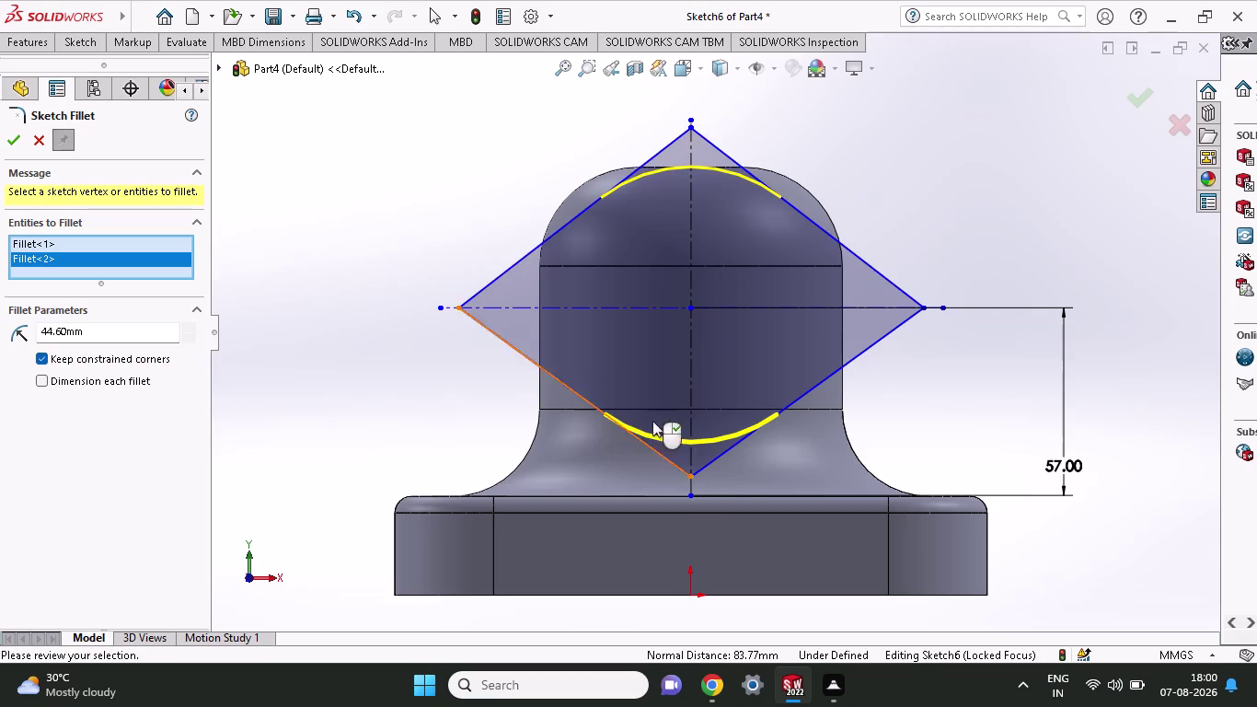
click(13, 135)
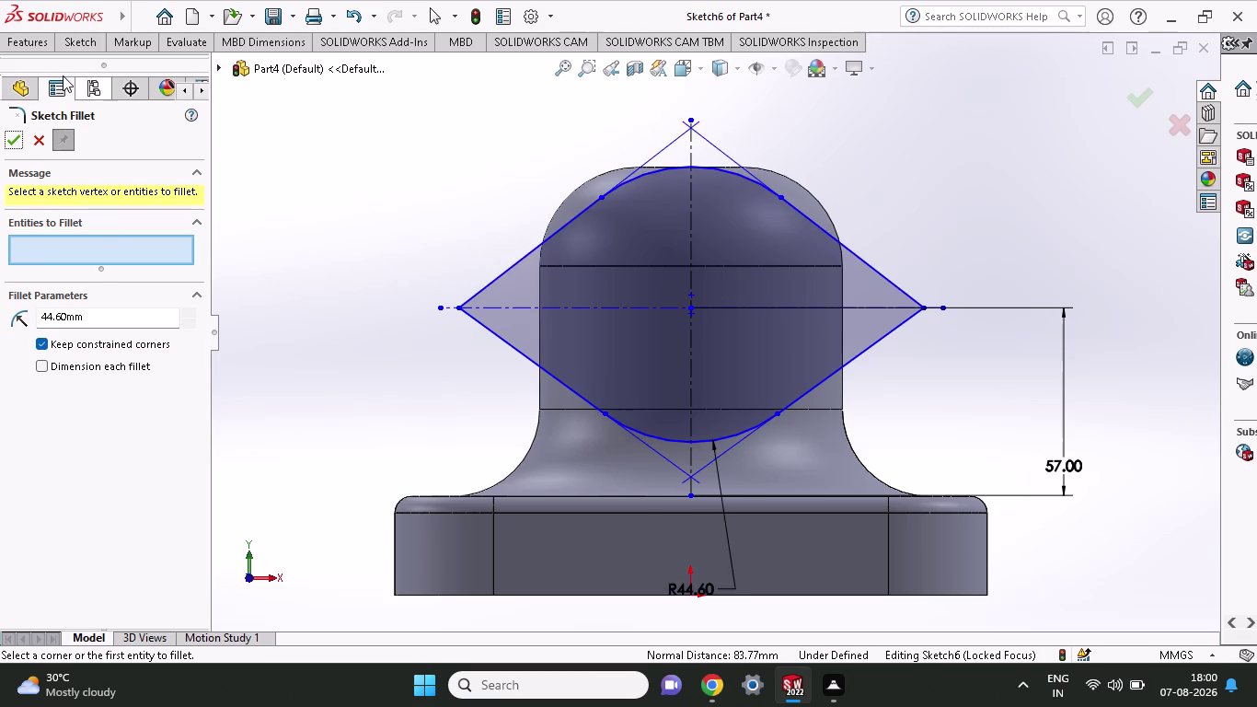
click(19, 140)
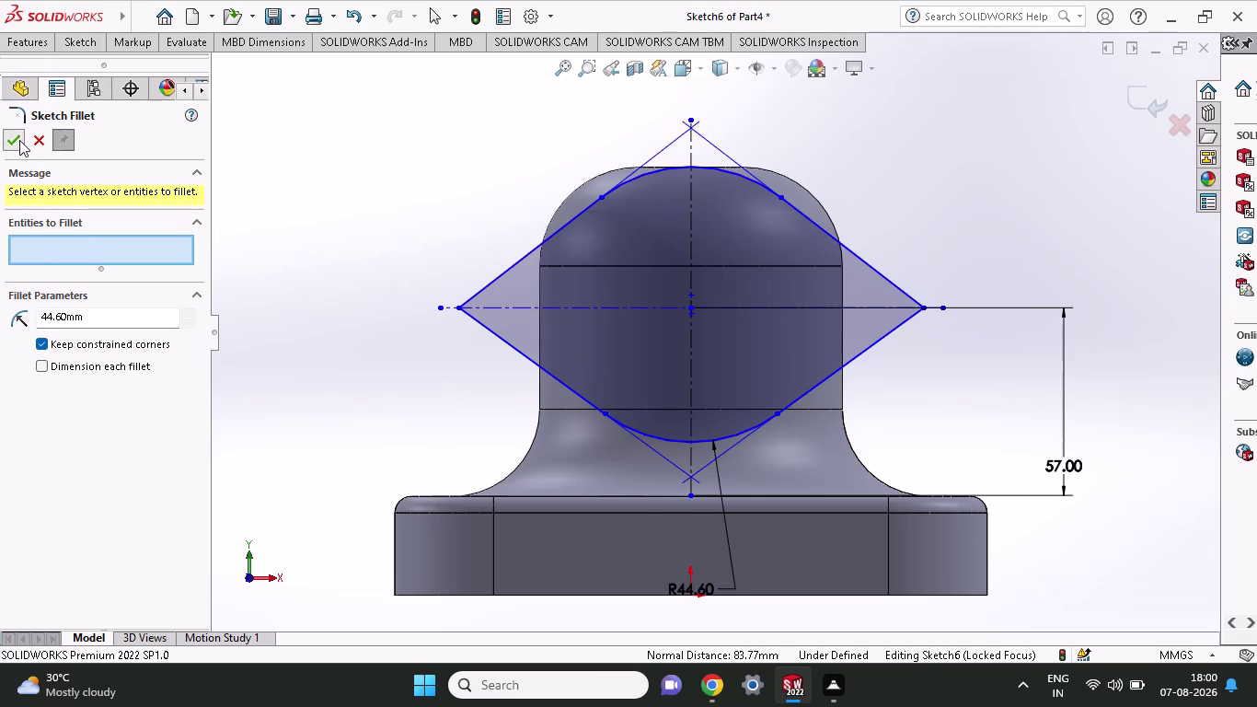
click(41, 37)
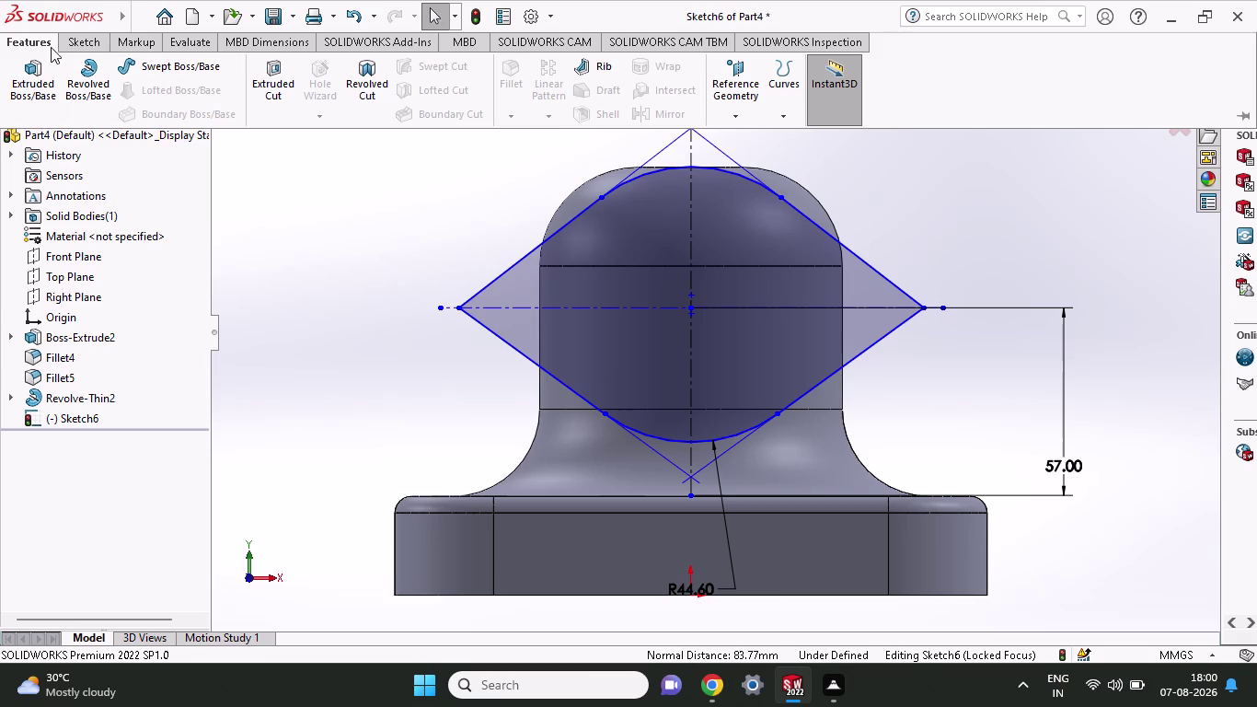
Fillet the diamond's left and right corners with a 14 mm radius.
click(83, 44)
click(185, 116)
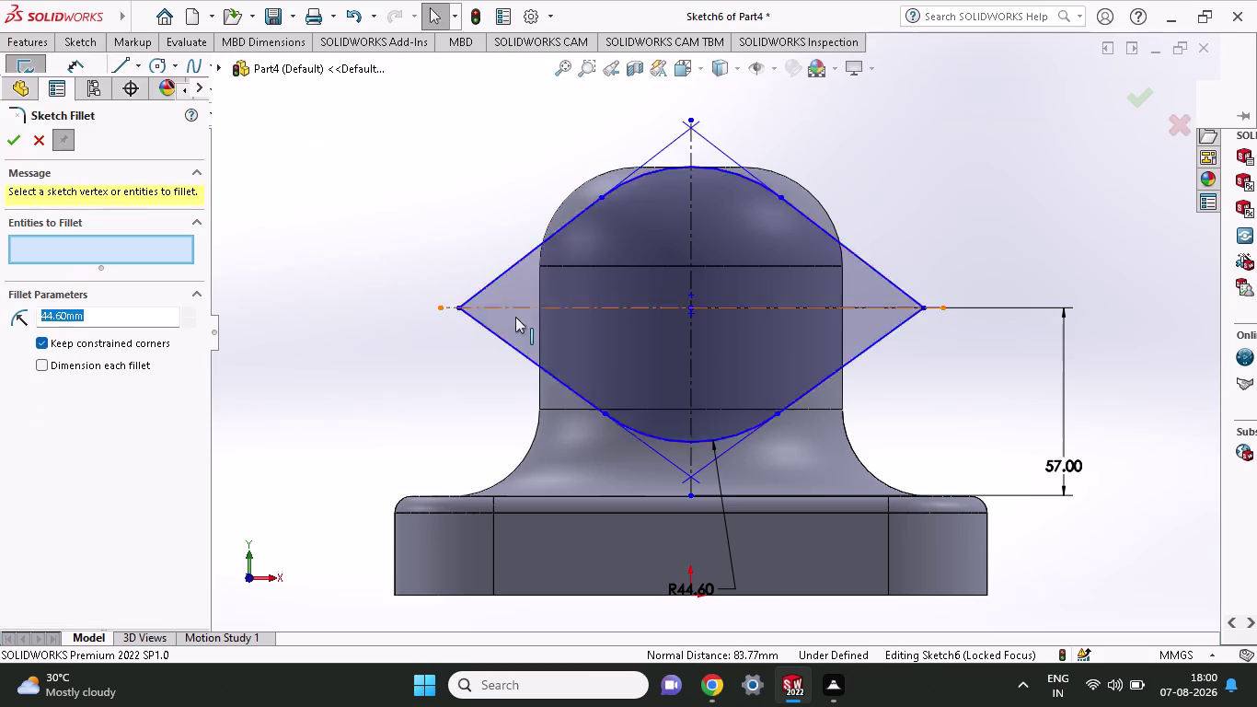
click(460, 306)
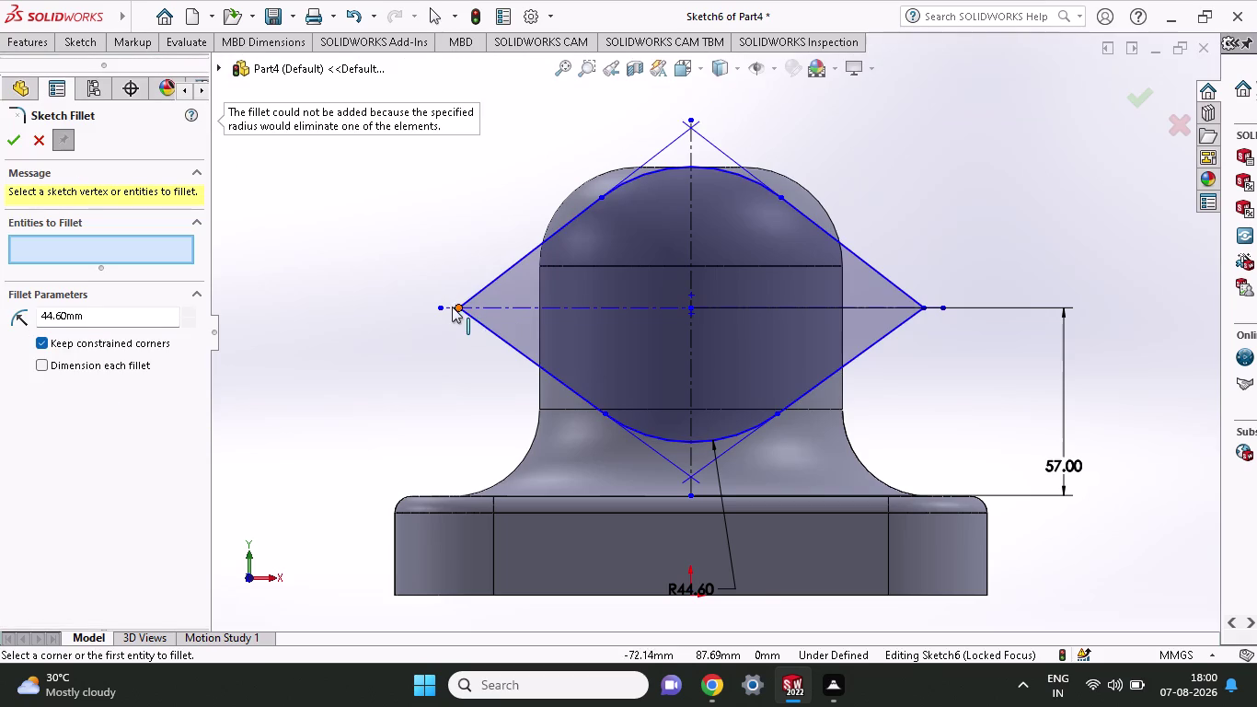
click(458, 306)
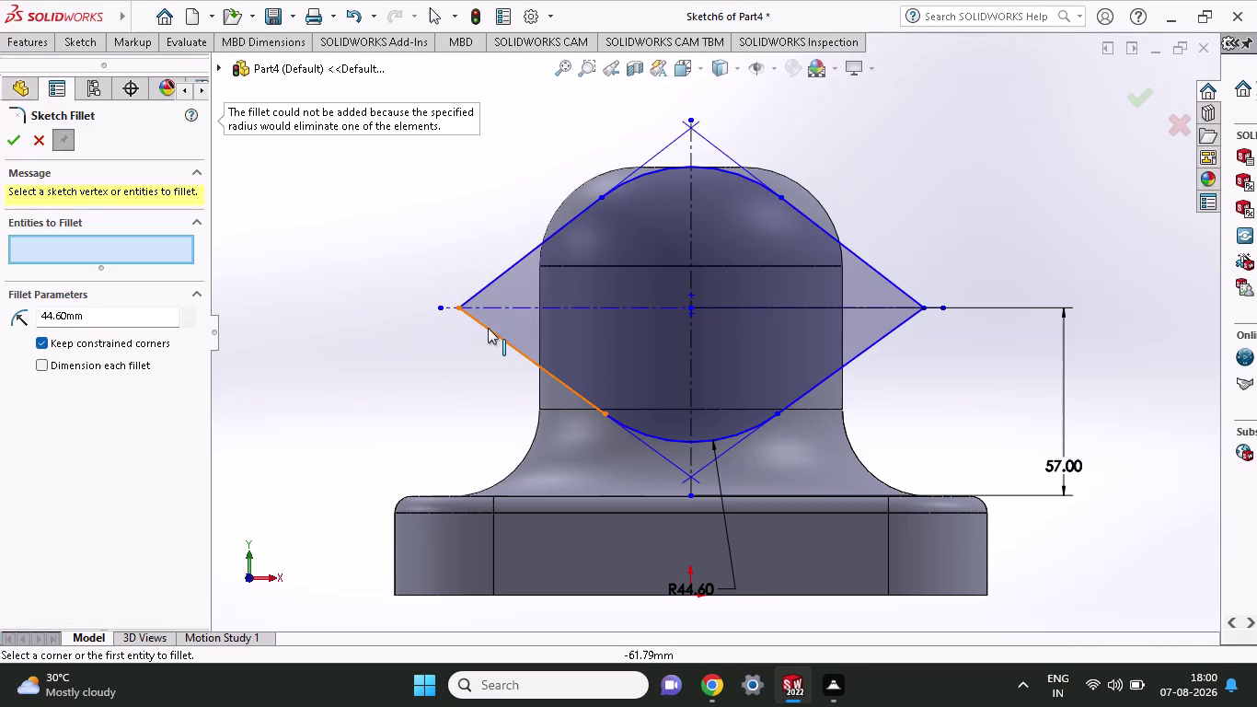
click(487, 328)
click(481, 287)
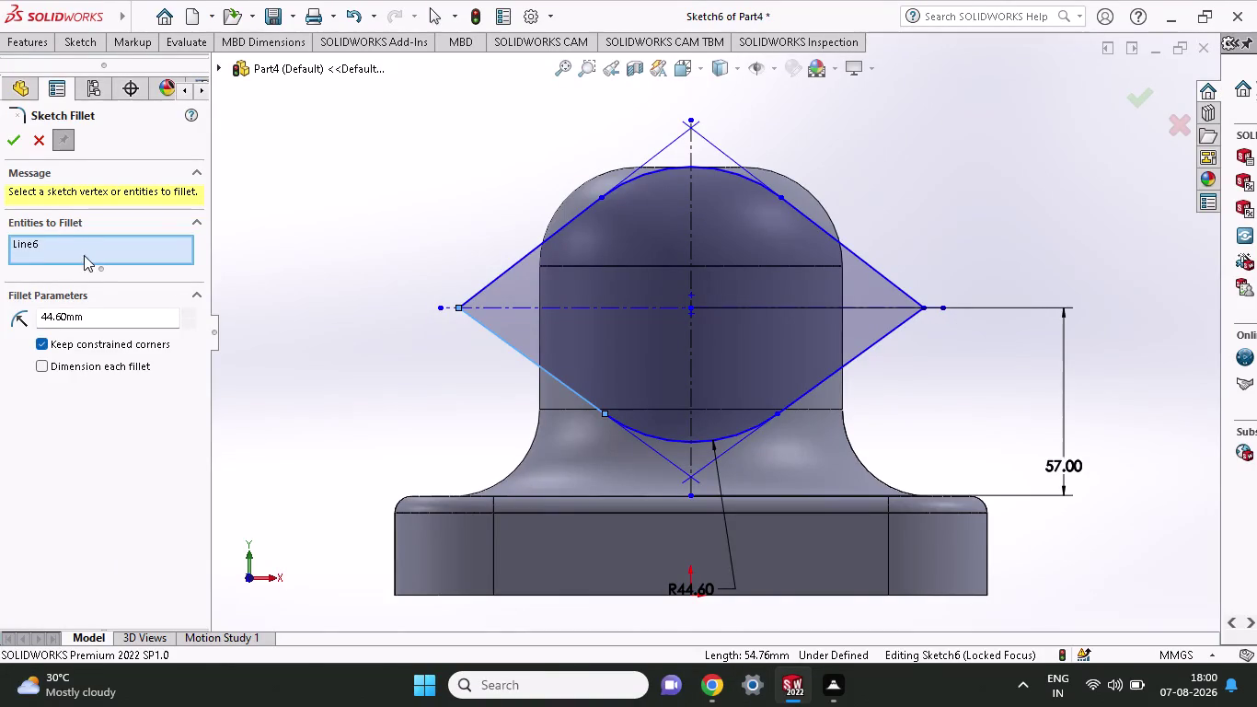
drag(85, 320, 0, 329)
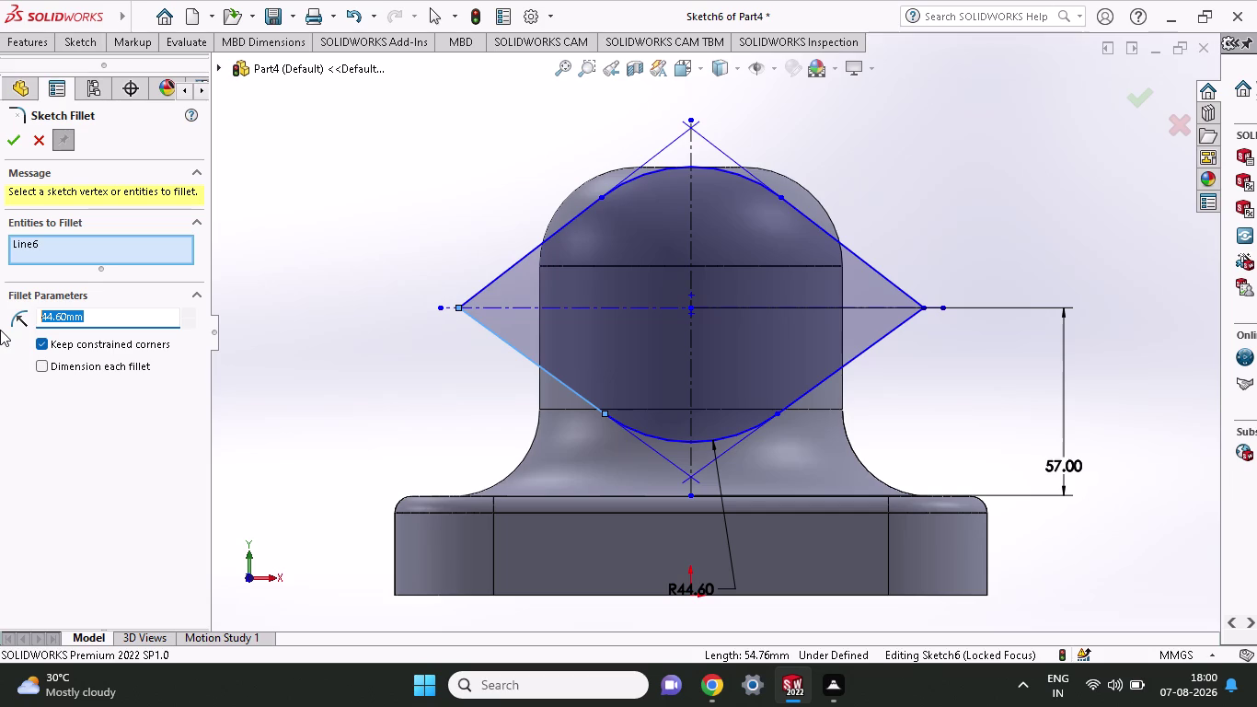
text(14)
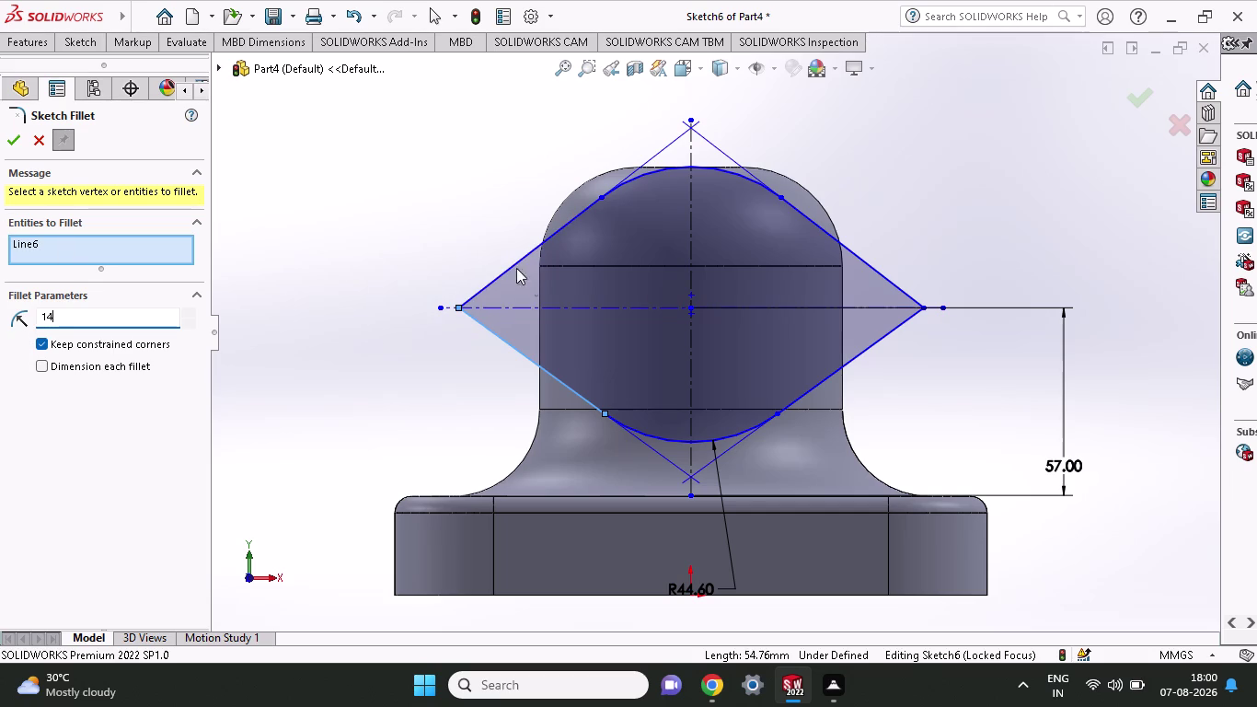
click(522, 352)
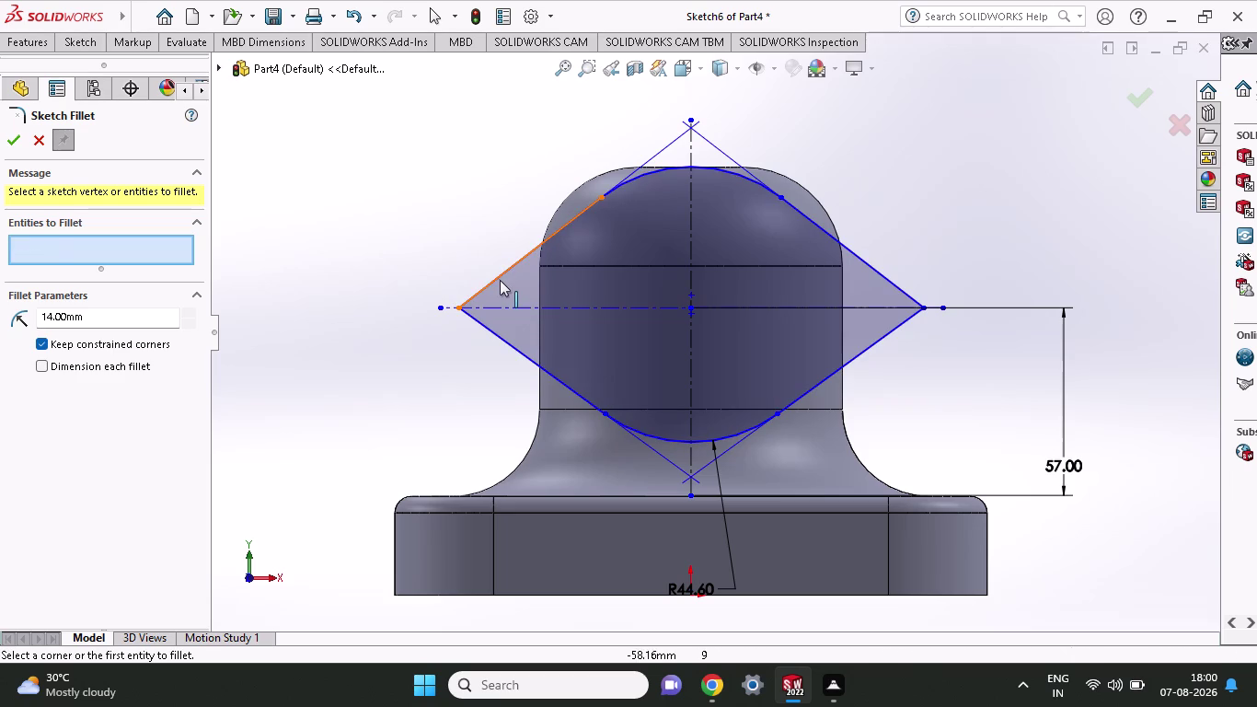
click(495, 277)
click(496, 333)
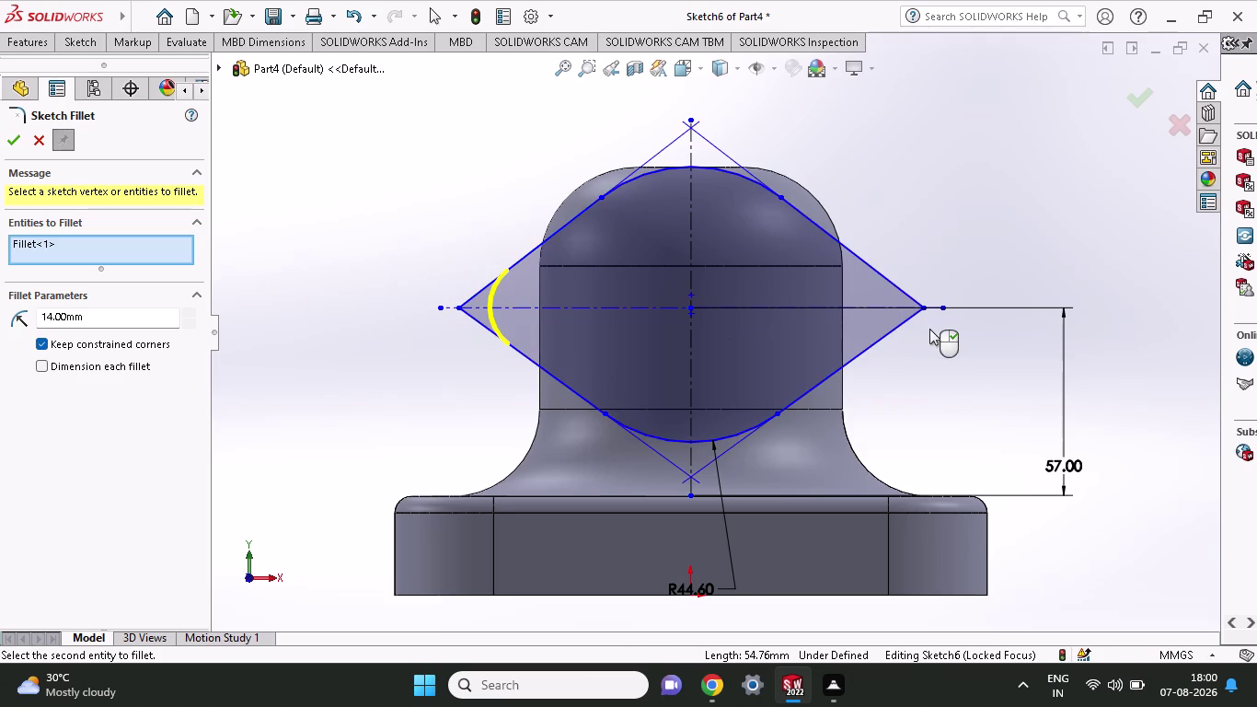
click(920, 306)
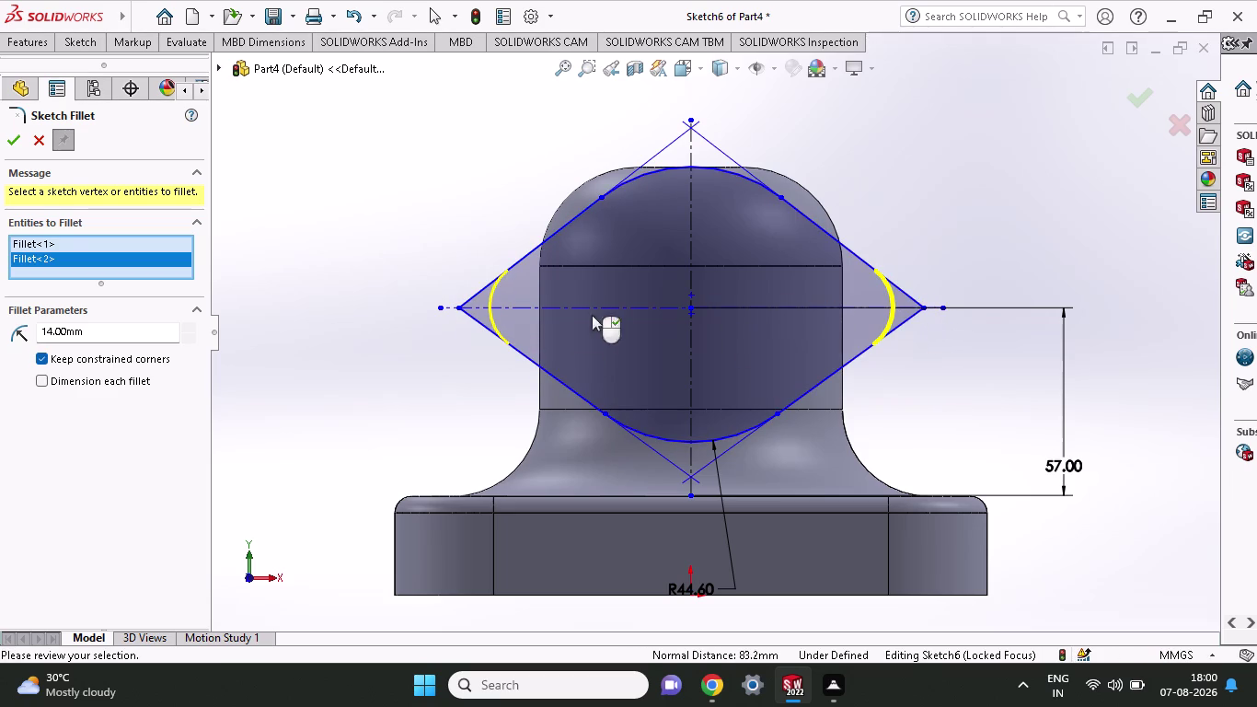
click(17, 143)
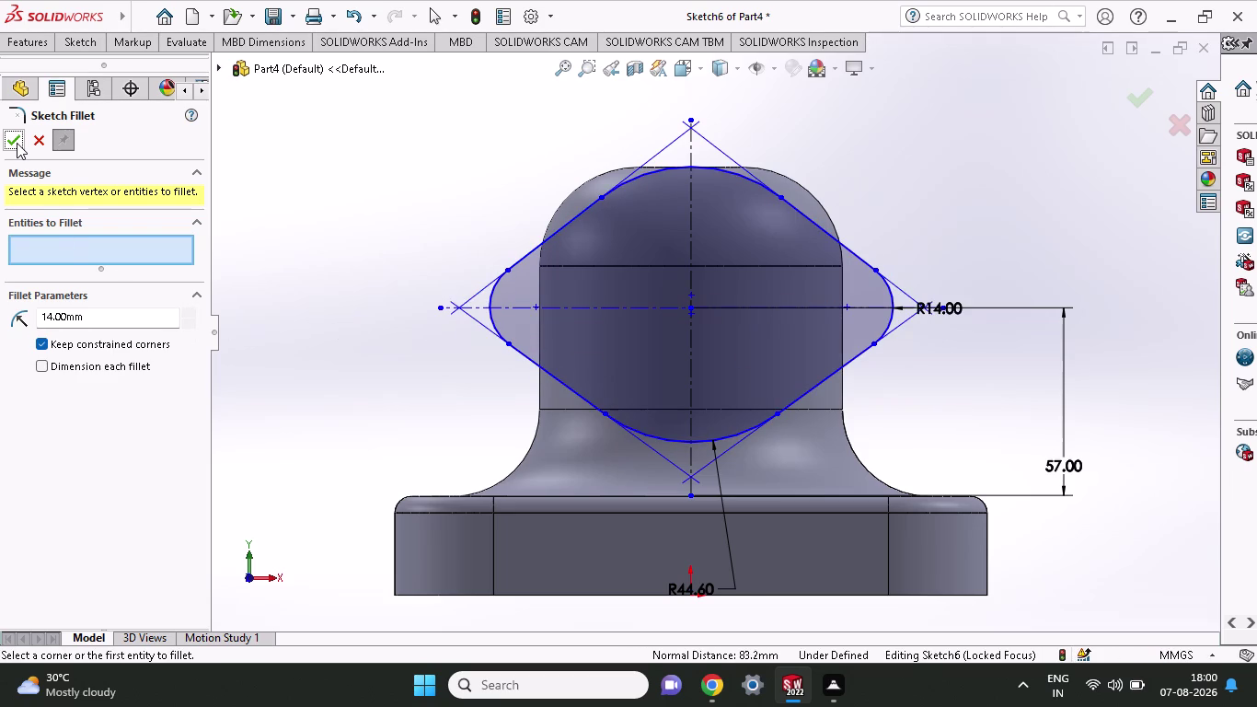
click(17, 142)
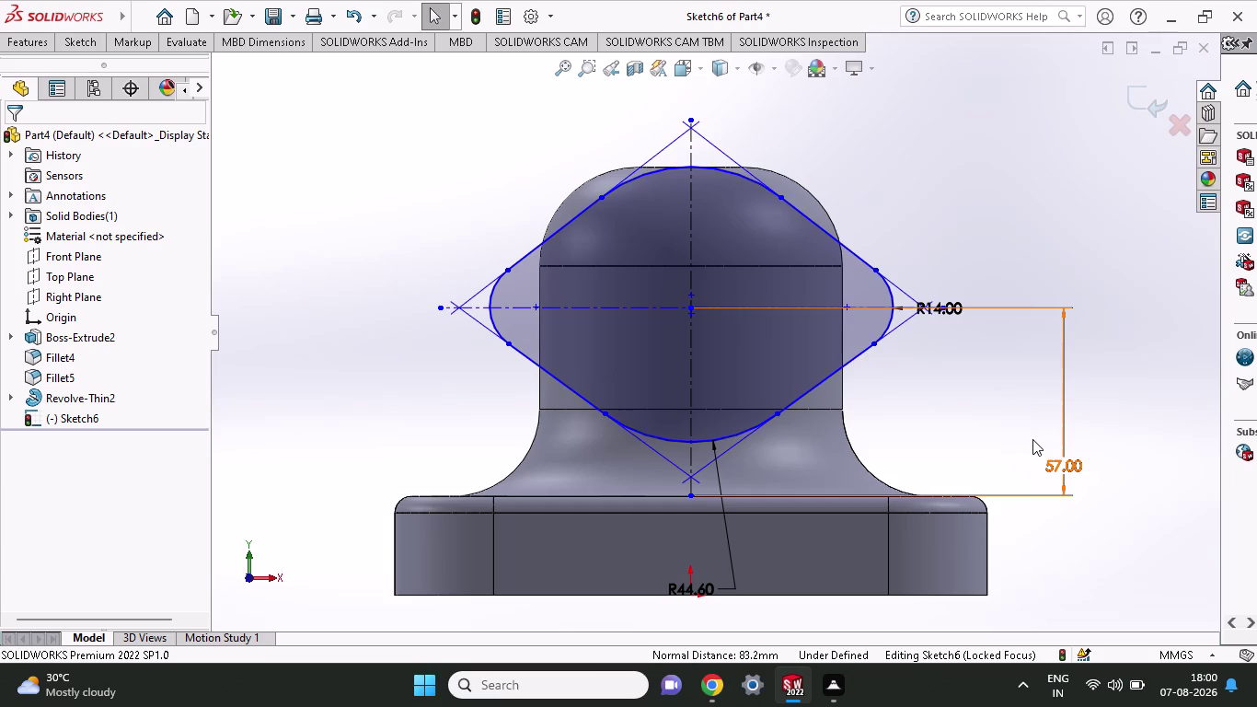
Zoom around Sketch6's R14-filleted diamond outline and return to the Sketch tools.
scroll(down, 3)
scroll(down, 3)
scroll(down, 3)
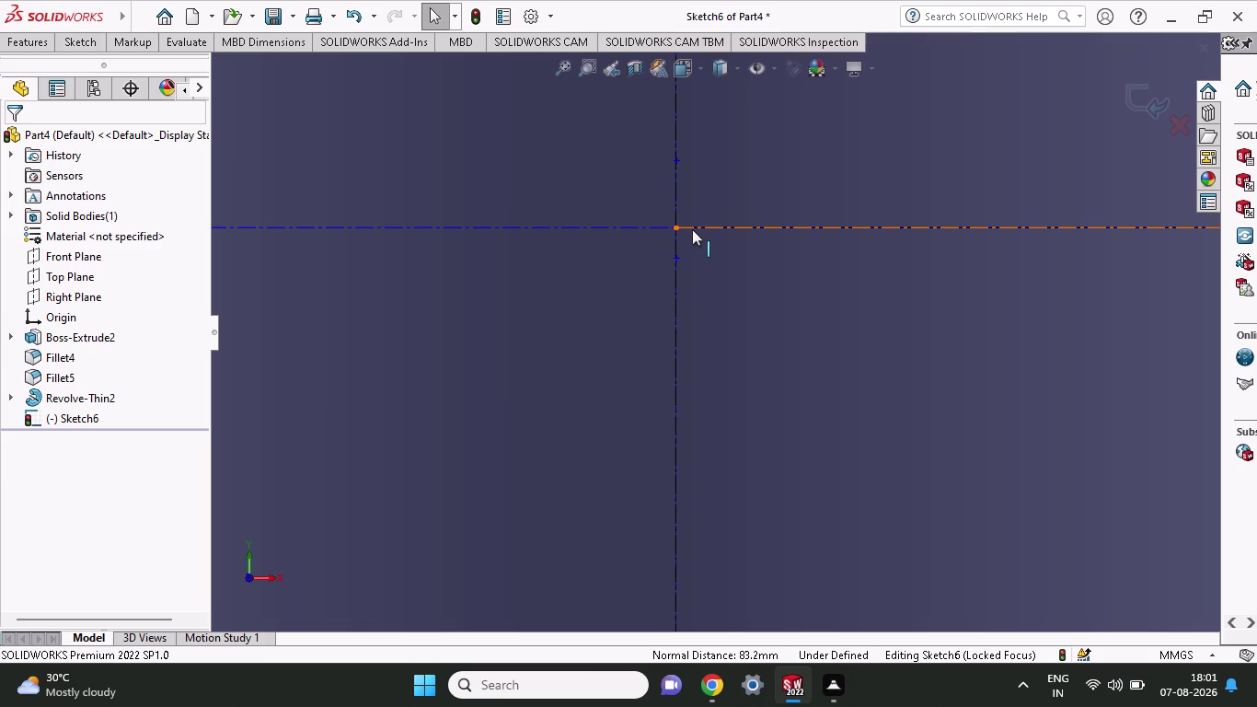
scroll(up, 3)
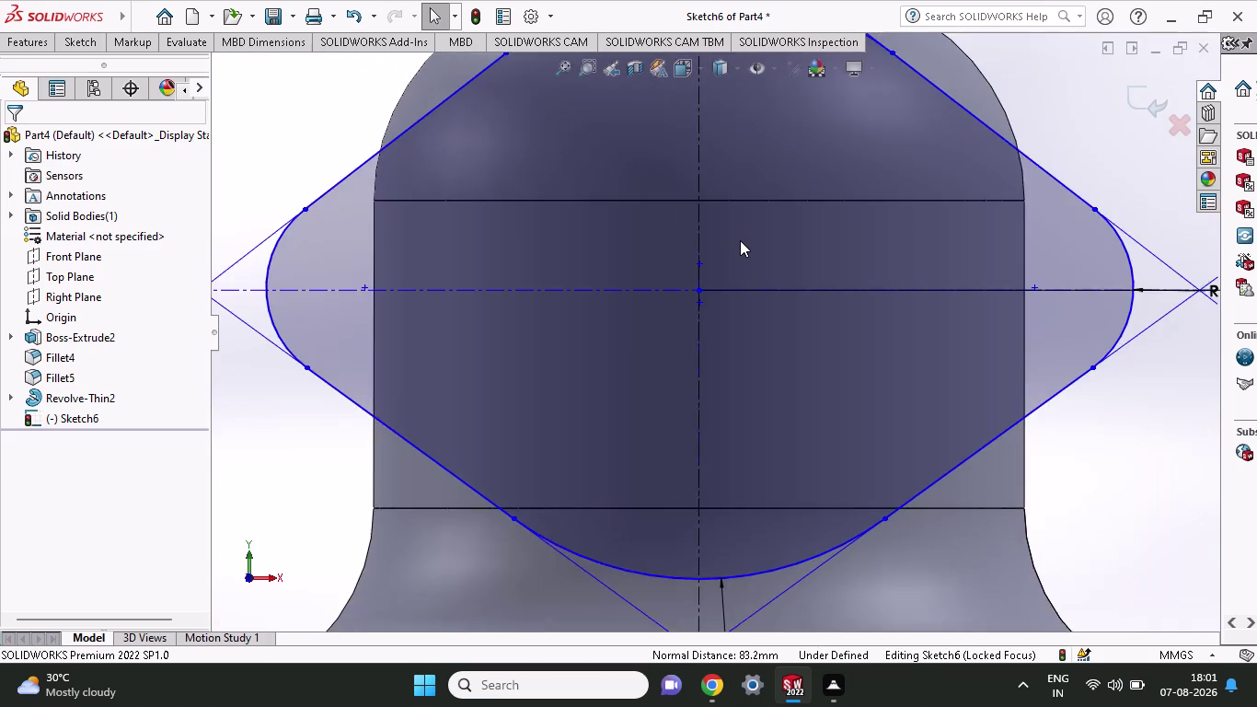
scroll(up, 3)
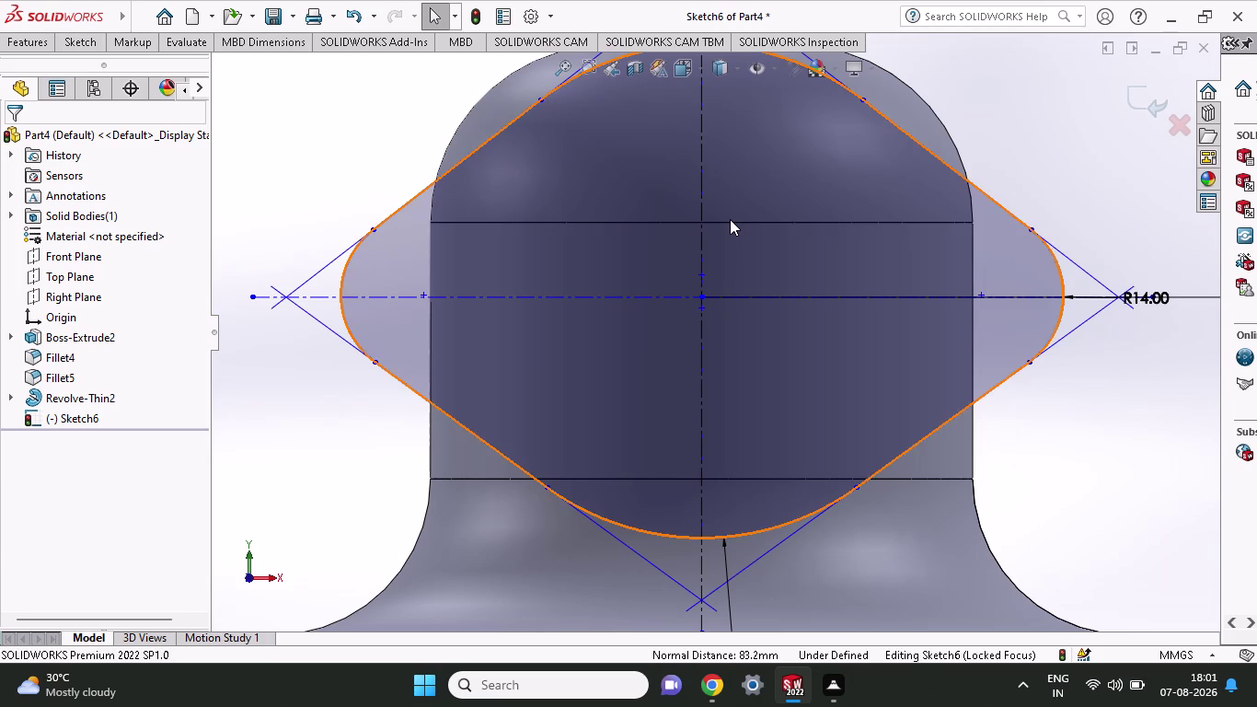
click(92, 36)
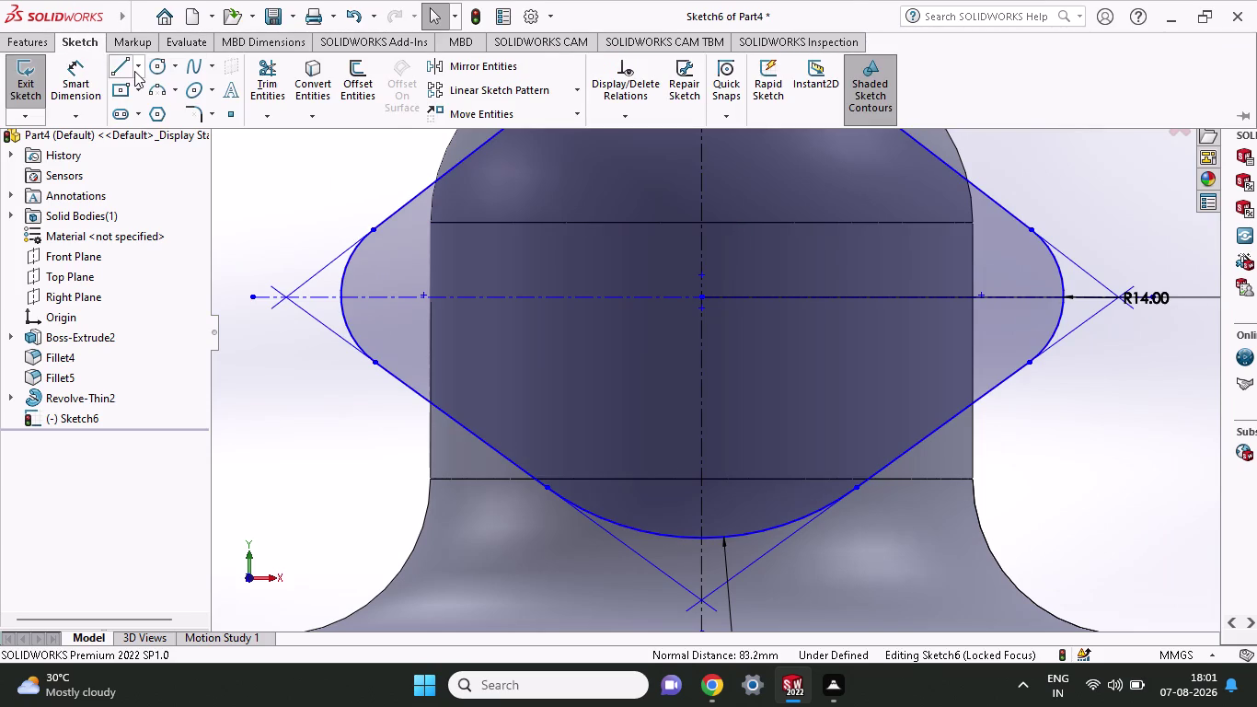
Draw two lines from the sketch centre, left and right along the horizontal centreline.
click(127, 71)
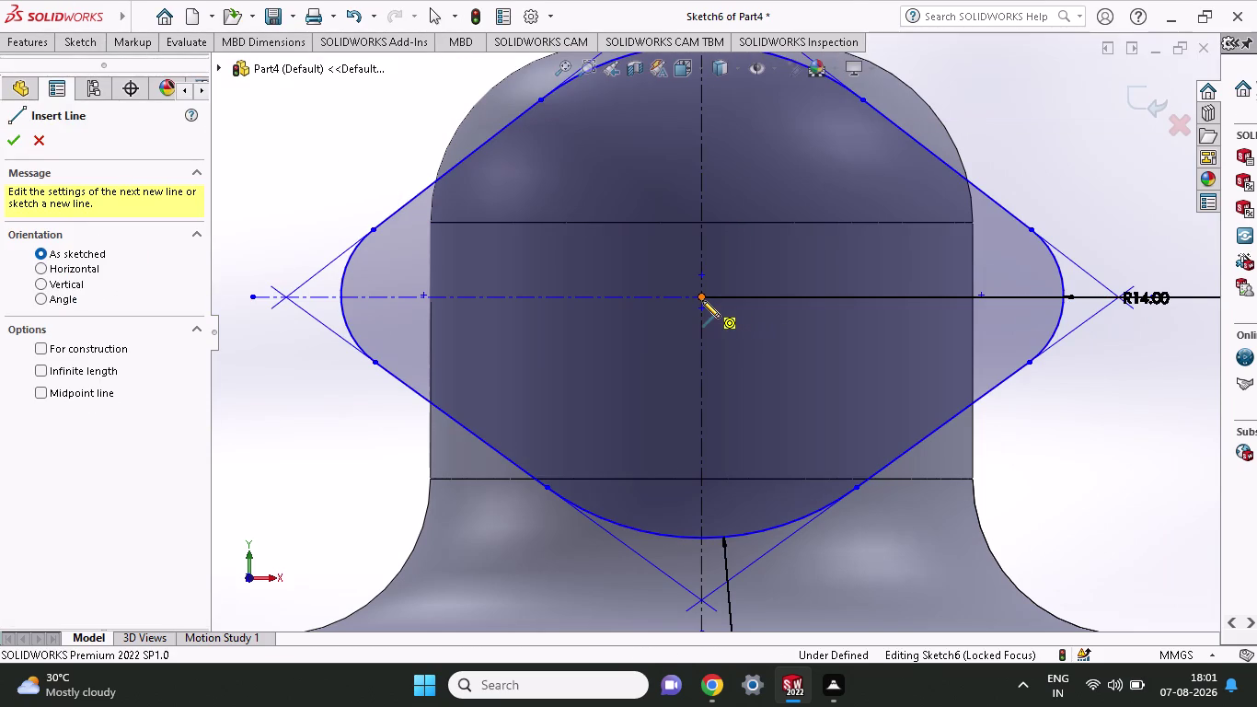
click(703, 300)
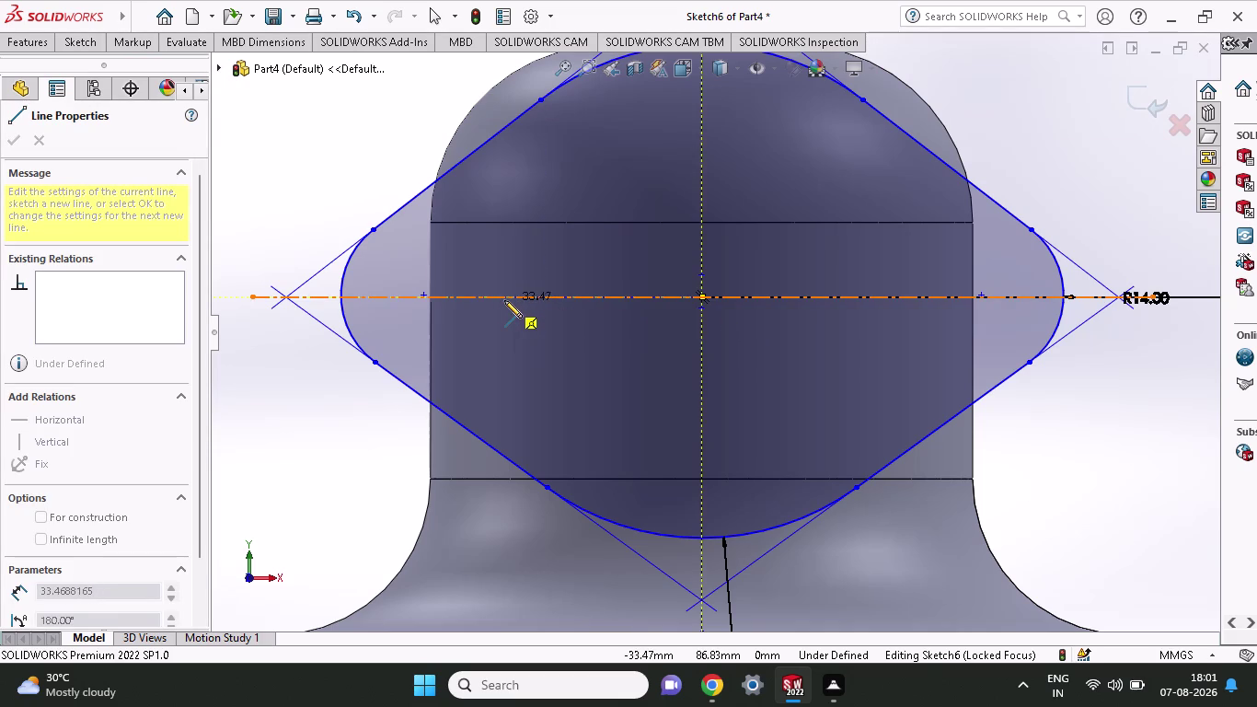
click(506, 296)
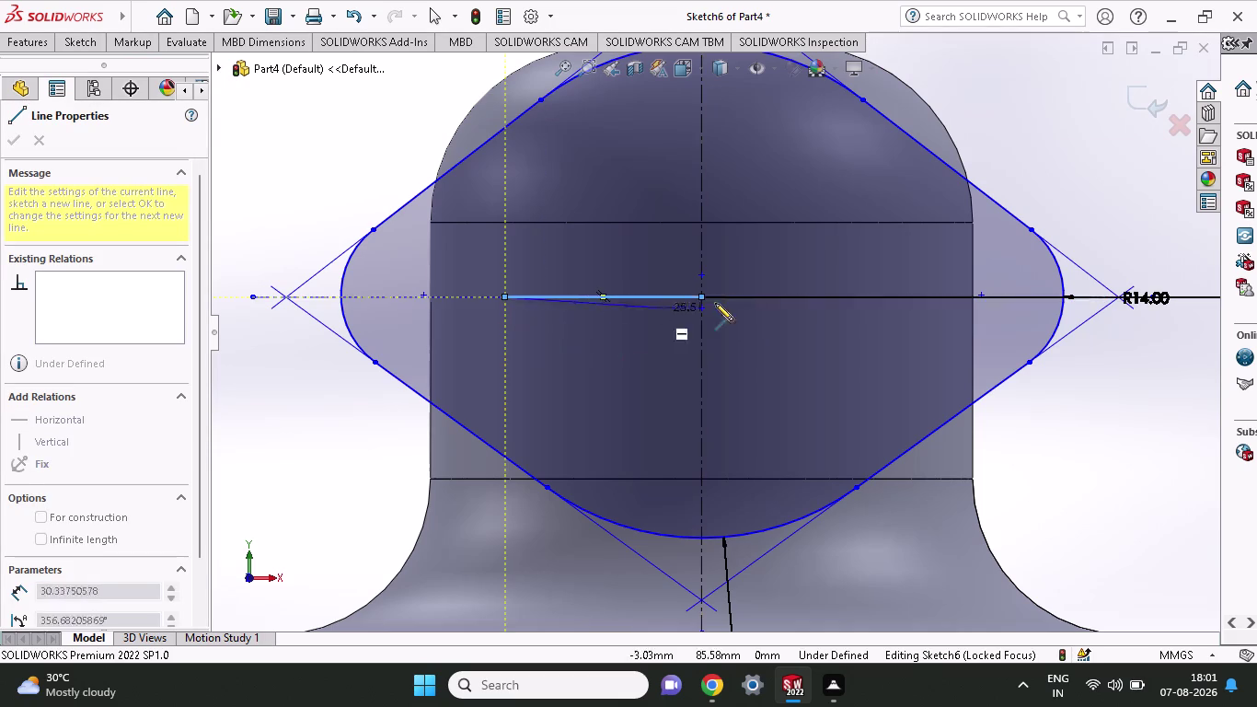
key(Escape)
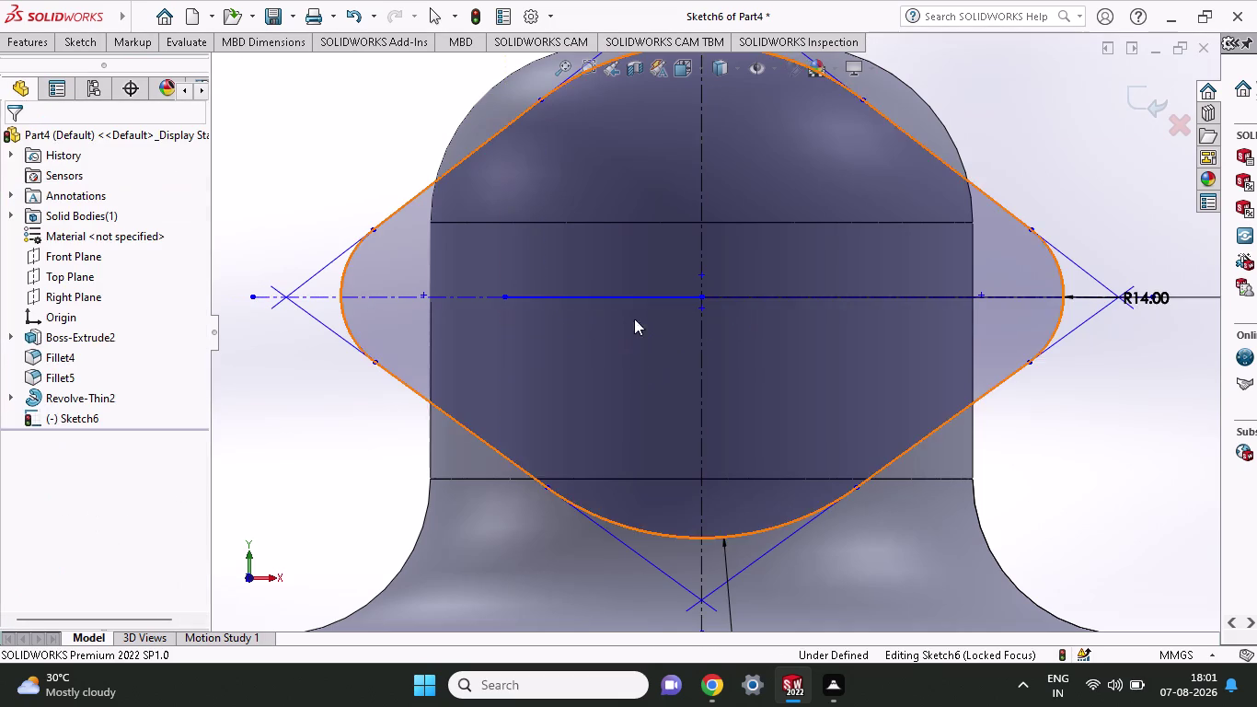
click(94, 49)
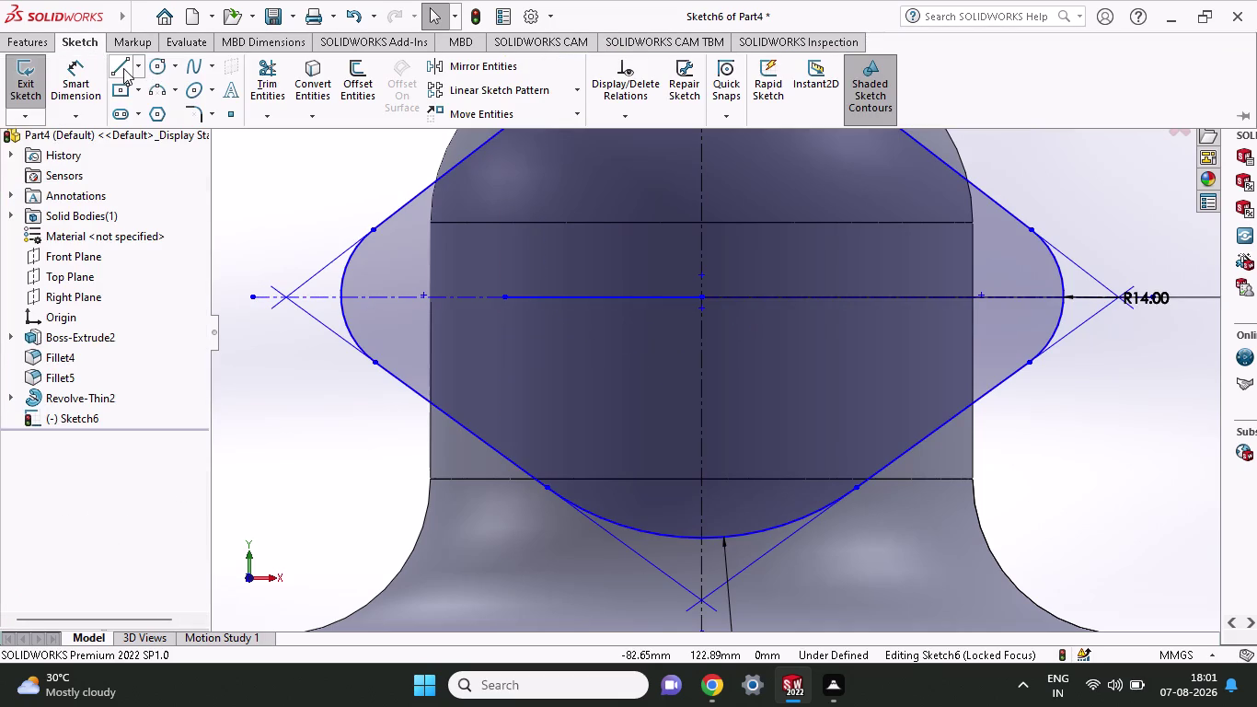
click(124, 68)
click(703, 301)
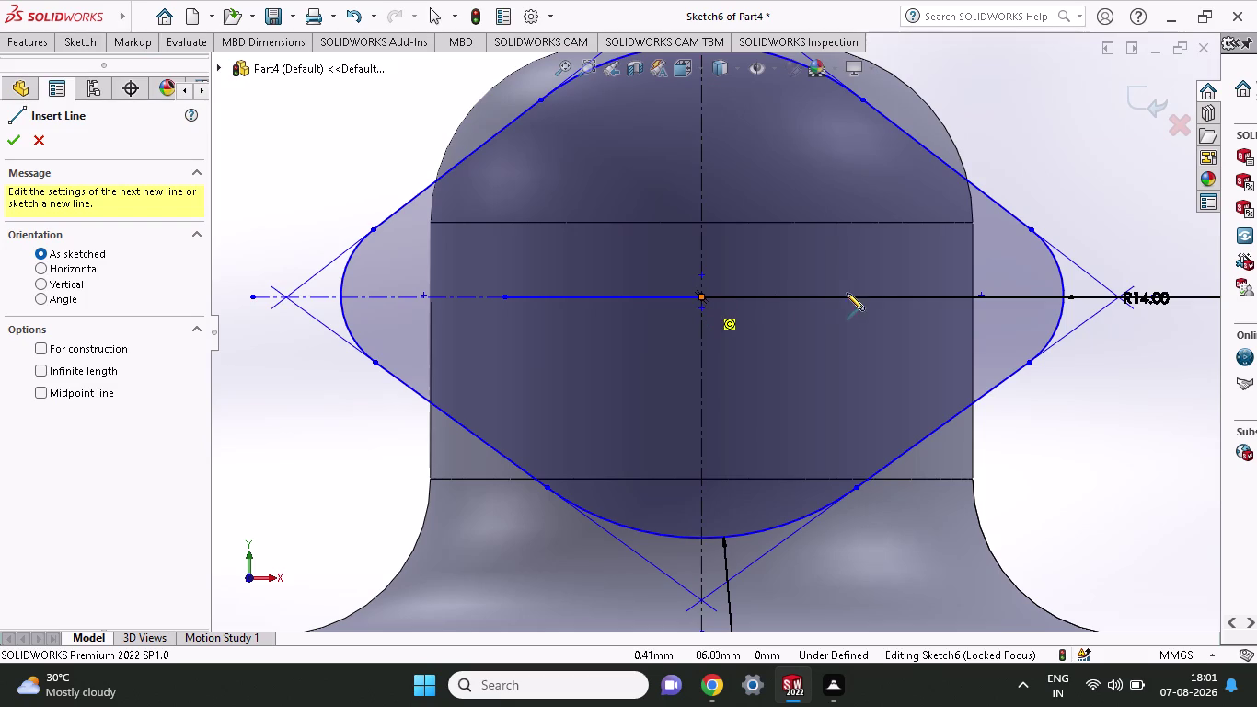
click(880, 293)
key(Escape)
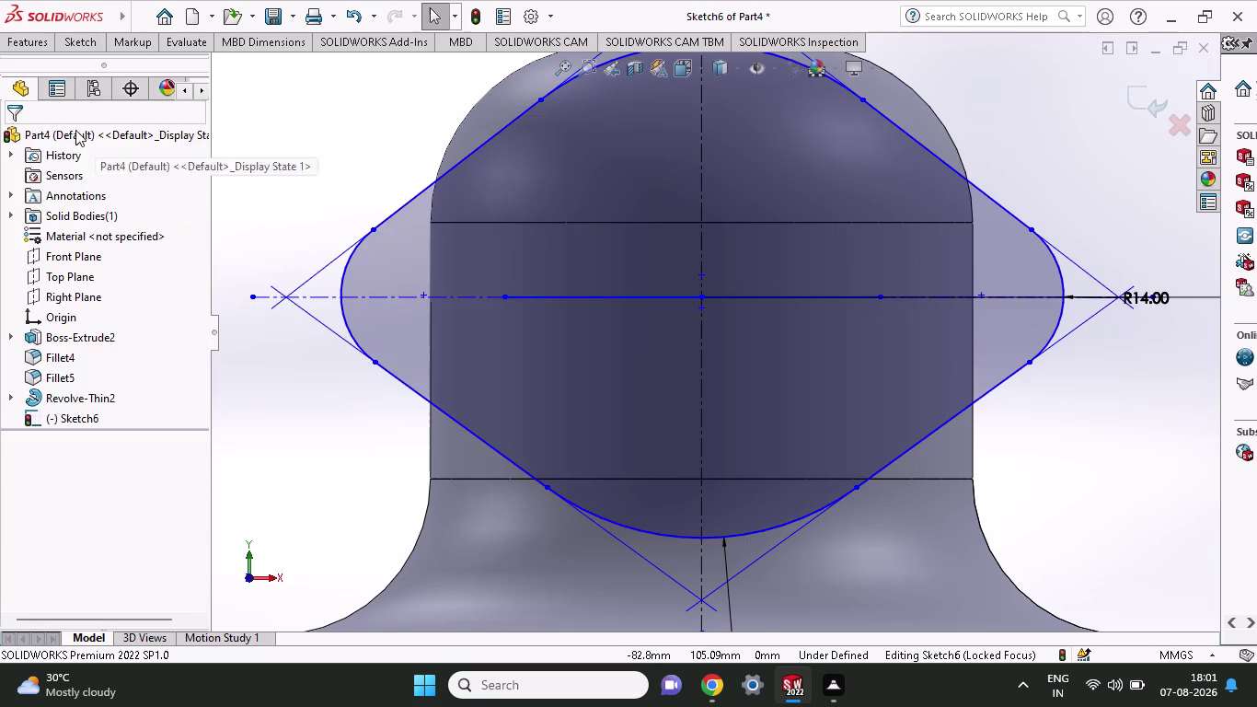
Start a Smart Dimension from the left line's outer endpoint to the vertical centreline.
click(74, 33)
click(91, 70)
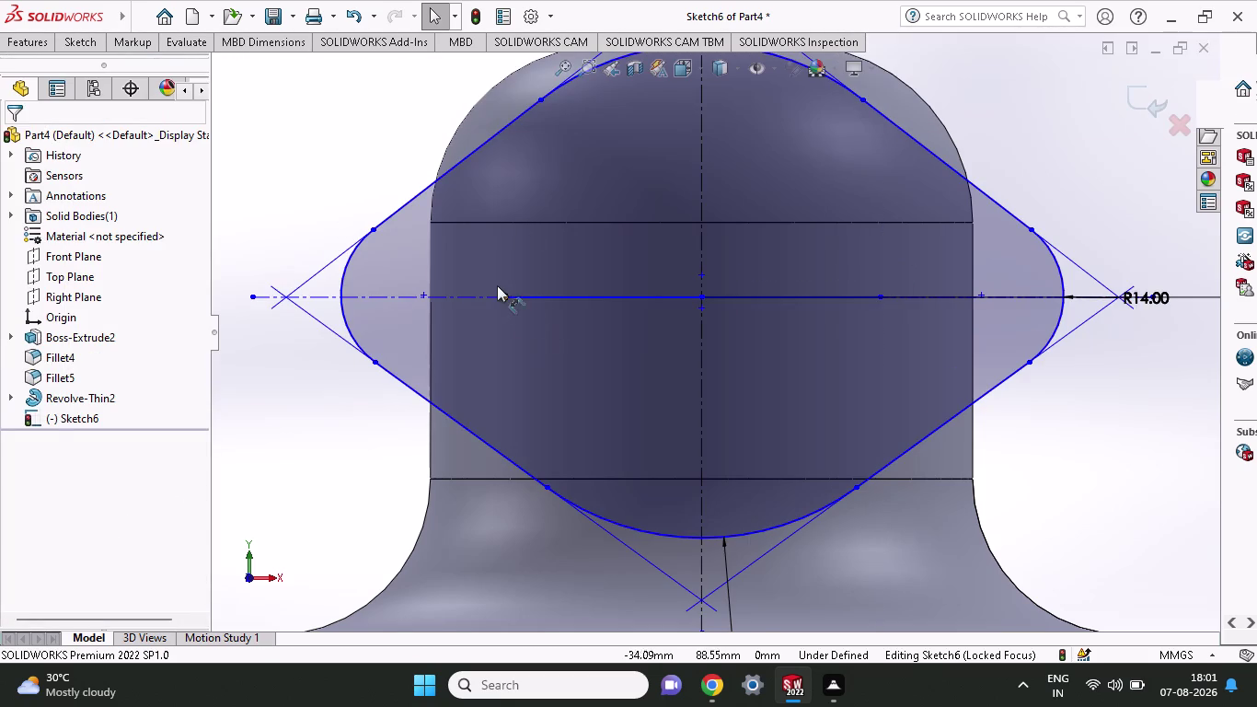
click(500, 291)
click(700, 297)
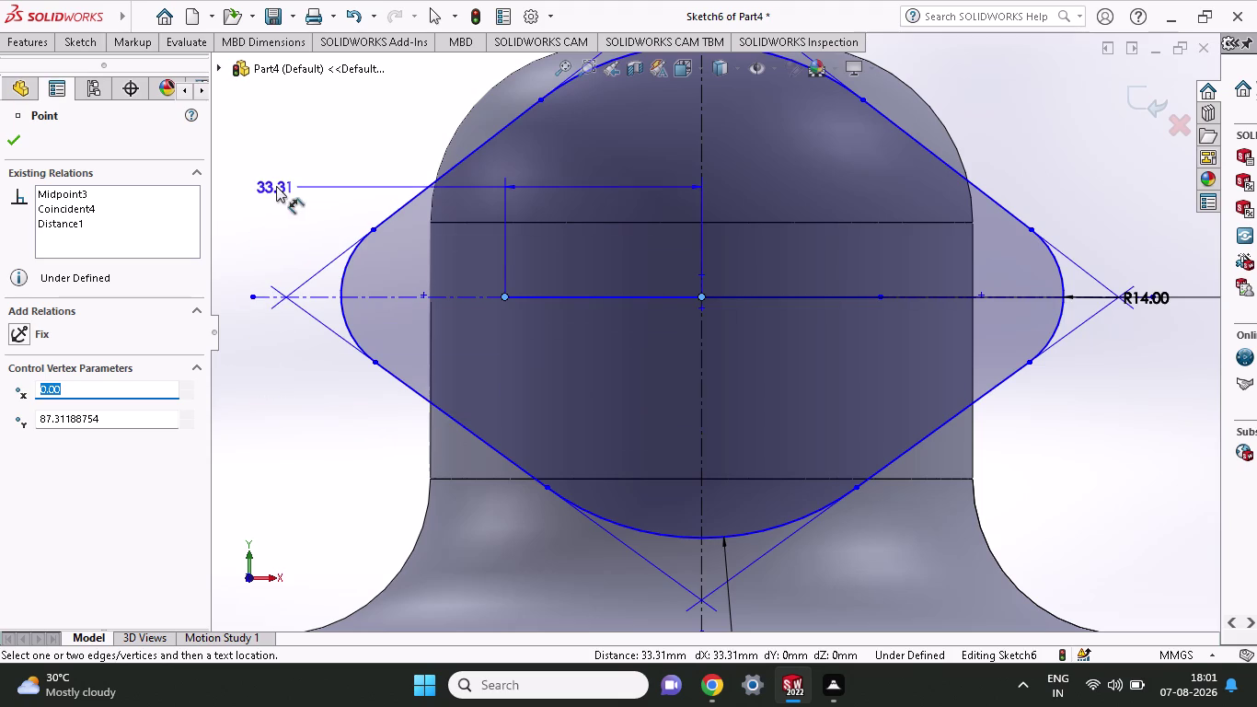
scroll(up, 3)
Place the left line's dimension and set it to 92/2, i.e. 46 mm.
click(386, 110)
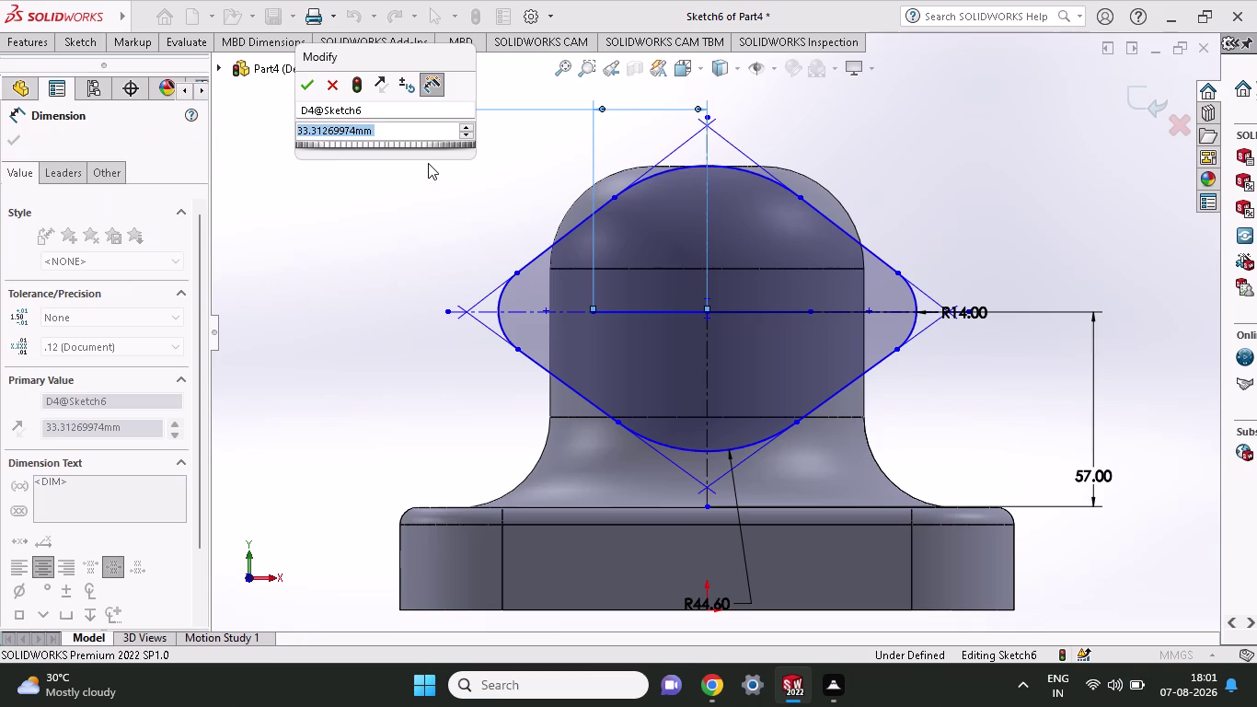
text(92)
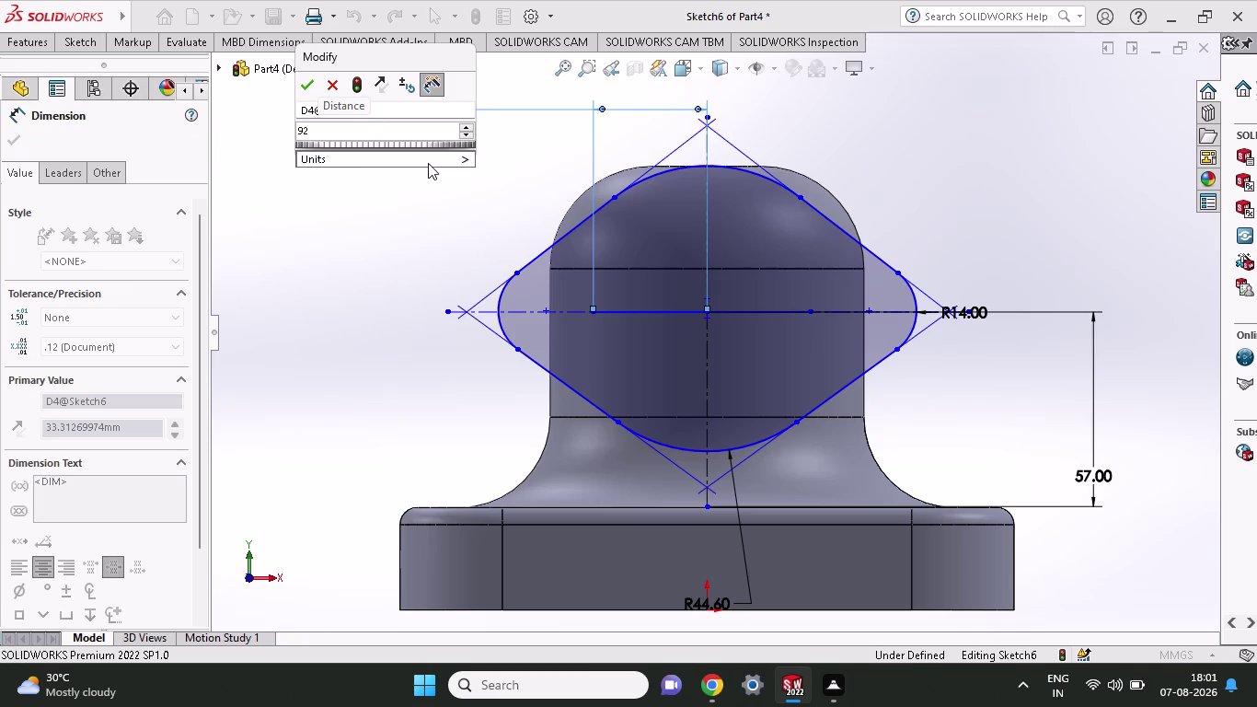
text(/2)
key(Return)
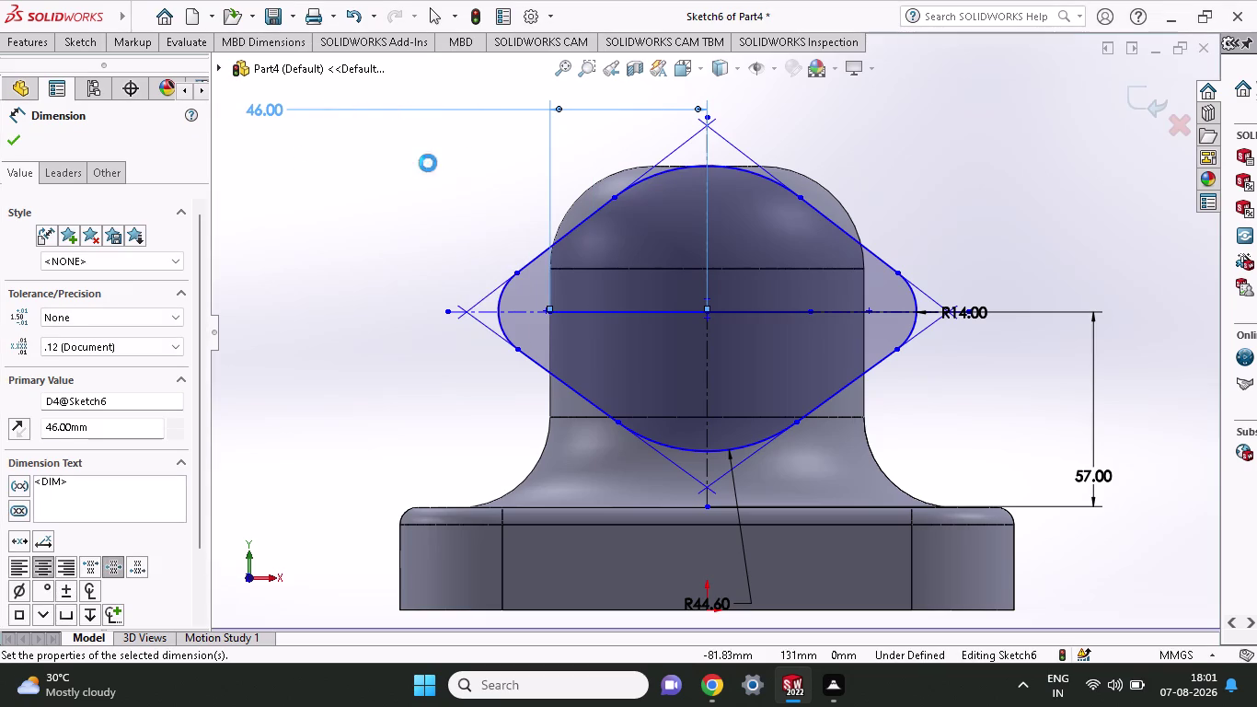
Dimension the right line's endpoint and set the lobe spacing to 92 mm.
click(705, 310)
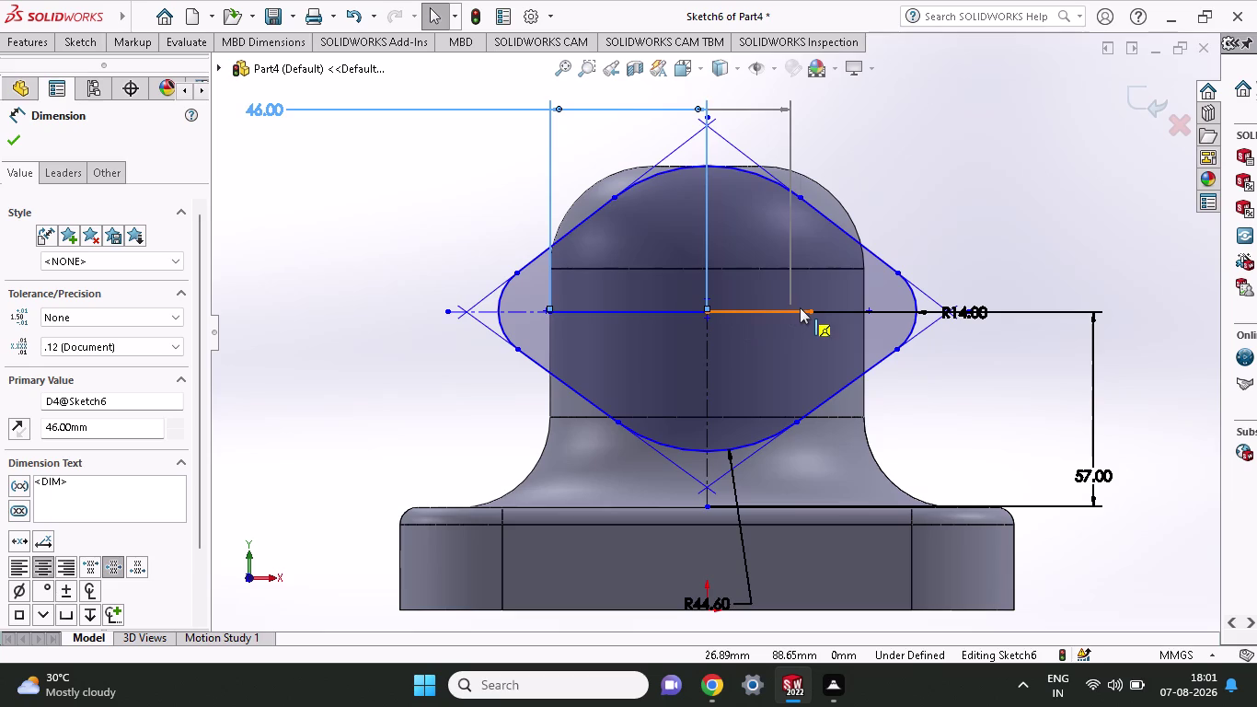
click(808, 308)
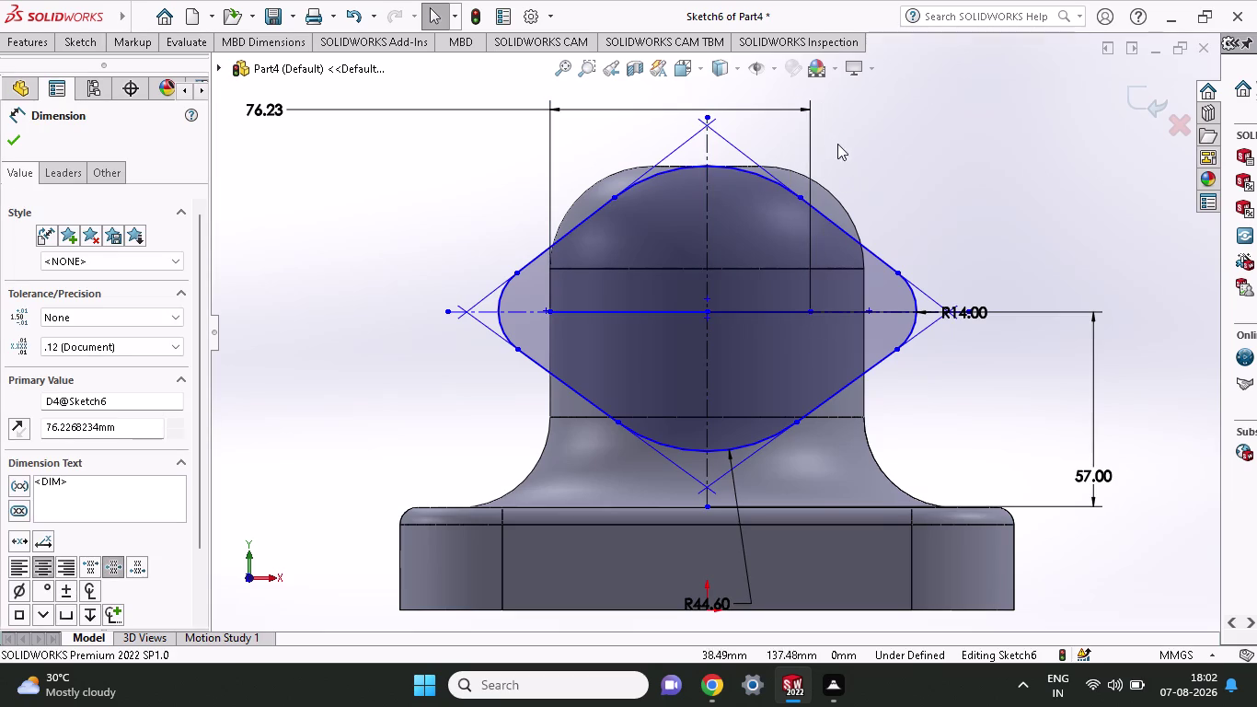
double_click(277, 112)
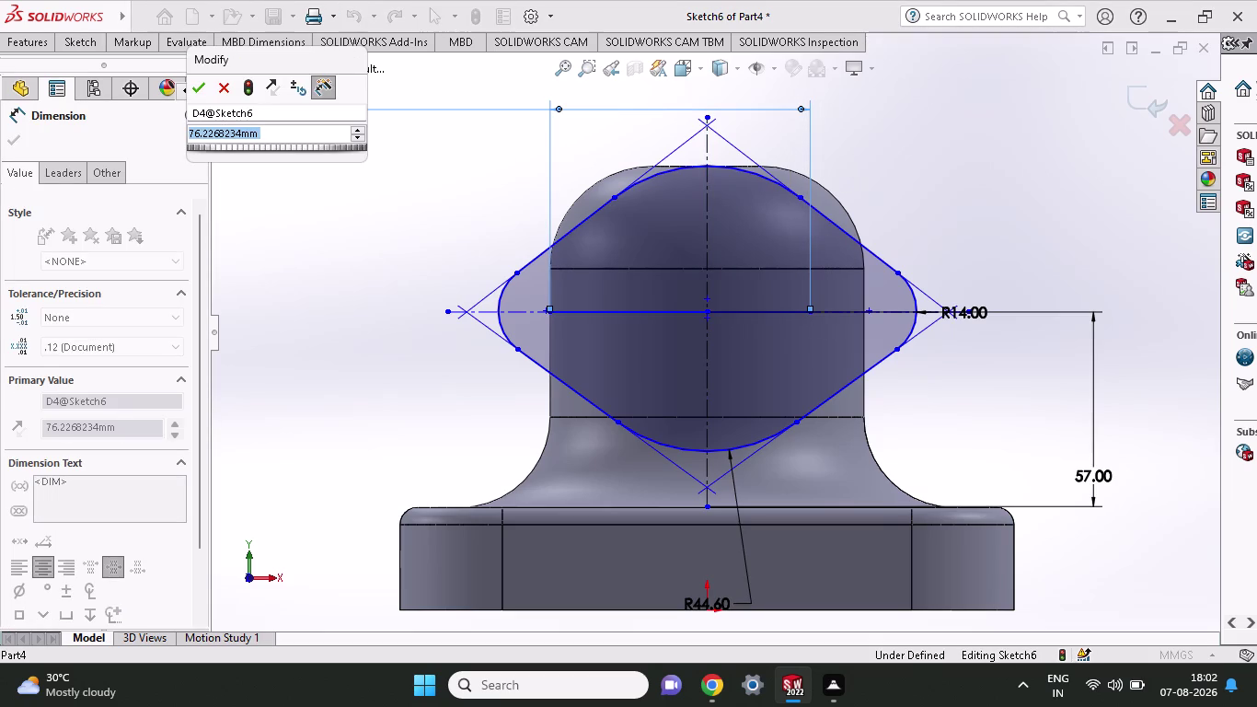
text(92)
key(Return)
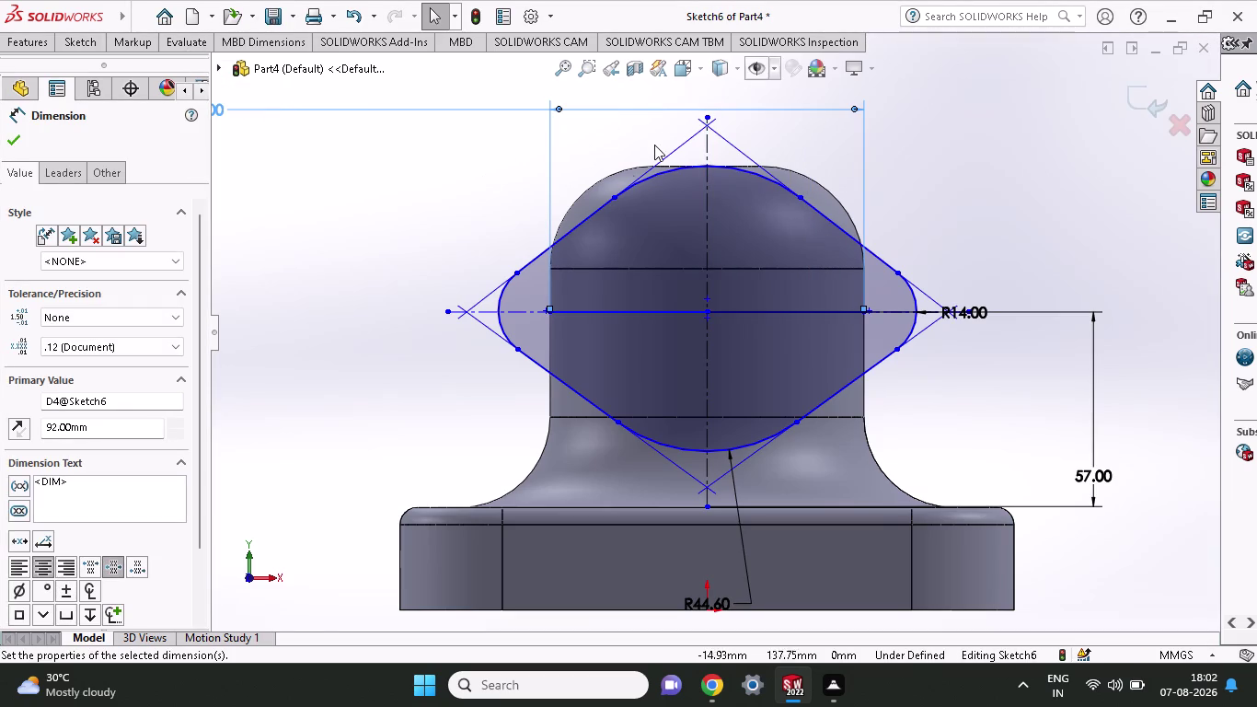
scroll(up, 3)
scroll(down, 3)
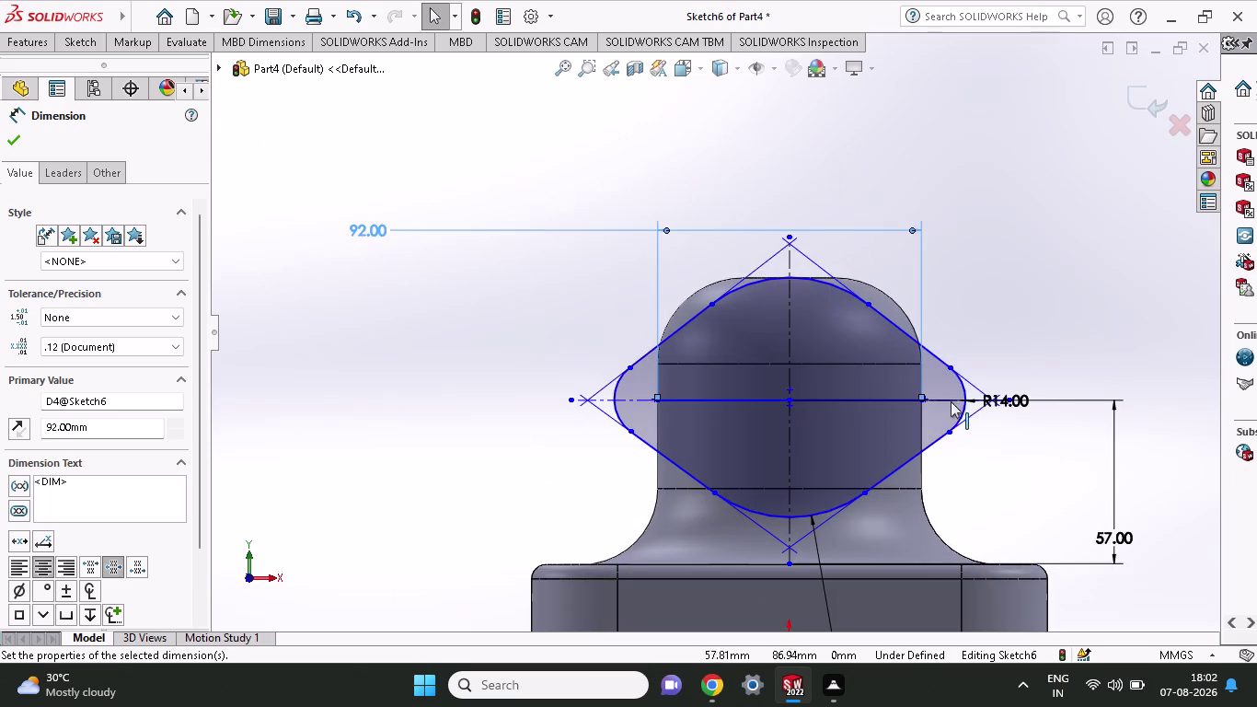
scroll(down, 3)
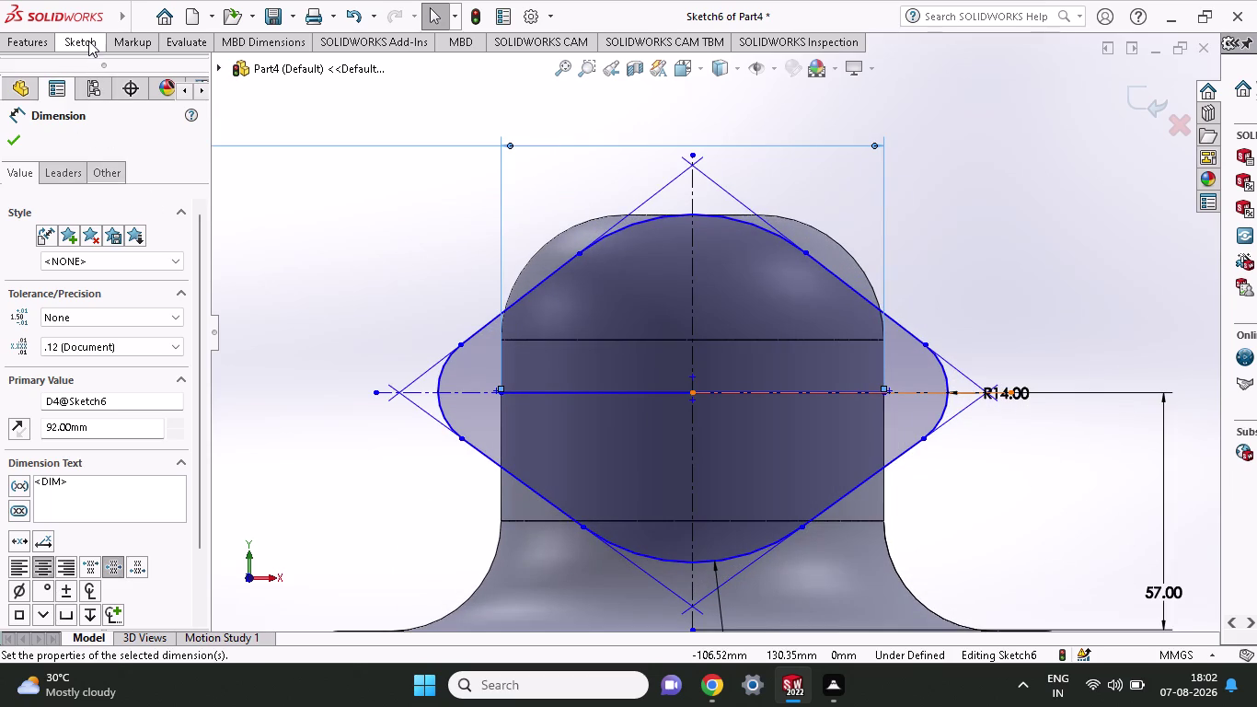
Draw a circle at each lobe centre, on the left and right line ends.
click(89, 41)
click(151, 70)
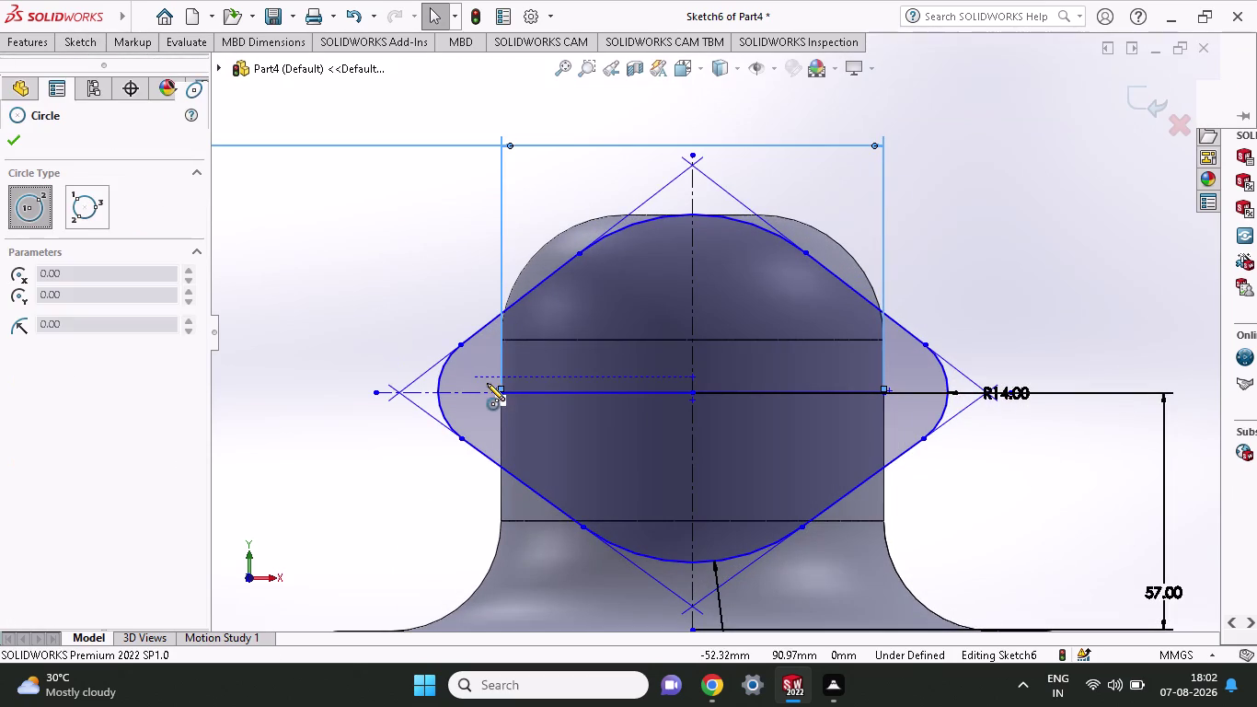
click(499, 393)
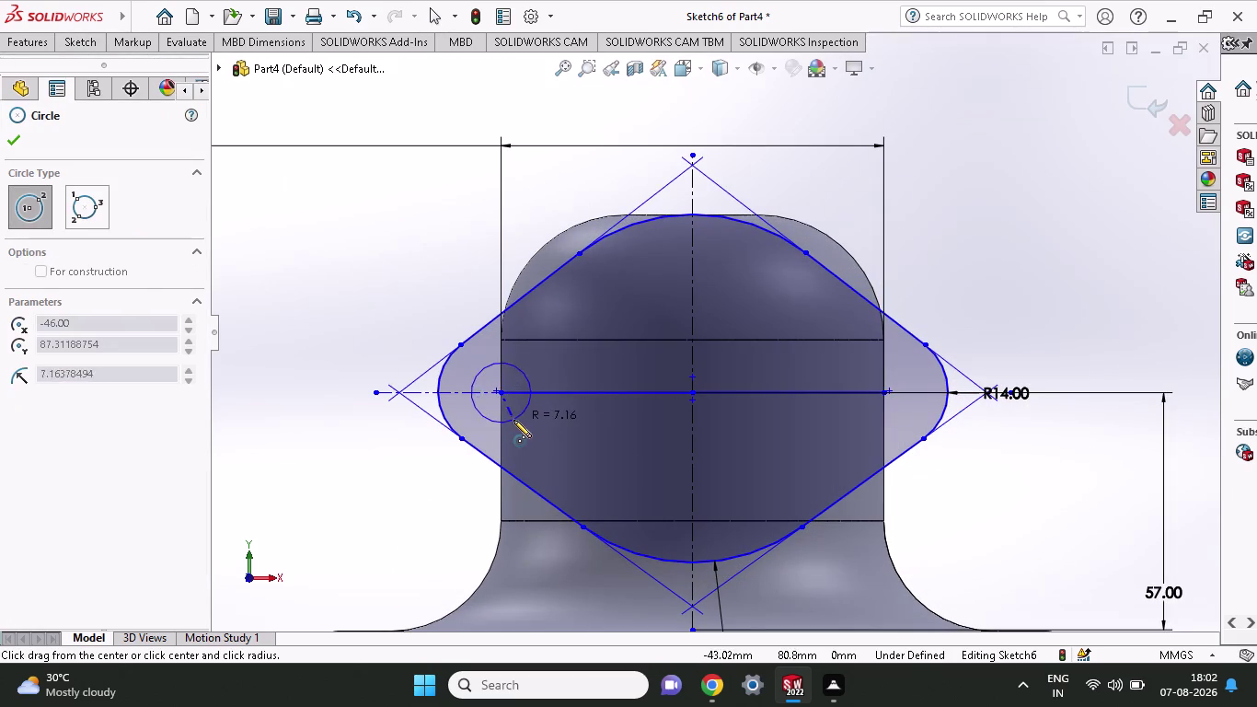
click(513, 420)
click(882, 393)
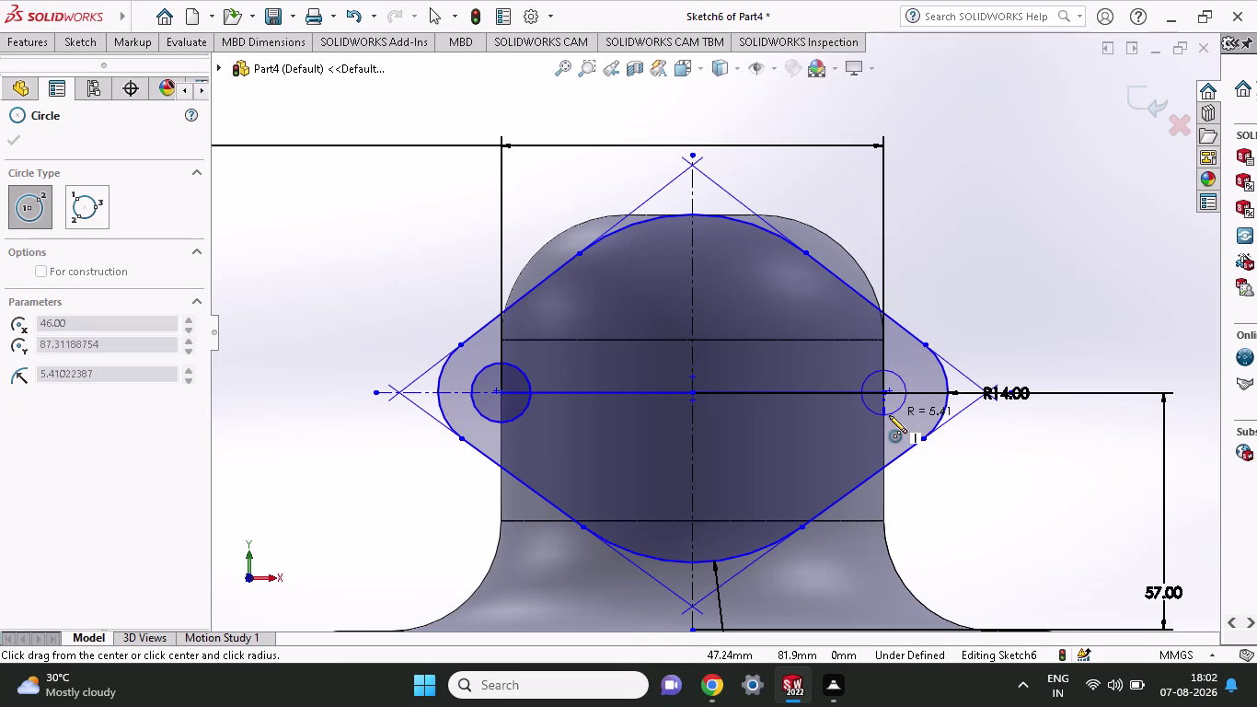
click(889, 418)
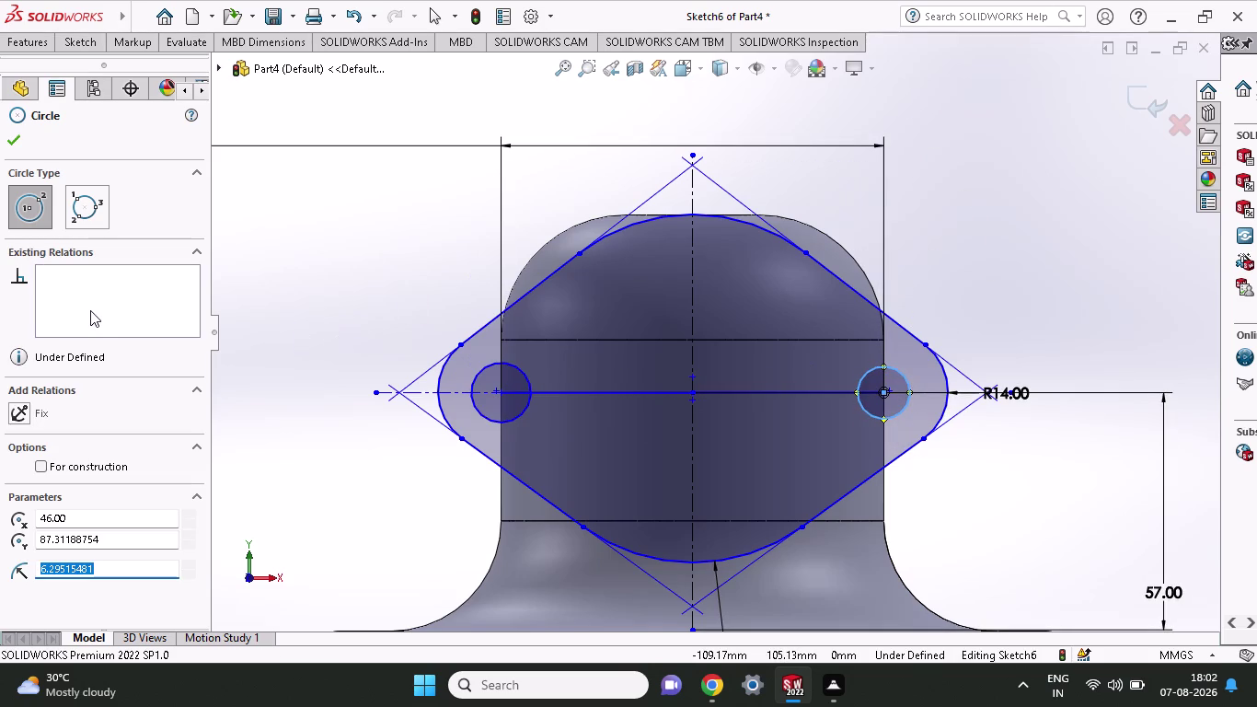
click(41, 41)
Start a diameter dimension on the left circle.
click(90, 45)
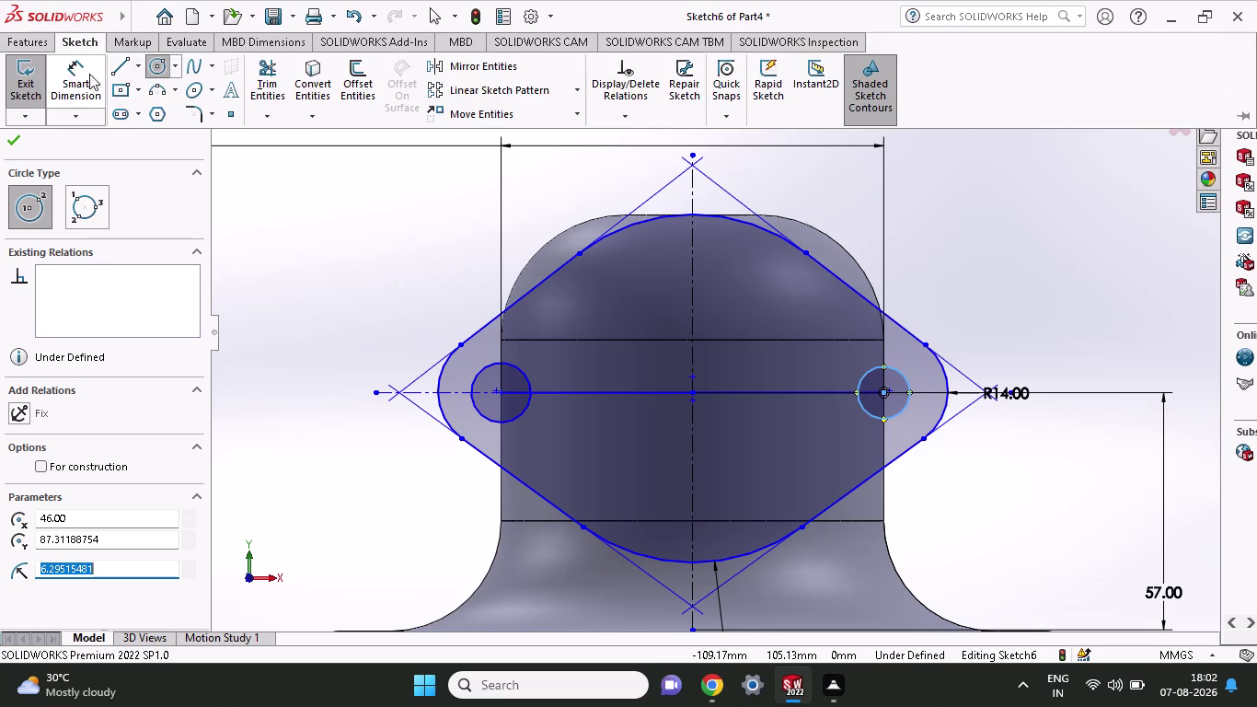
click(89, 86)
click(502, 416)
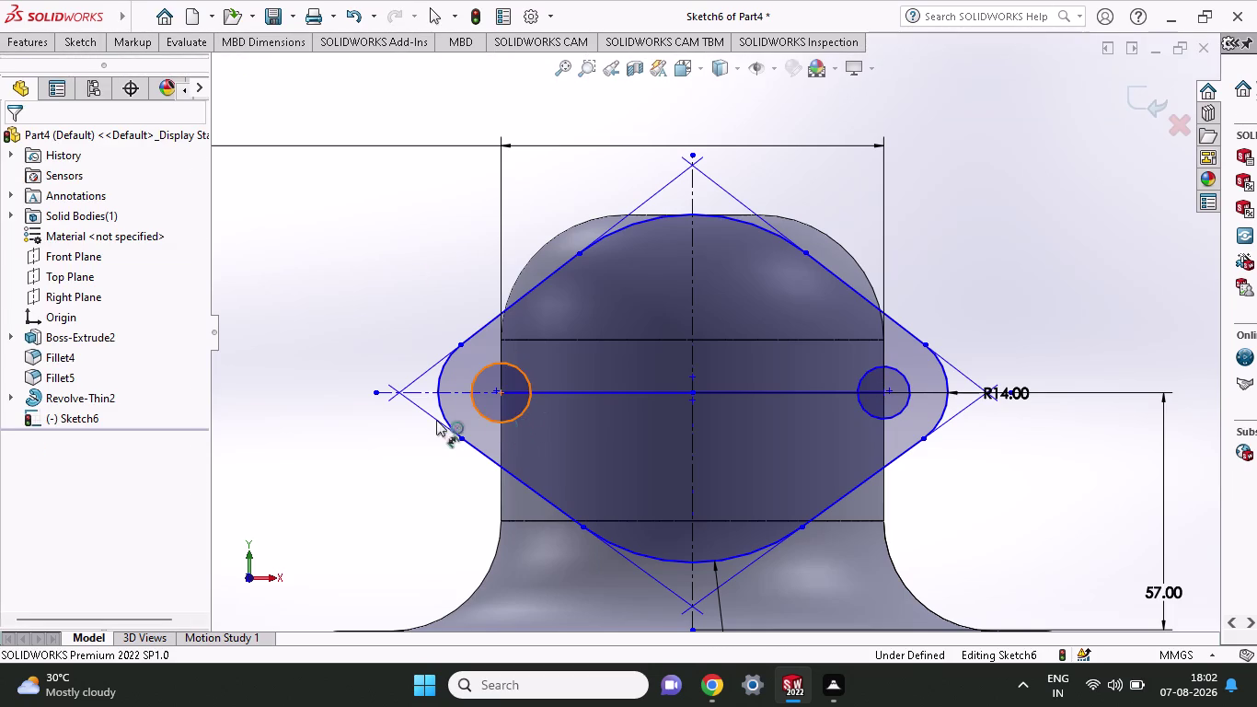
click(255, 328)
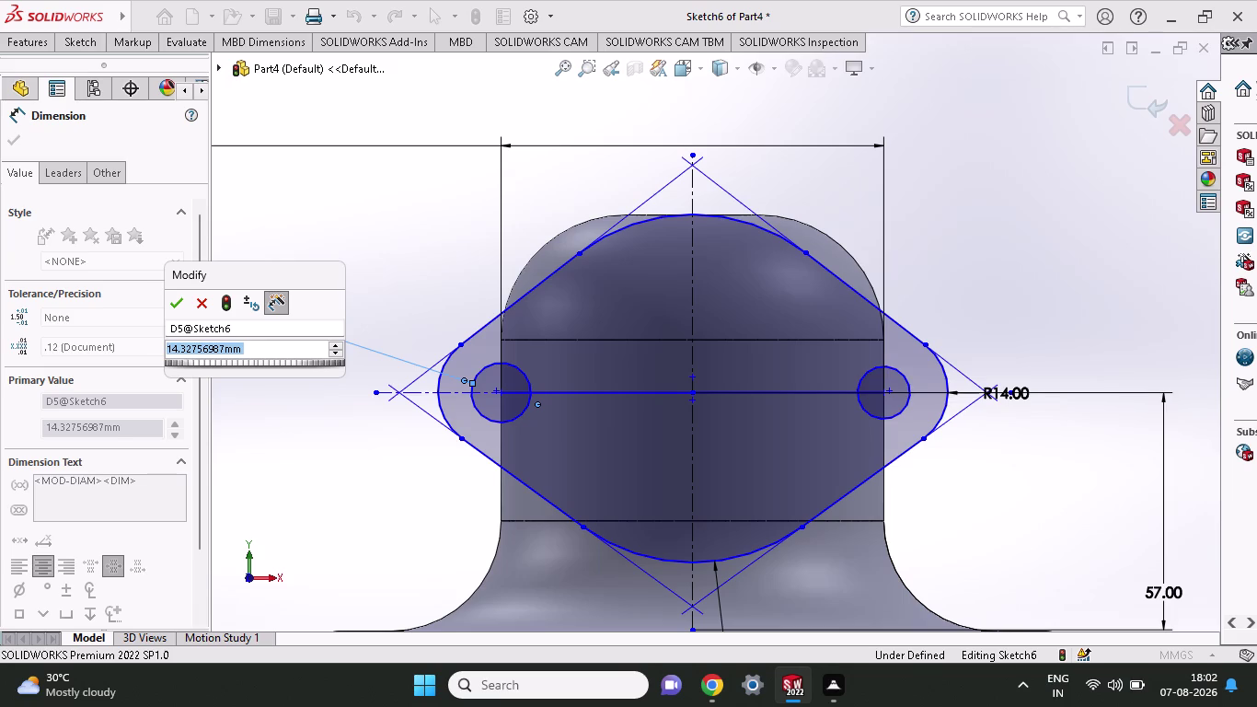
Set the left bolt-hole circle's diameter to 12 mm.
text(12)
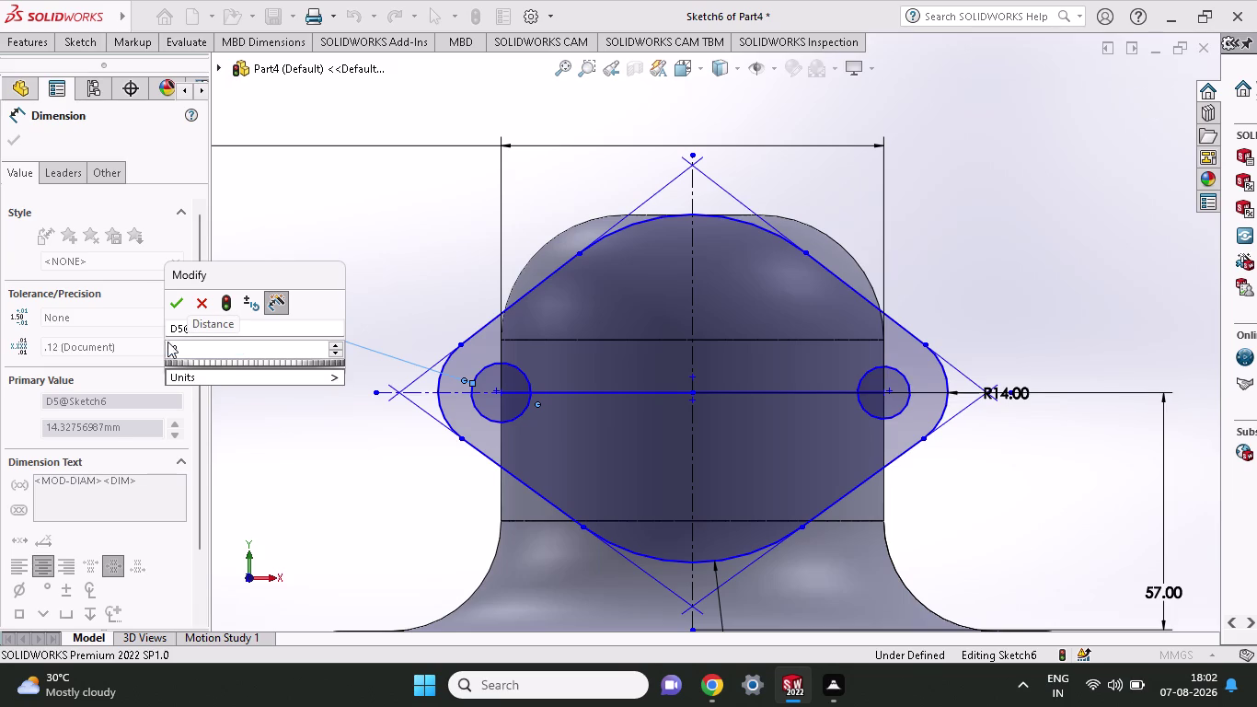
click(168, 303)
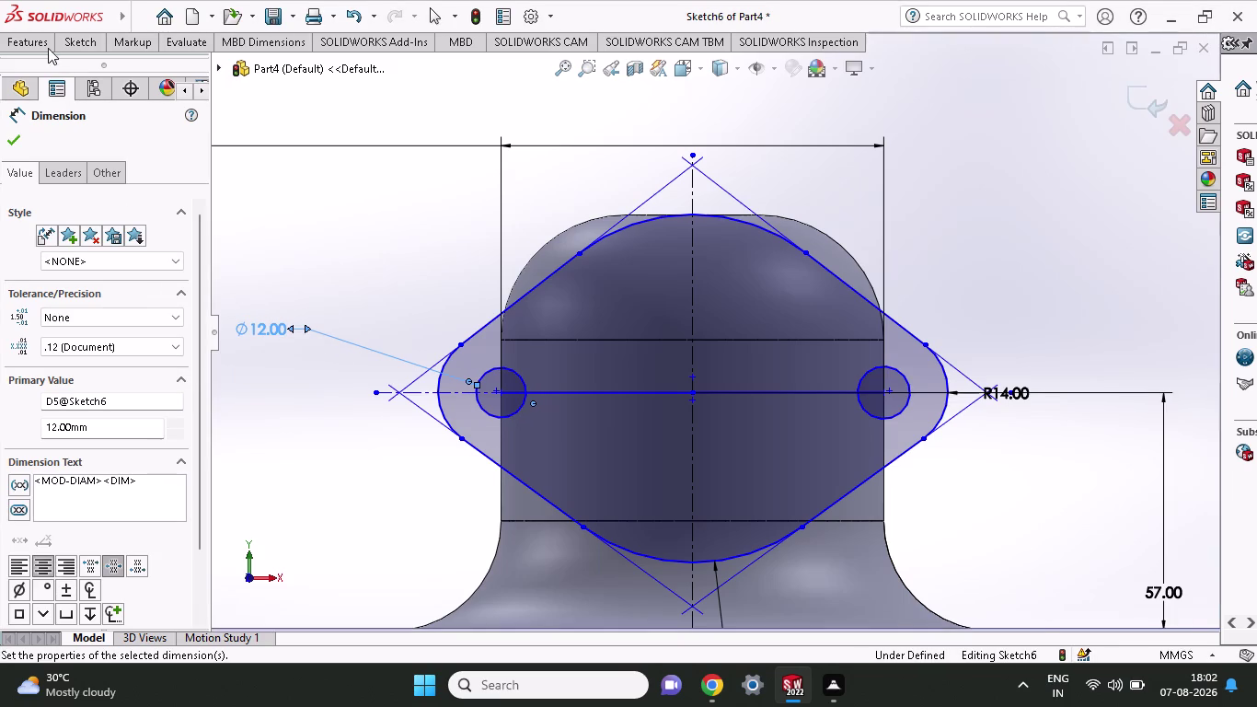
click(44, 40)
click(64, 38)
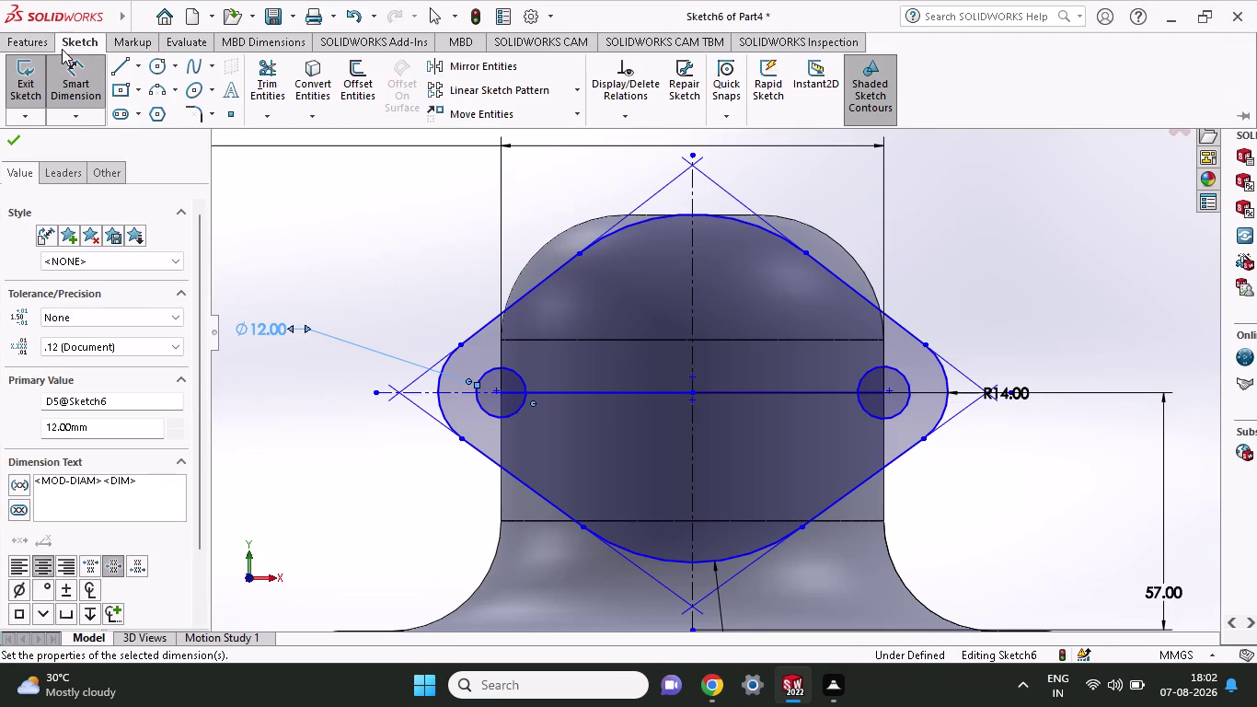
click(64, 58)
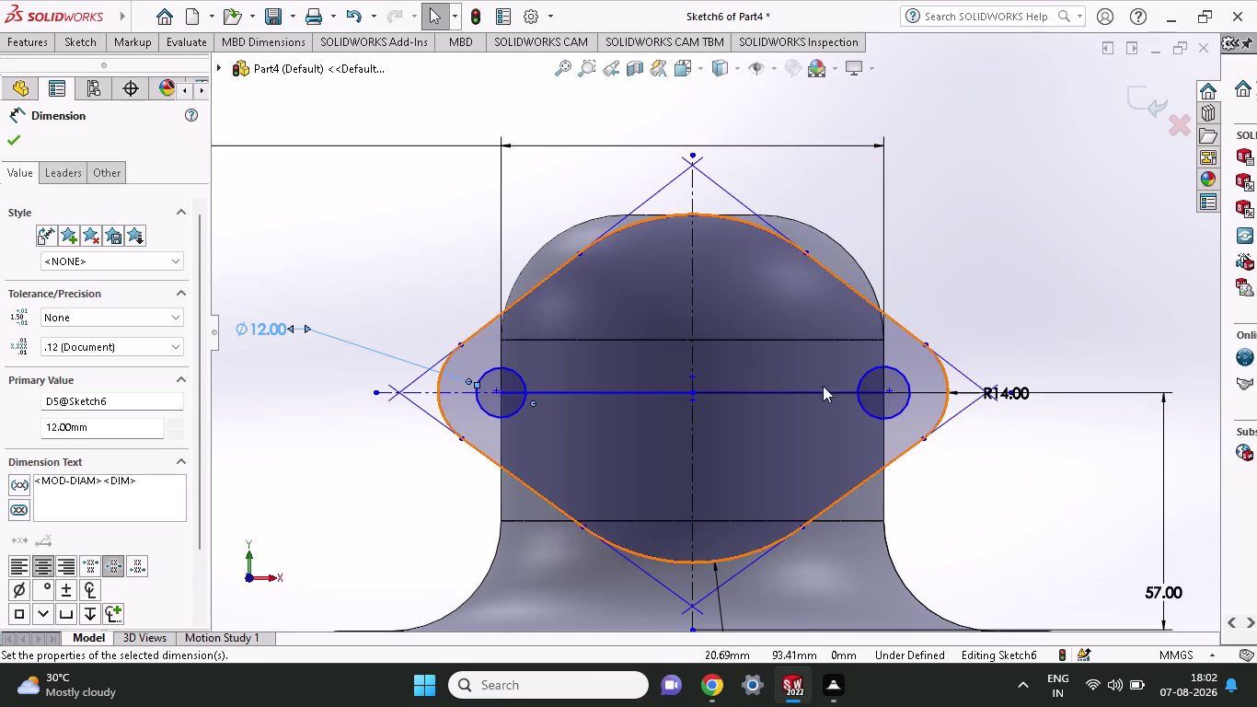
click(97, 43)
click(75, 81)
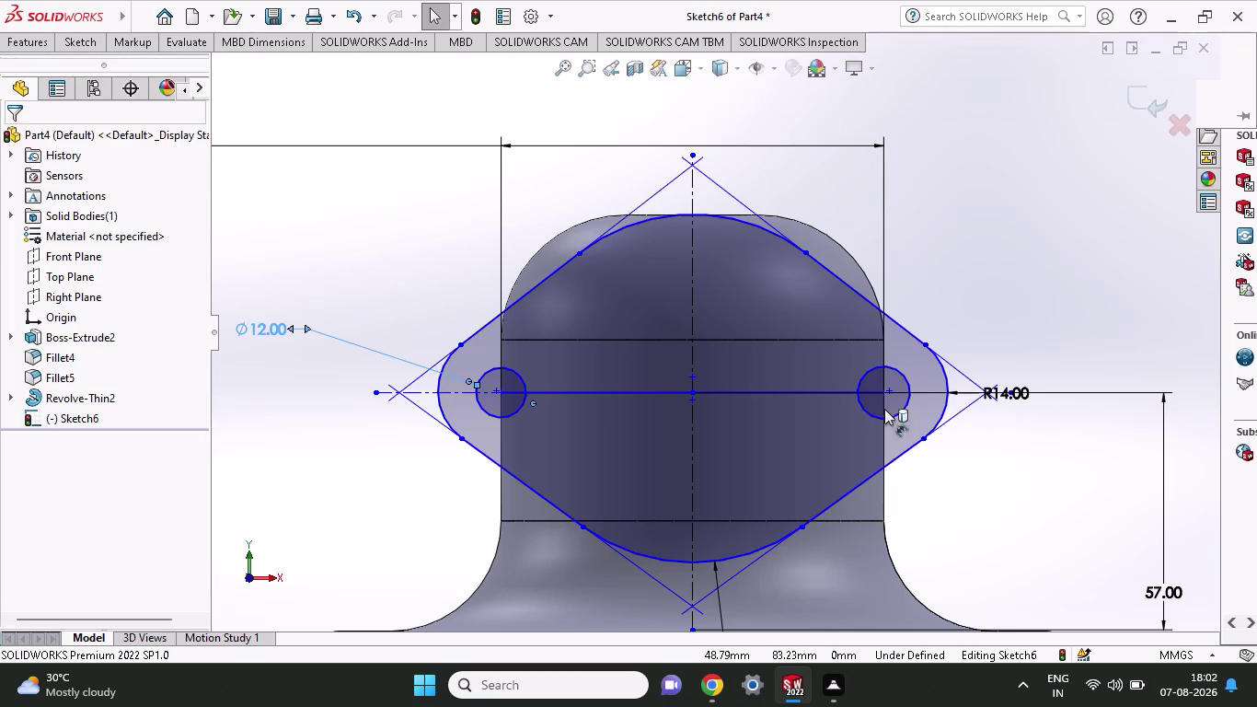
Give the right bolt-hole circle a 12 mm diameter dimension.
click(889, 418)
click(991, 264)
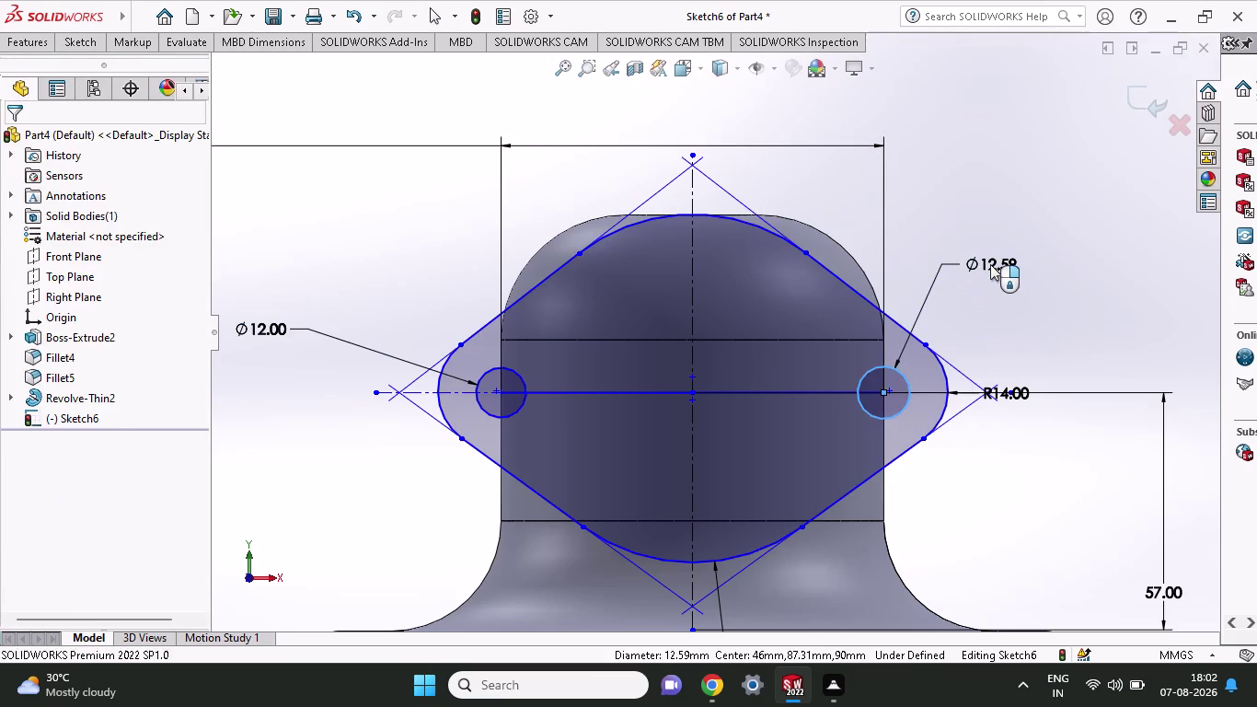
text(12)
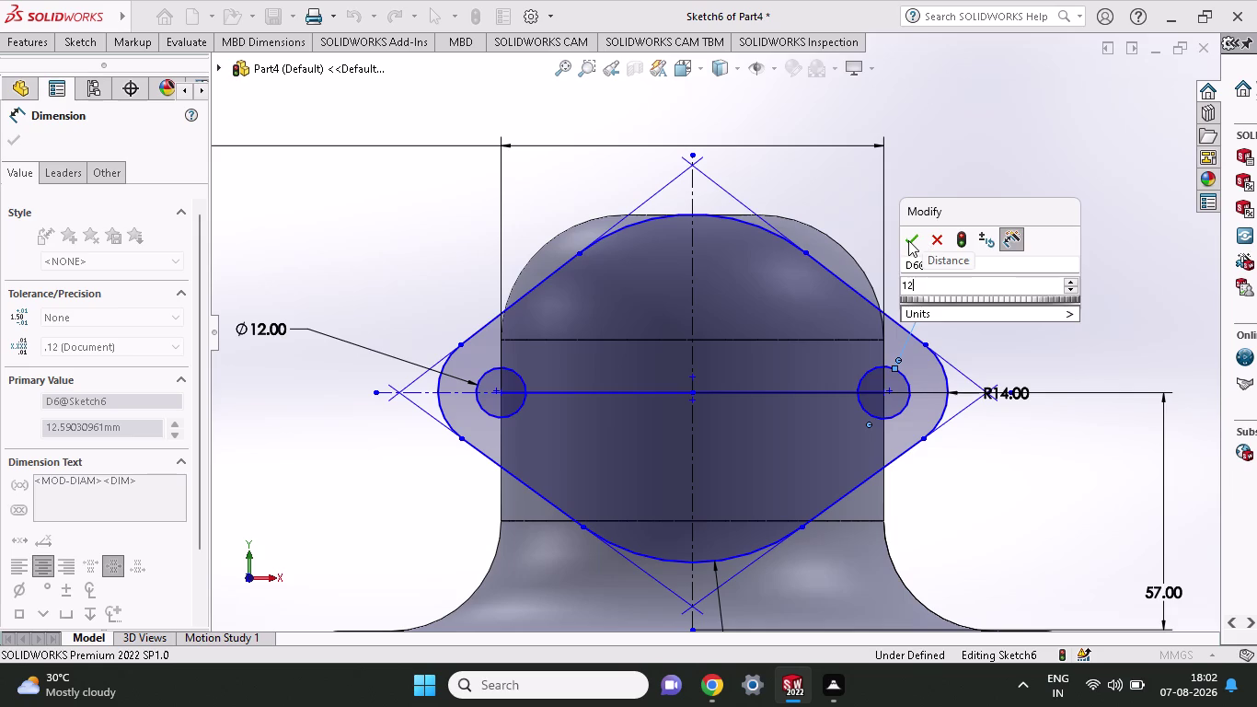
click(908, 240)
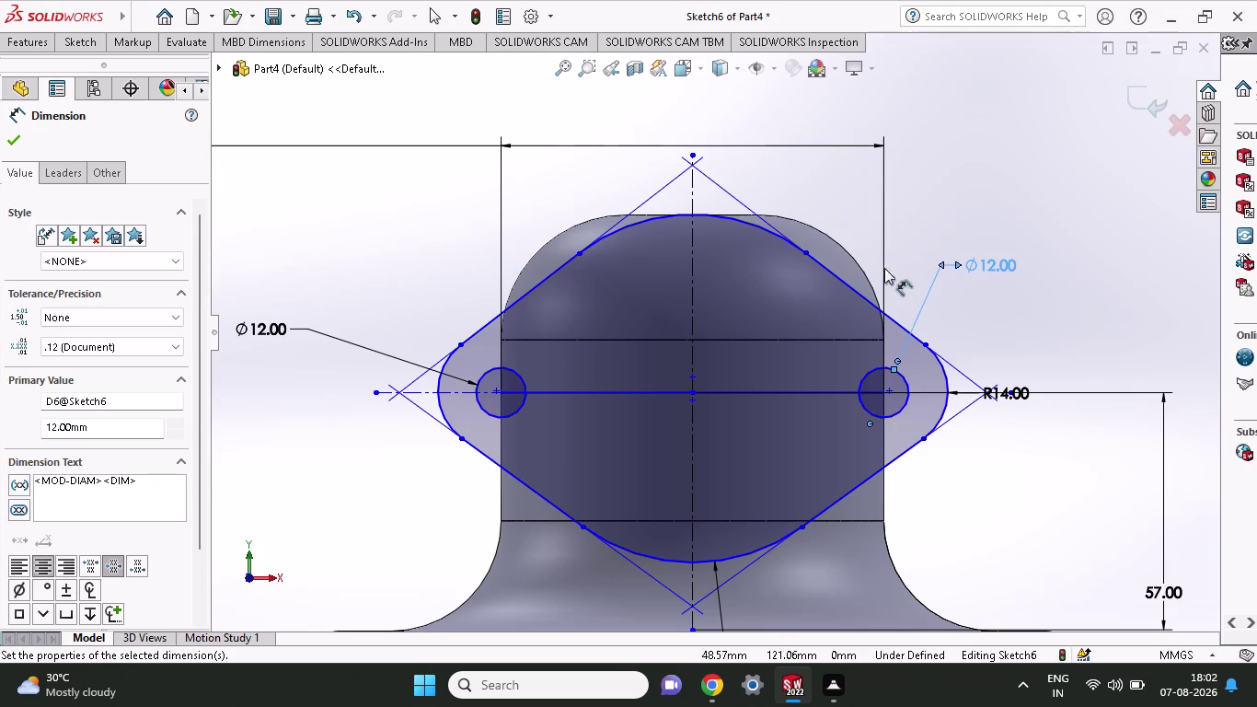
click(3, 137)
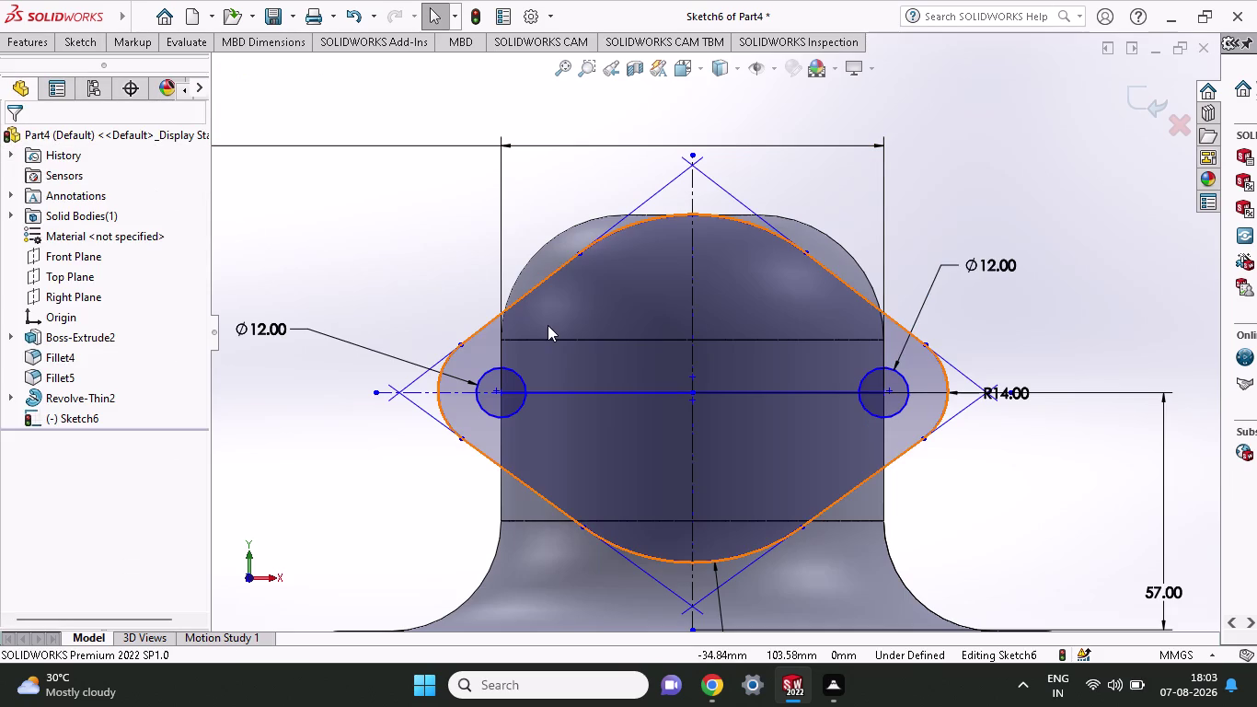
click(588, 395)
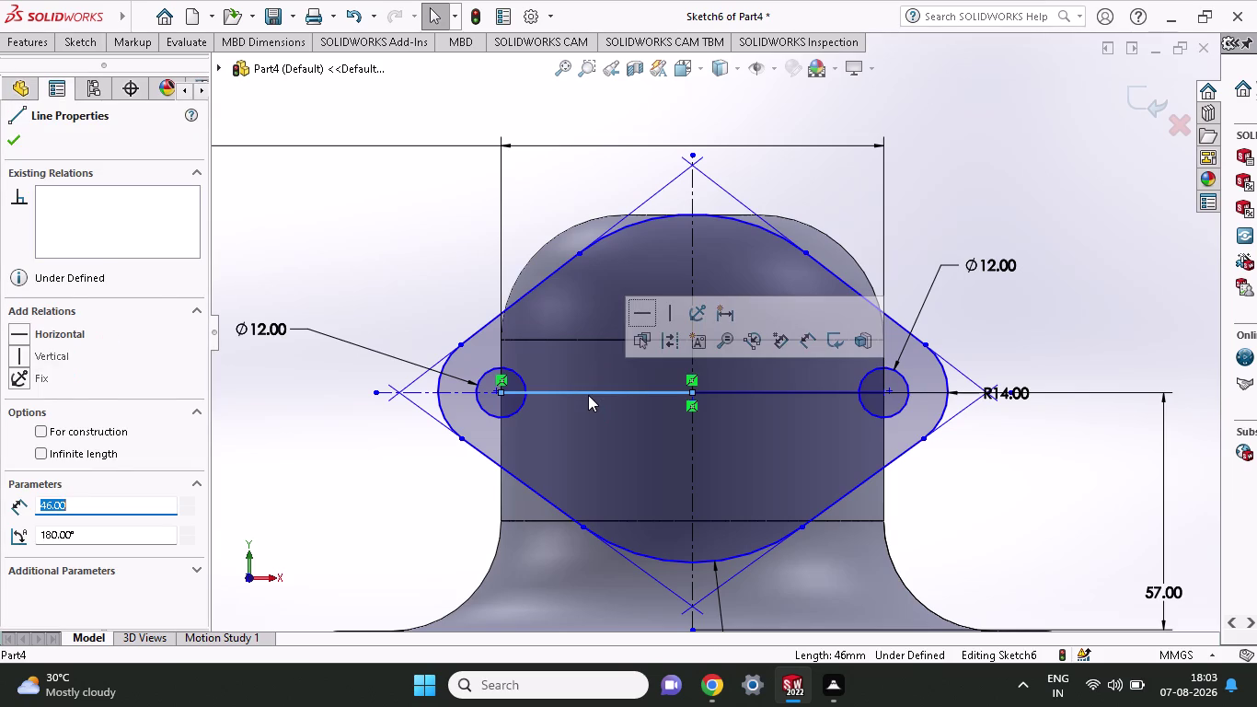
Convert both 46 mm horizontal centreline segments into construction geometry.
key(Delete)
click(761, 393)
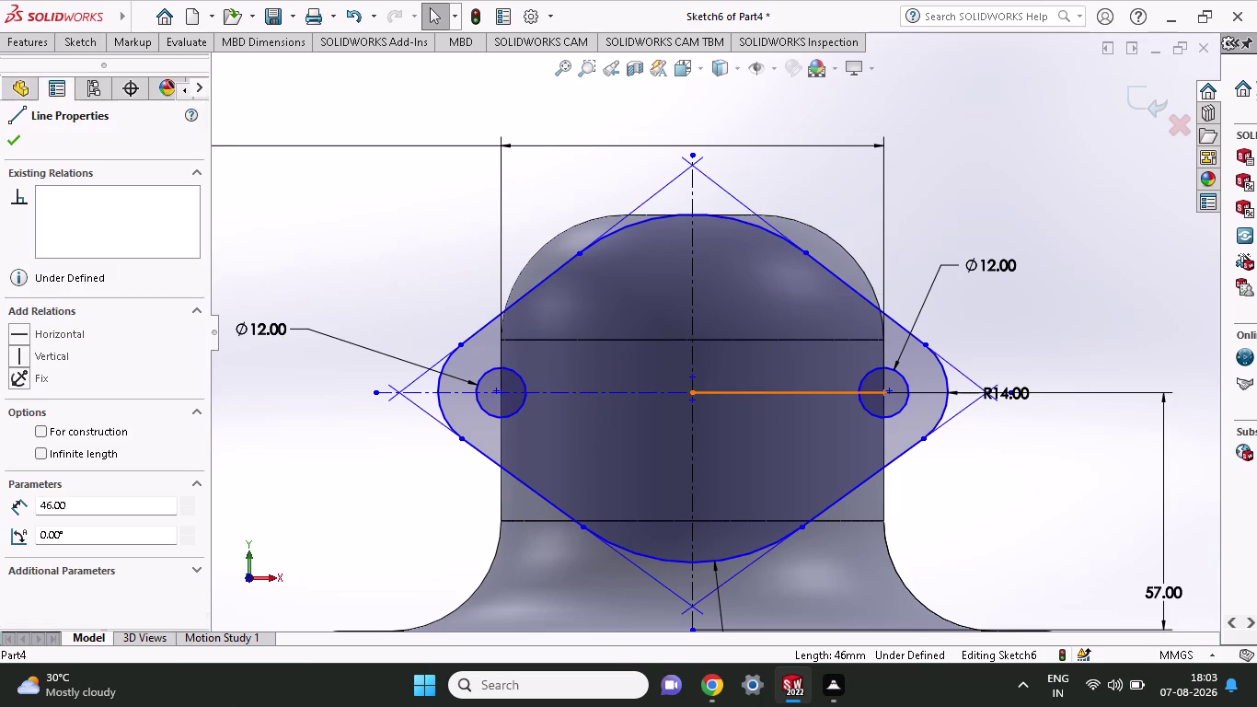
key(Delete)
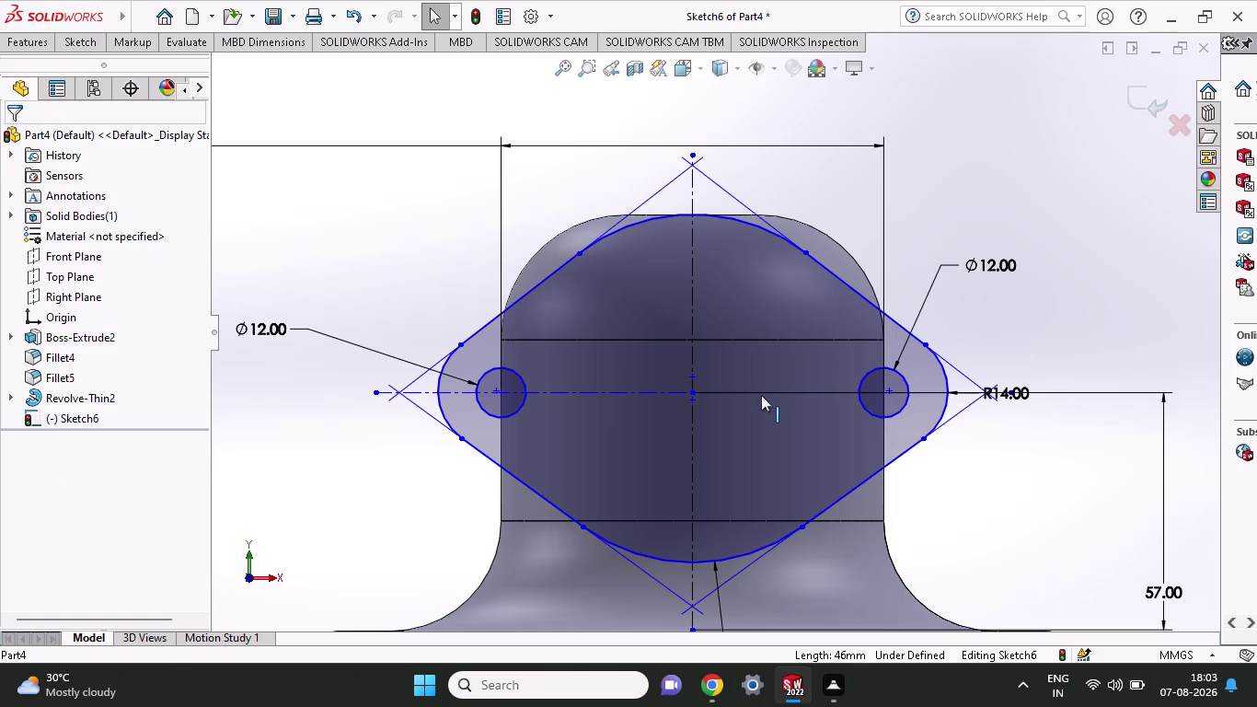
scroll(up, 3)
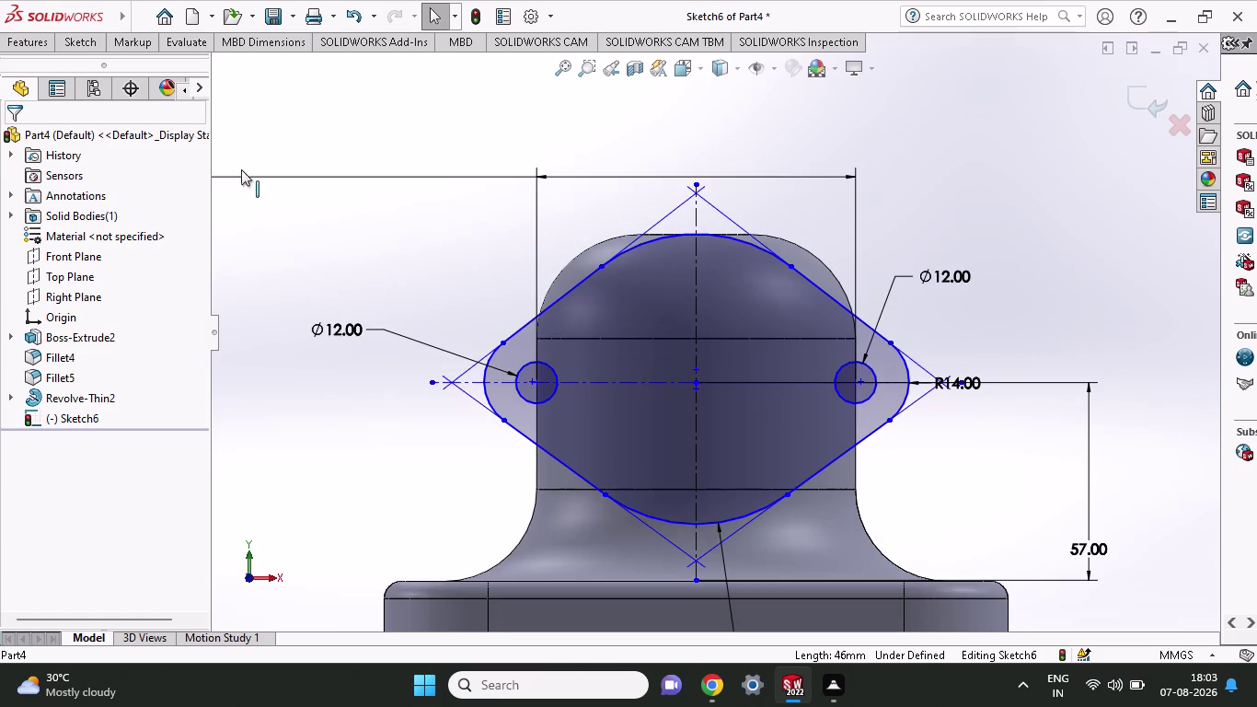
Extrude Sketch6's flange outline with a 30 mm Blind depth as Boss-Extrude3.
click(49, 46)
click(45, 79)
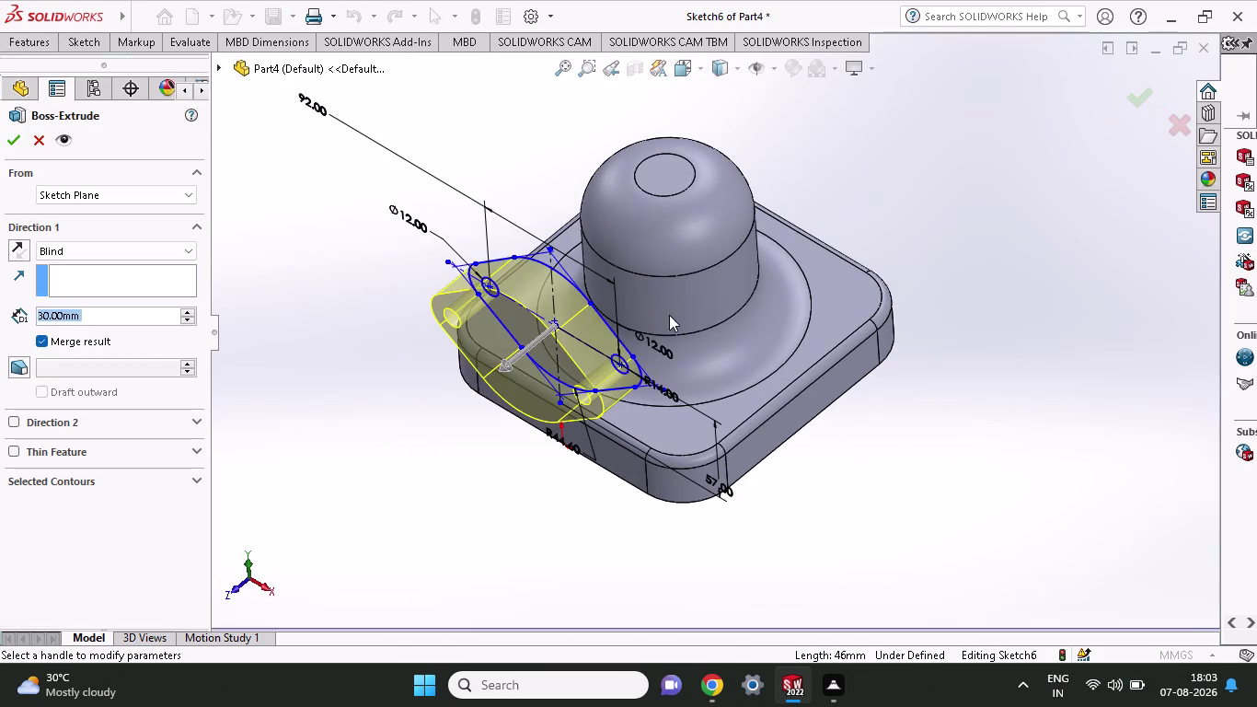
drag(506, 360, 621, 289)
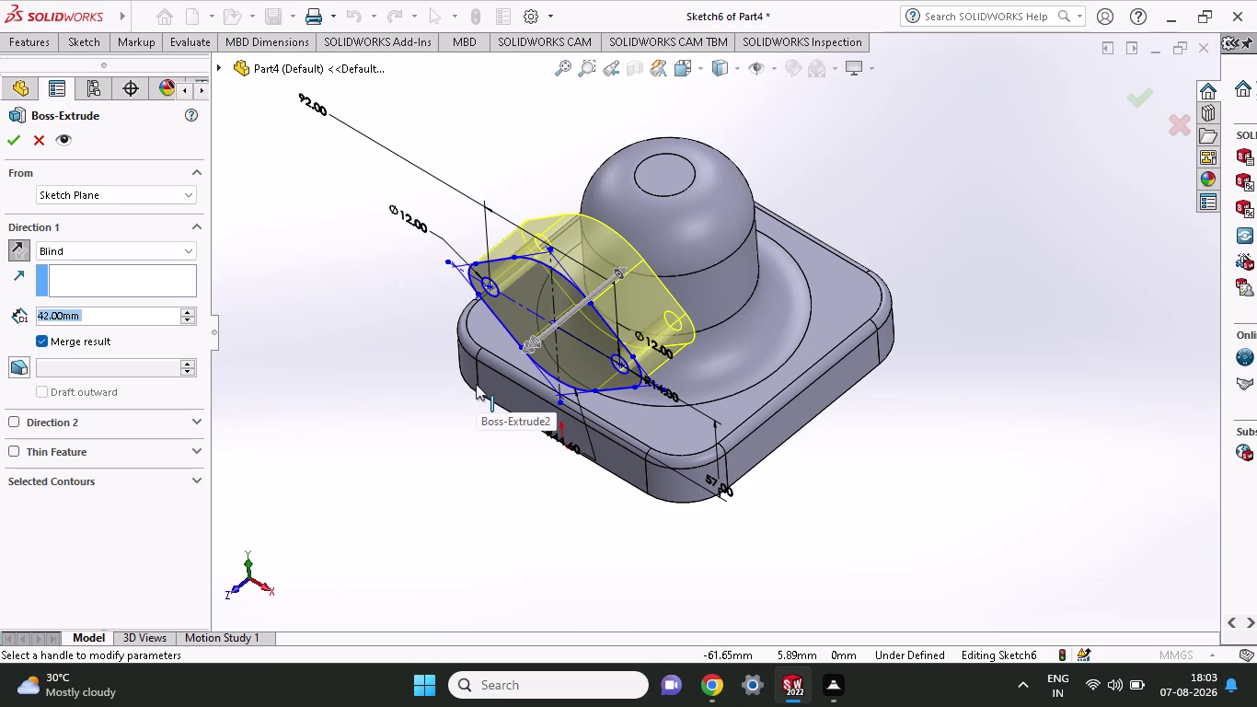
key(3)
key(0)
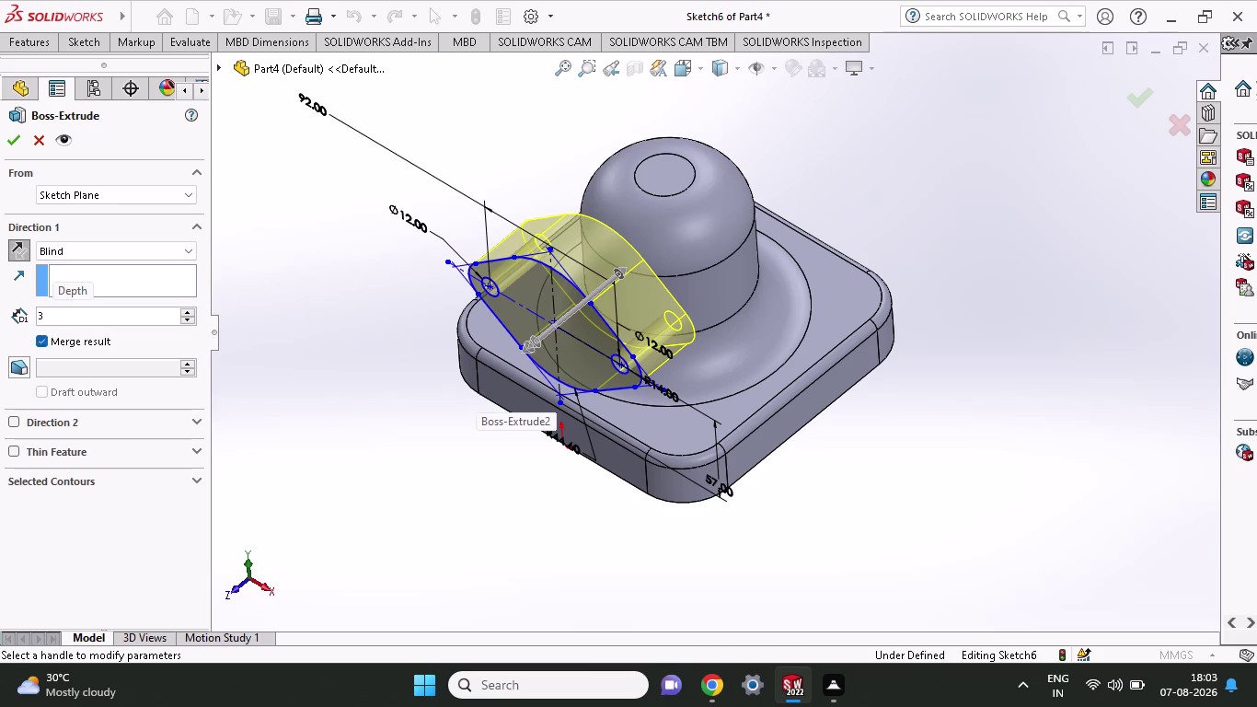
click(12, 131)
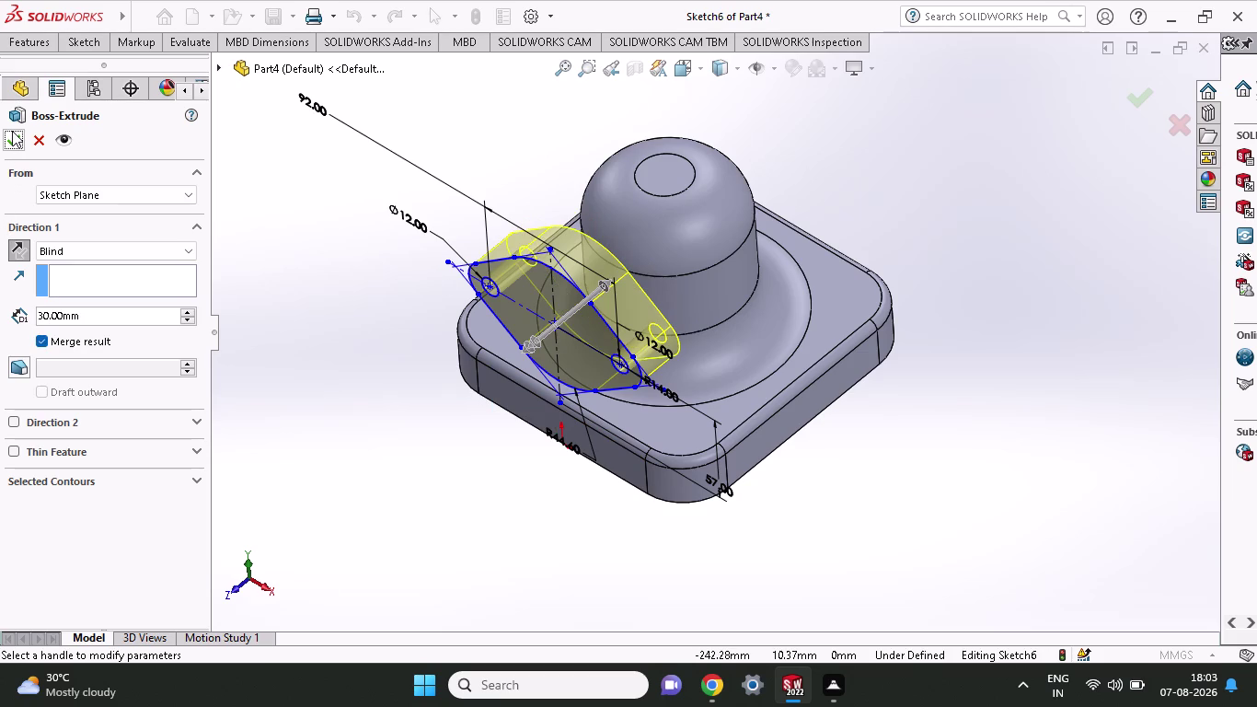
click(12, 140)
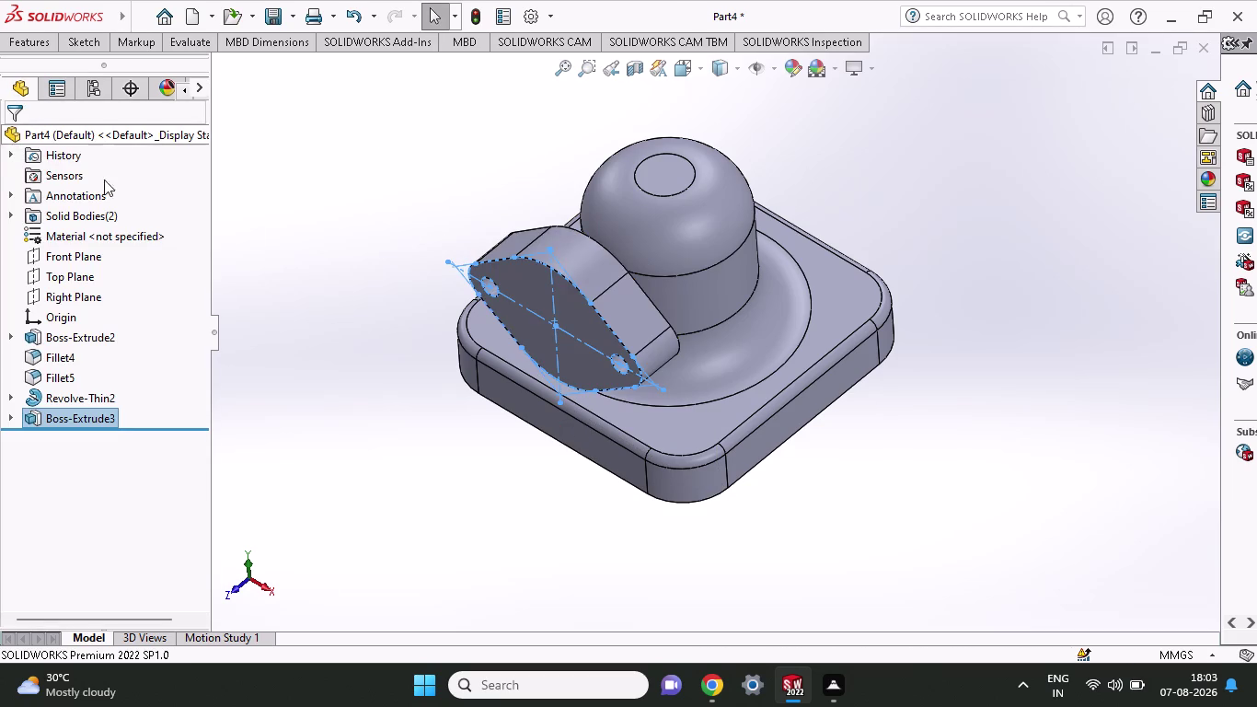
Orbit the part to inspect the new flange's face and sides.
middle_drag(805, 299, 758, 318)
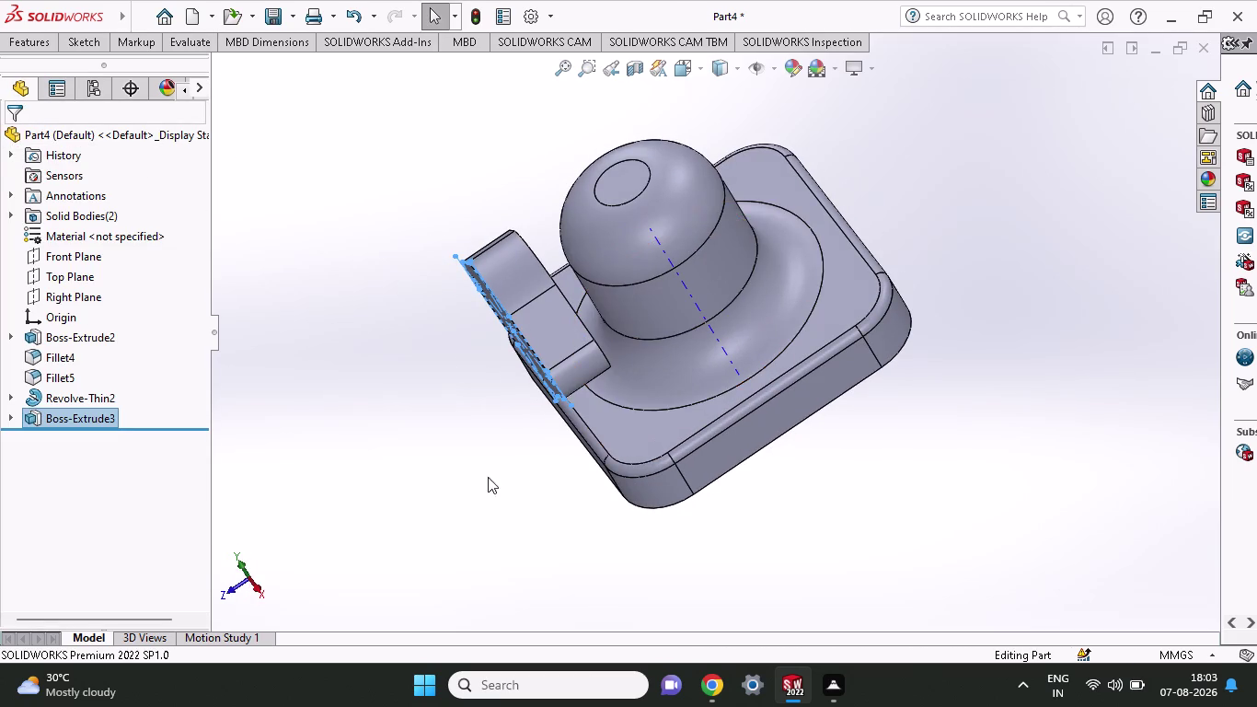
middle_drag(474, 482, 549, 427)
click(615, 536)
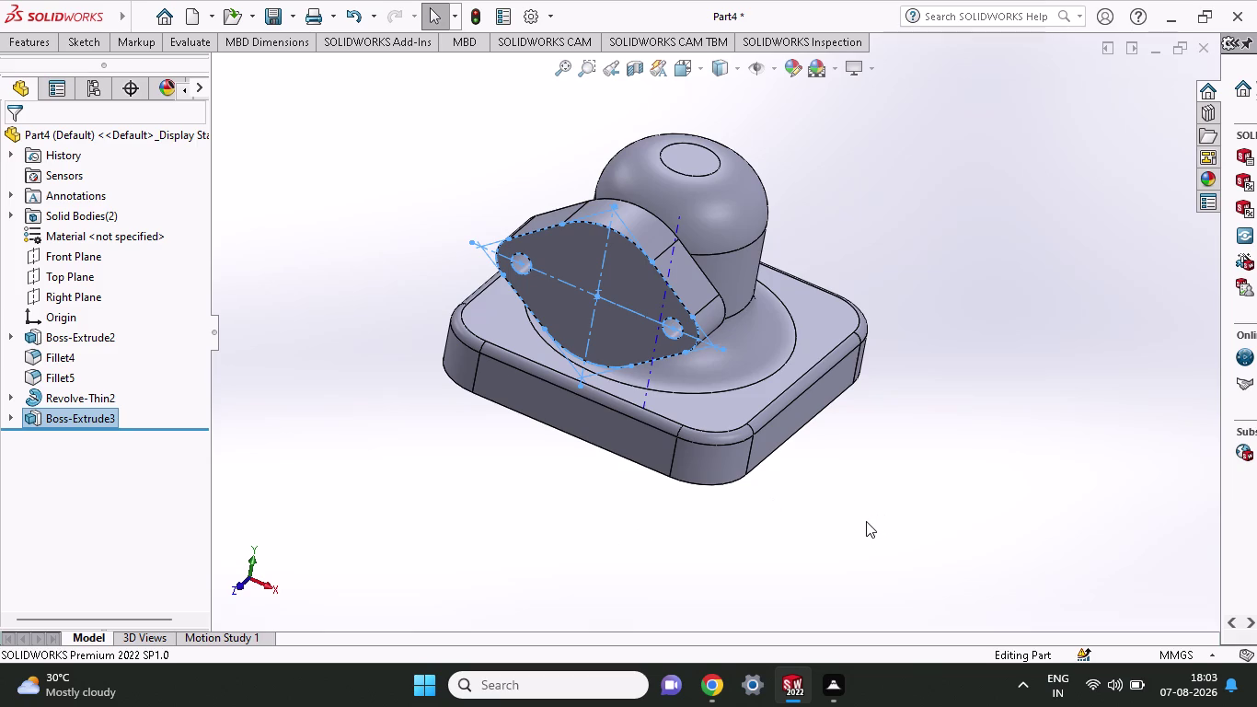
middle_drag(825, 500, 759, 516)
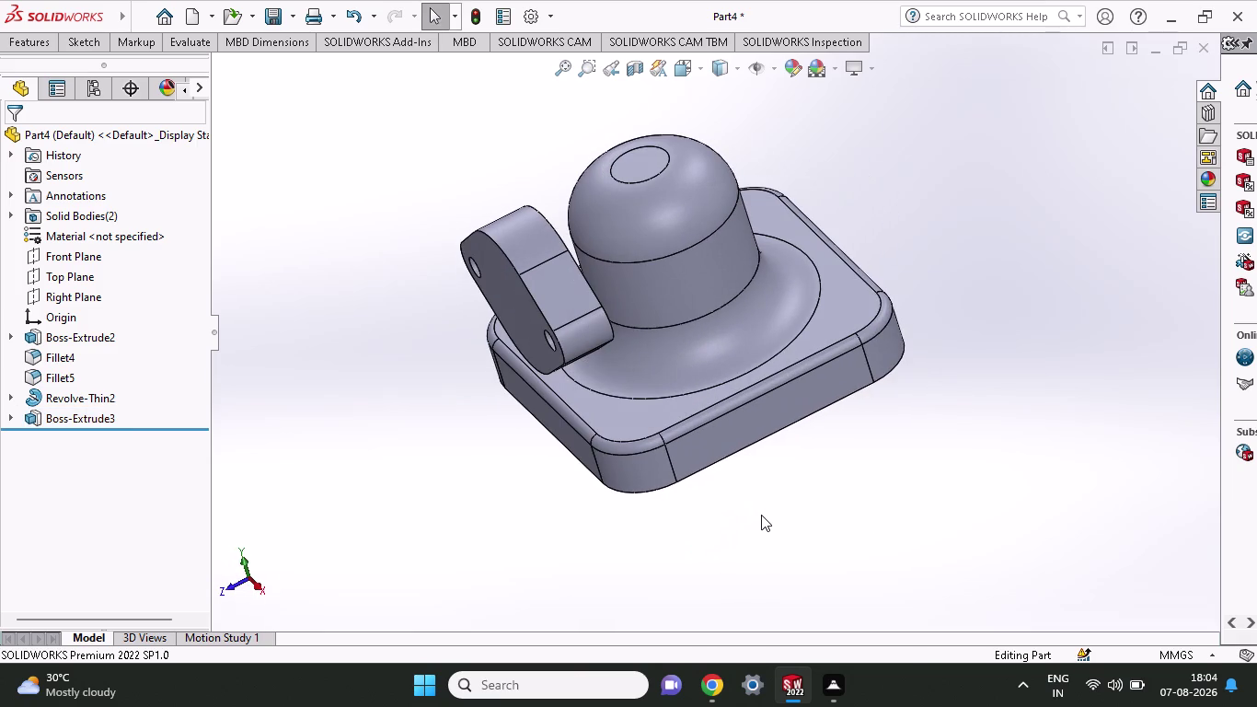
Start the Mirror feature from the Features tab.
click(94, 52)
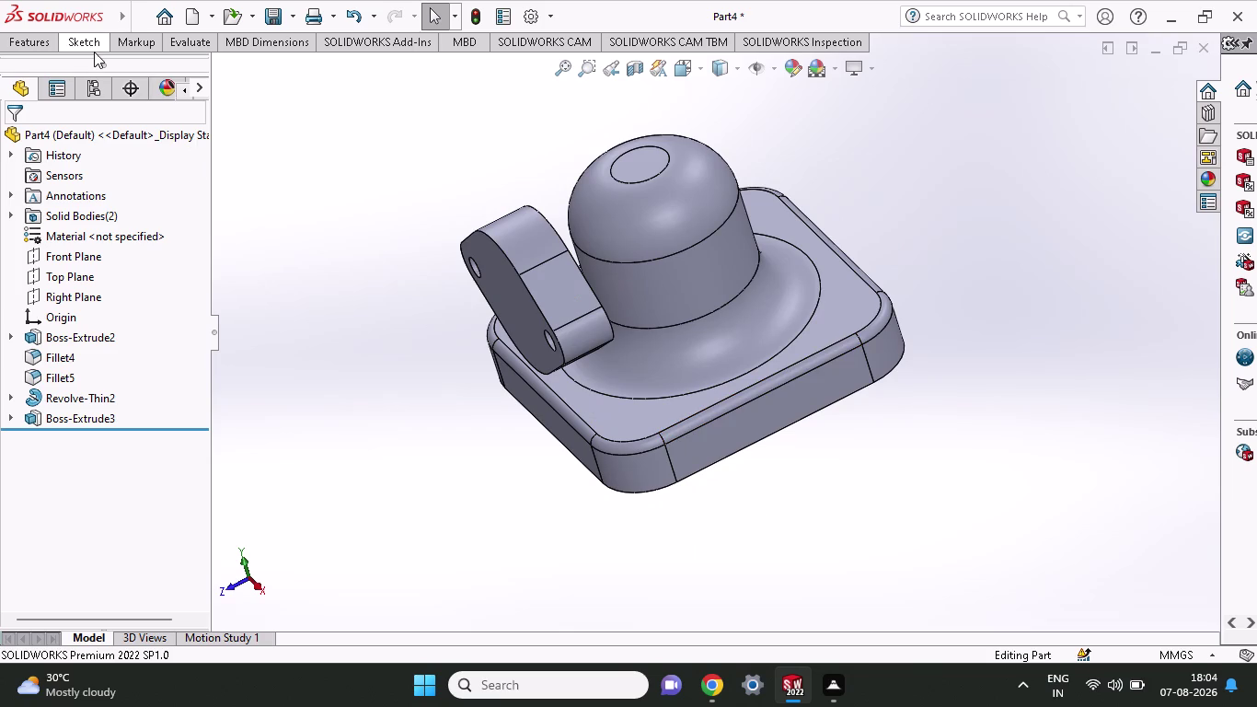
click(44, 35)
click(654, 112)
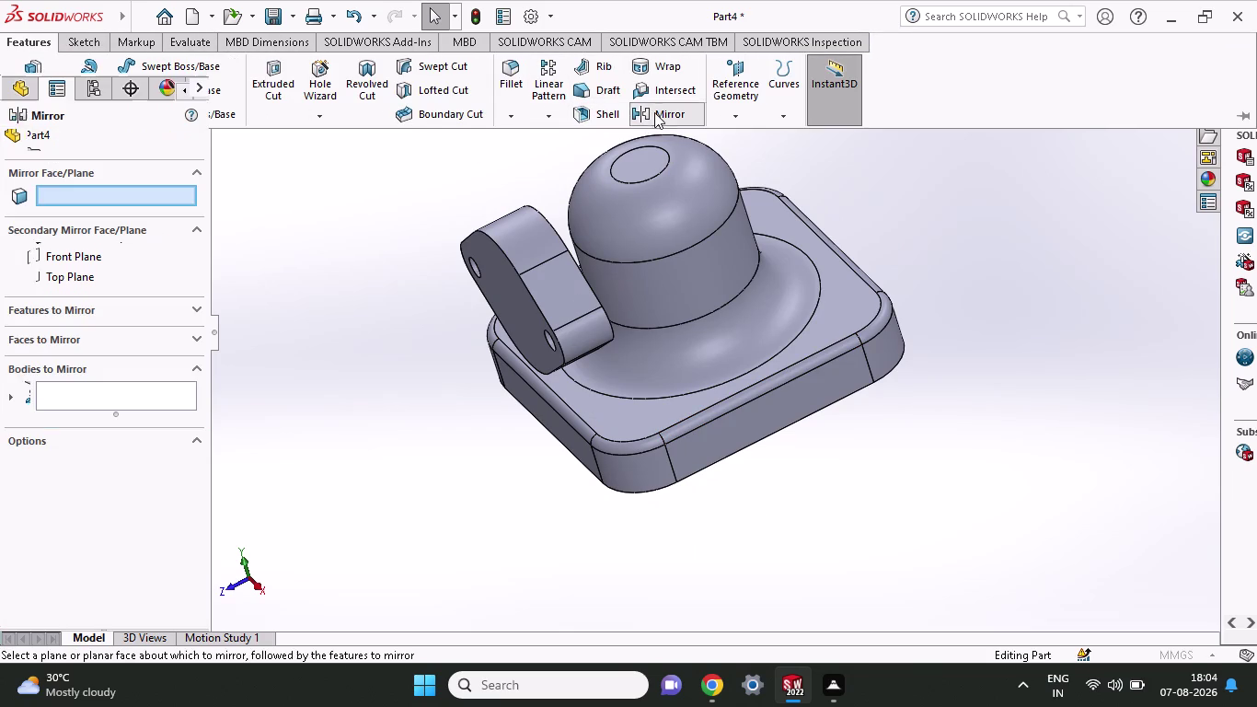
click(561, 317)
click(527, 325)
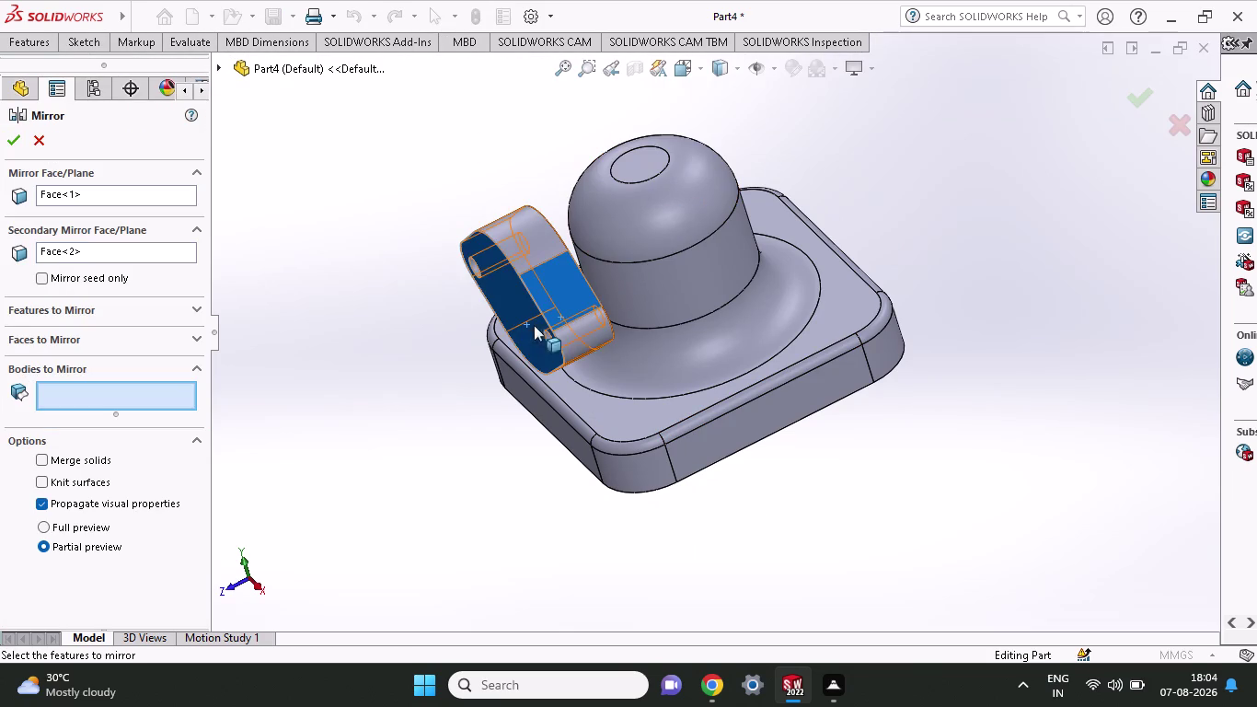
click(573, 330)
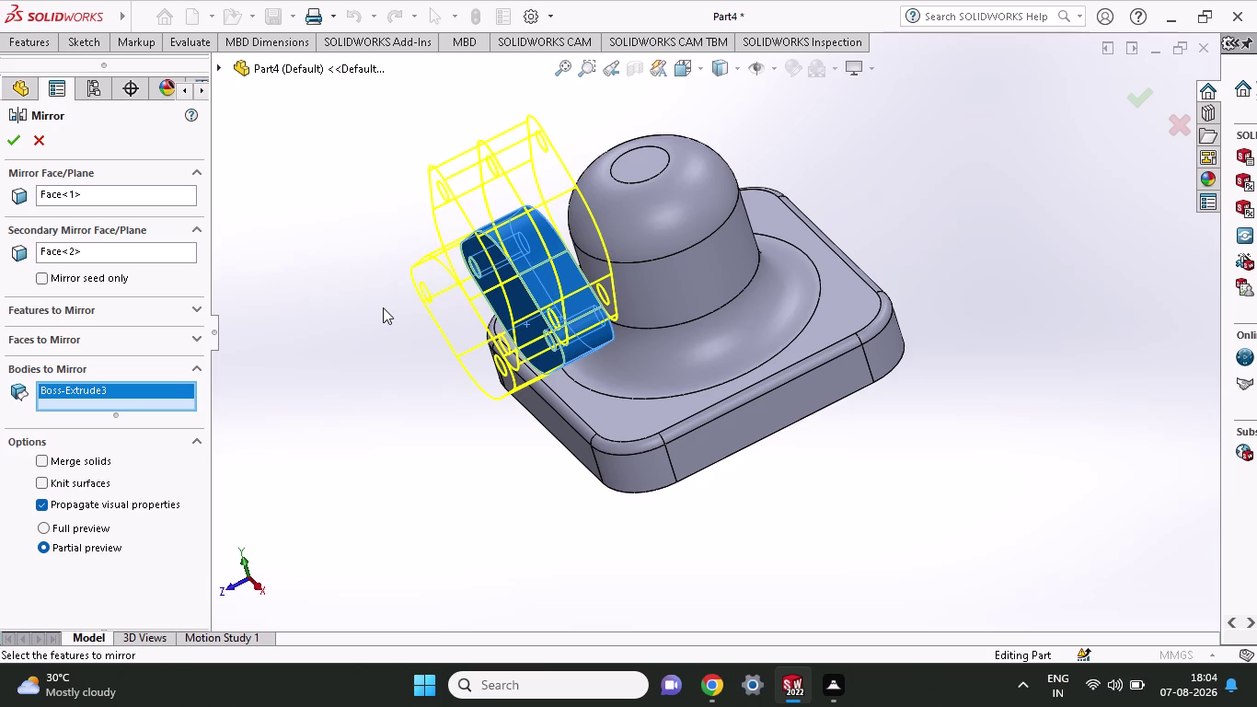
key(Escape)
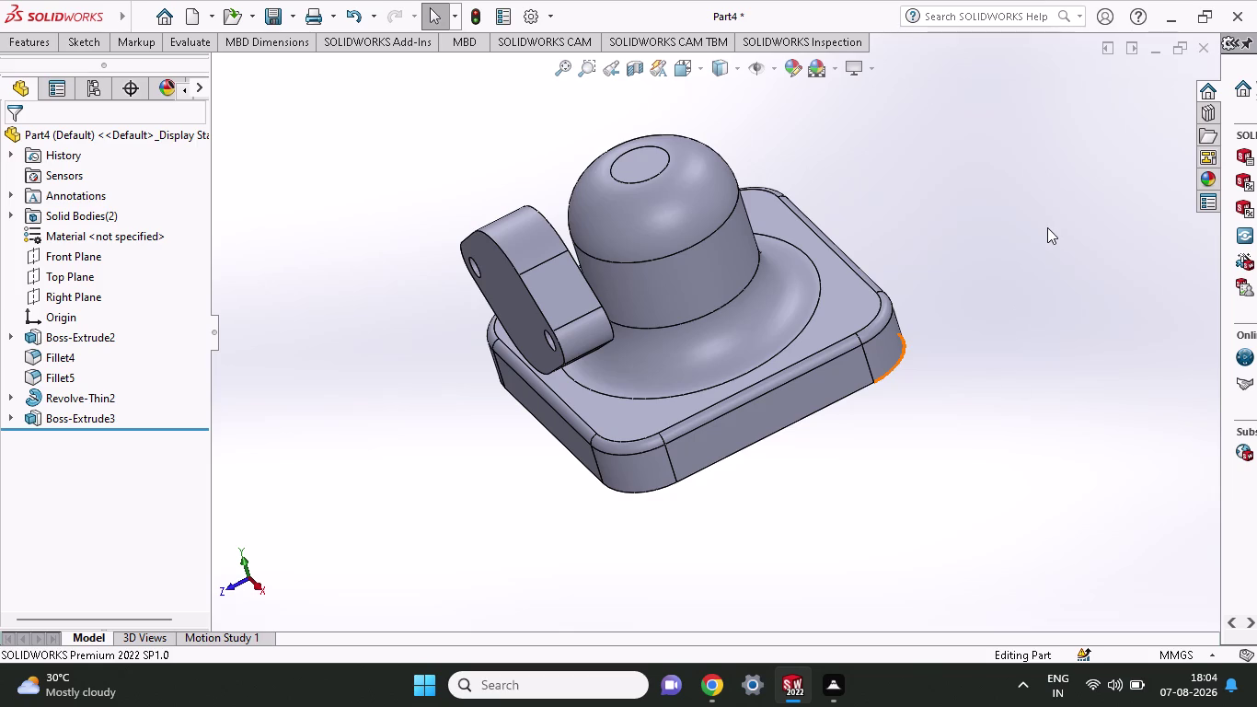
middle_drag(1041, 233, 1100, 334)
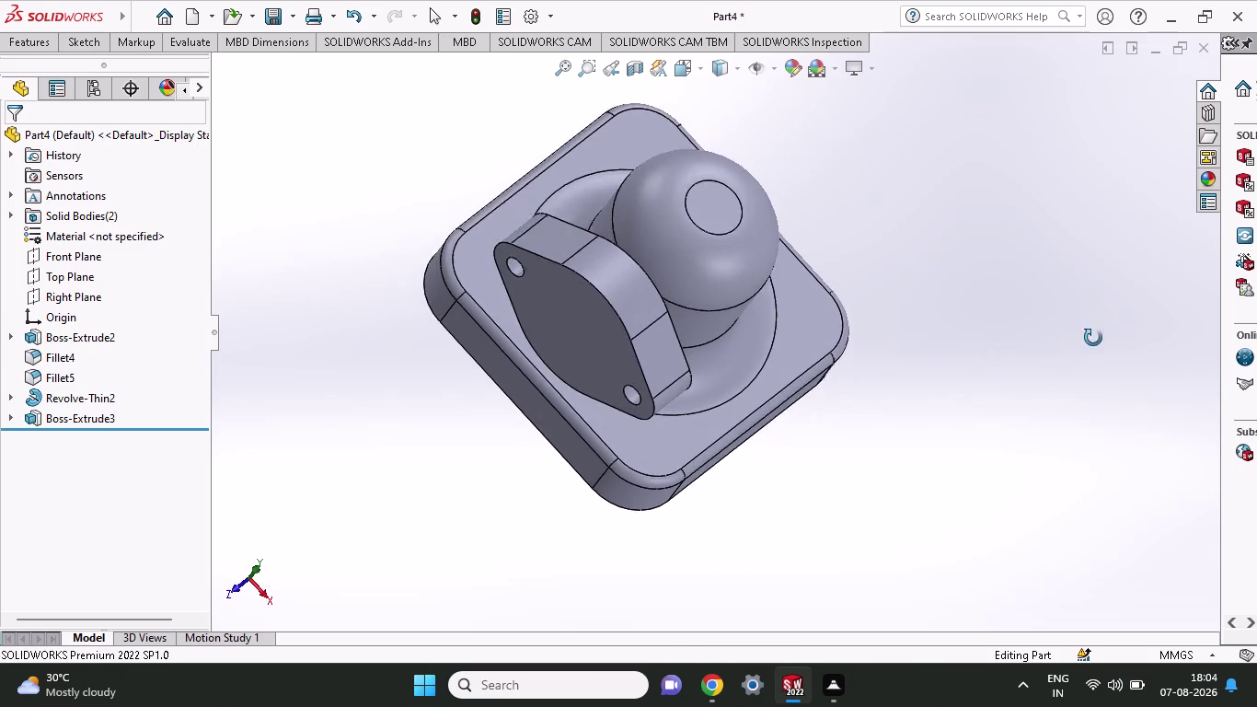
middle_drag(1100, 334, 1054, 368)
click(27, 37)
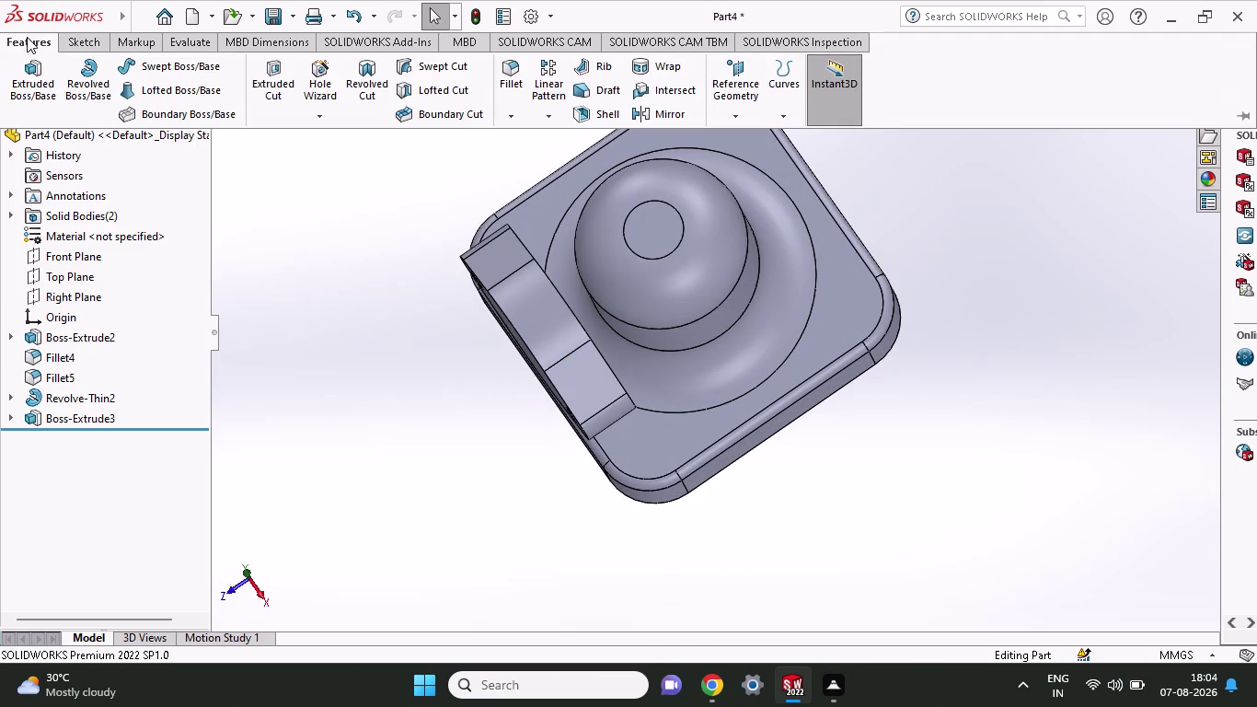
click(681, 109)
click(523, 303)
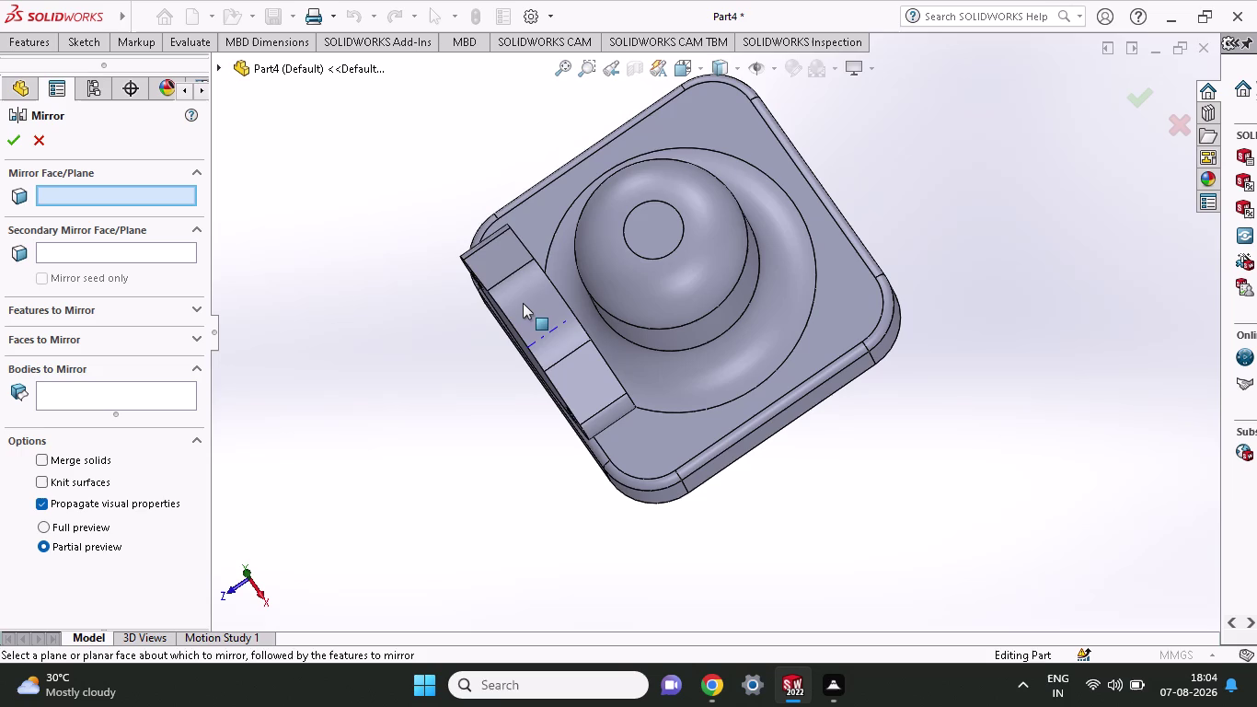
Pick two flange faces, Face<1> and Face<2>, as the mirror faces.
click(506, 262)
click(542, 325)
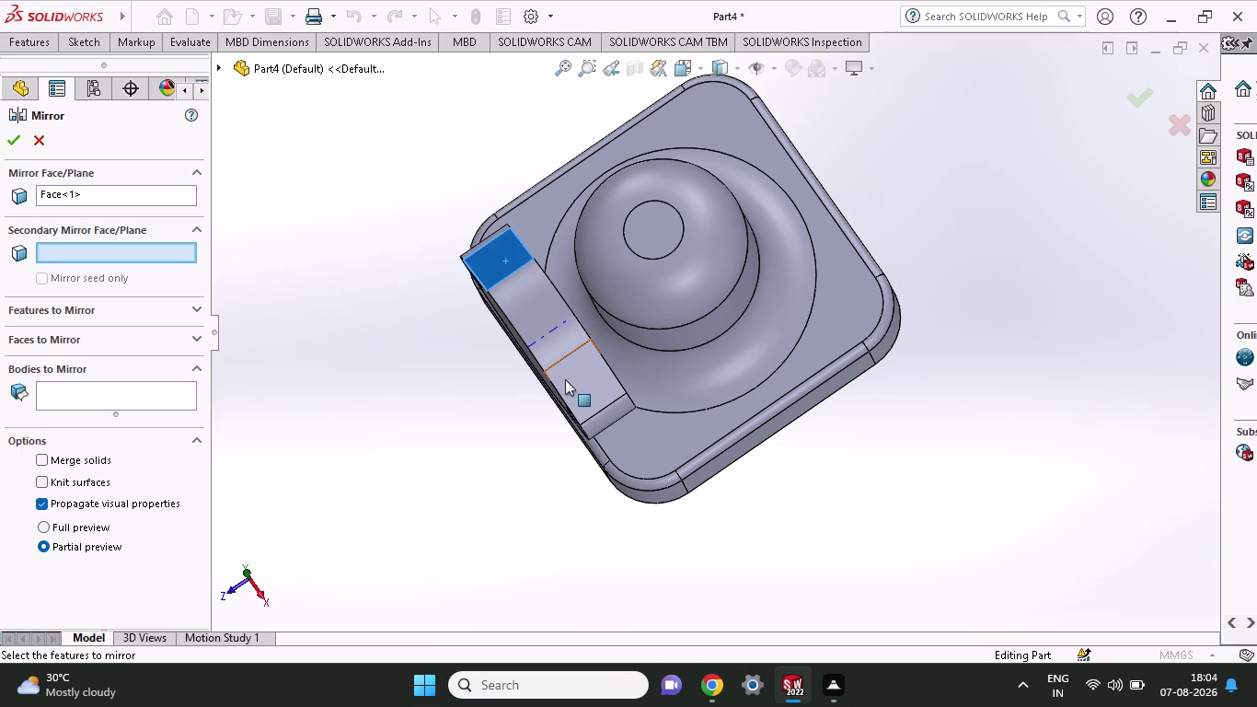
click(574, 380)
middle_drag(553, 451, 546, 350)
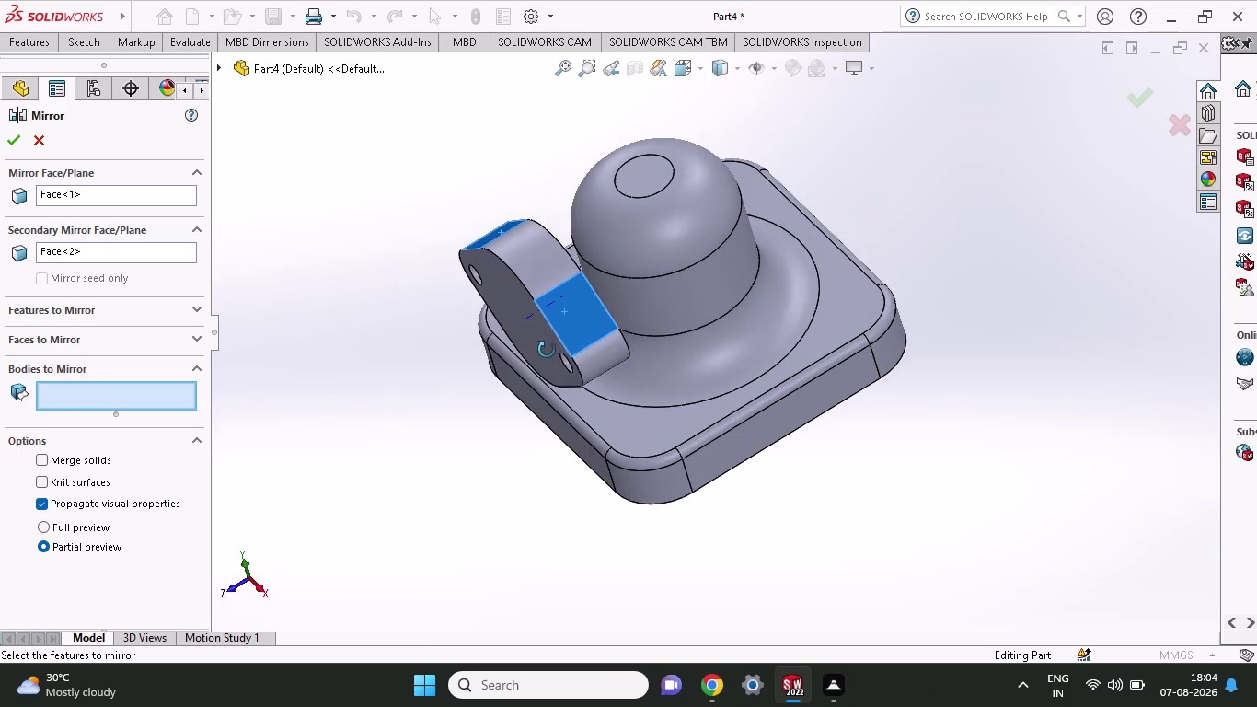
middle_drag(546, 350, 547, 349)
click(541, 329)
click(511, 282)
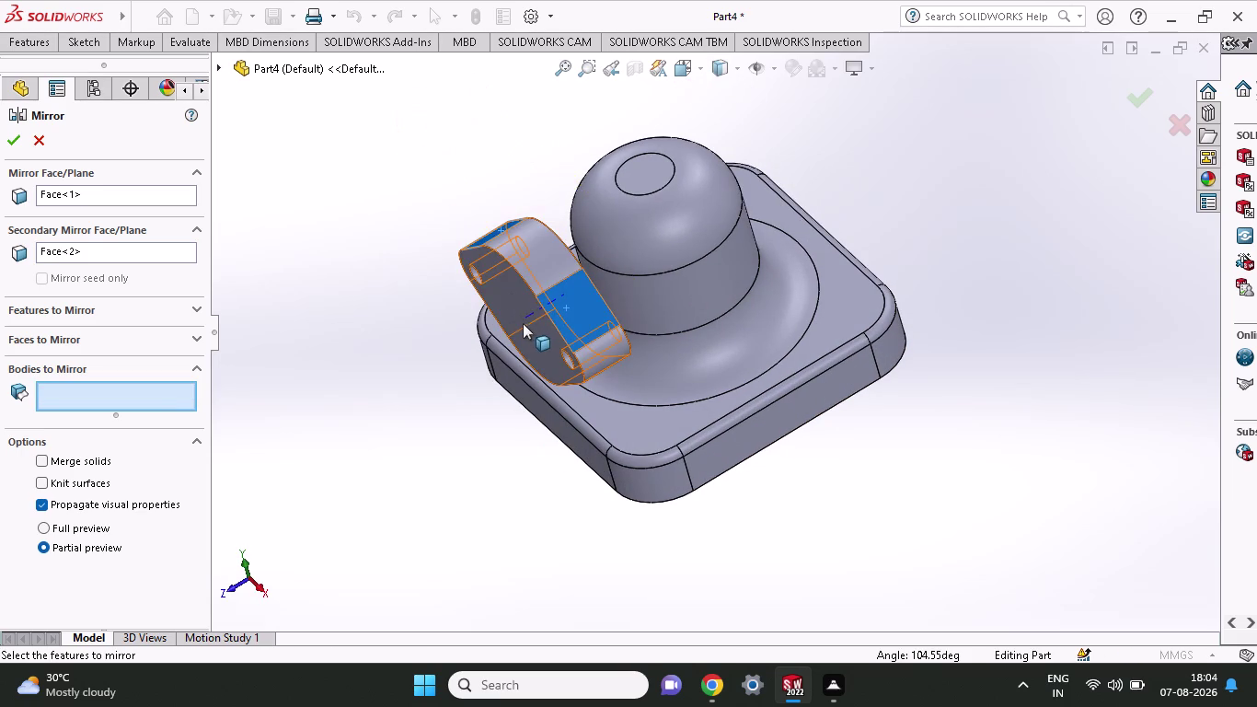
Add Boss-Extrude3 and Revolve-Thin2 as bodies to mirror, then cancel Mirror.
click(524, 324)
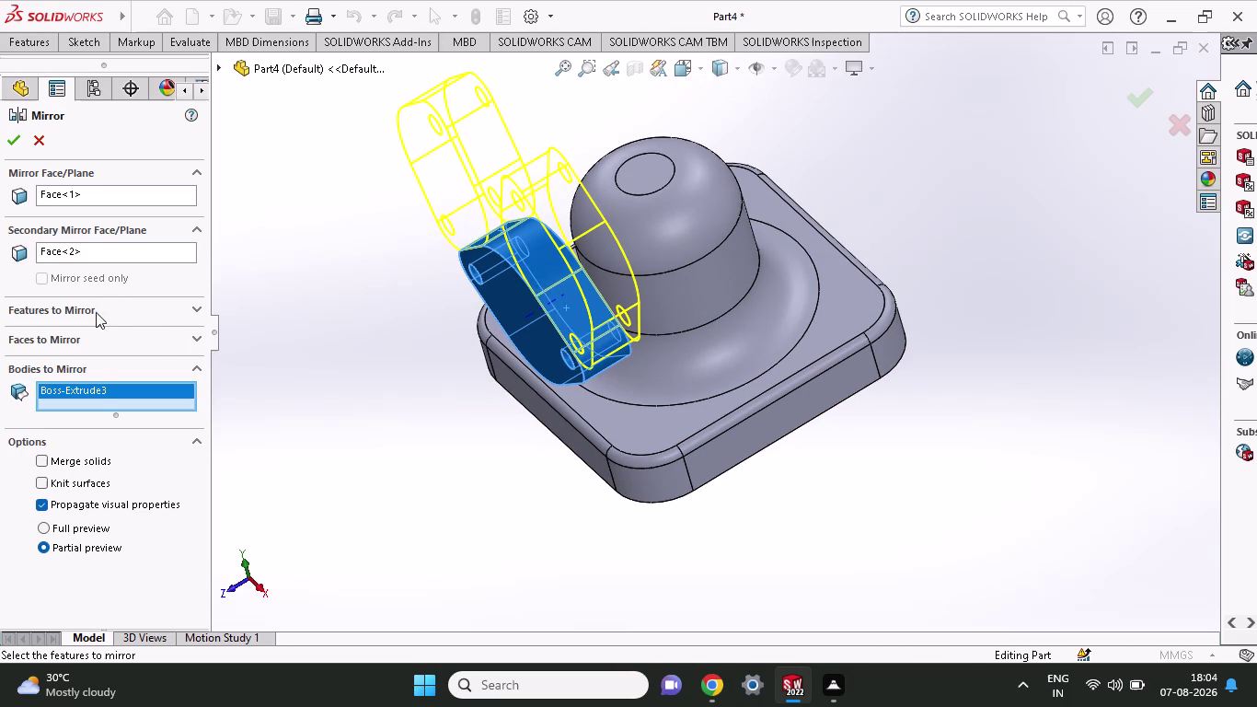
click(90, 403)
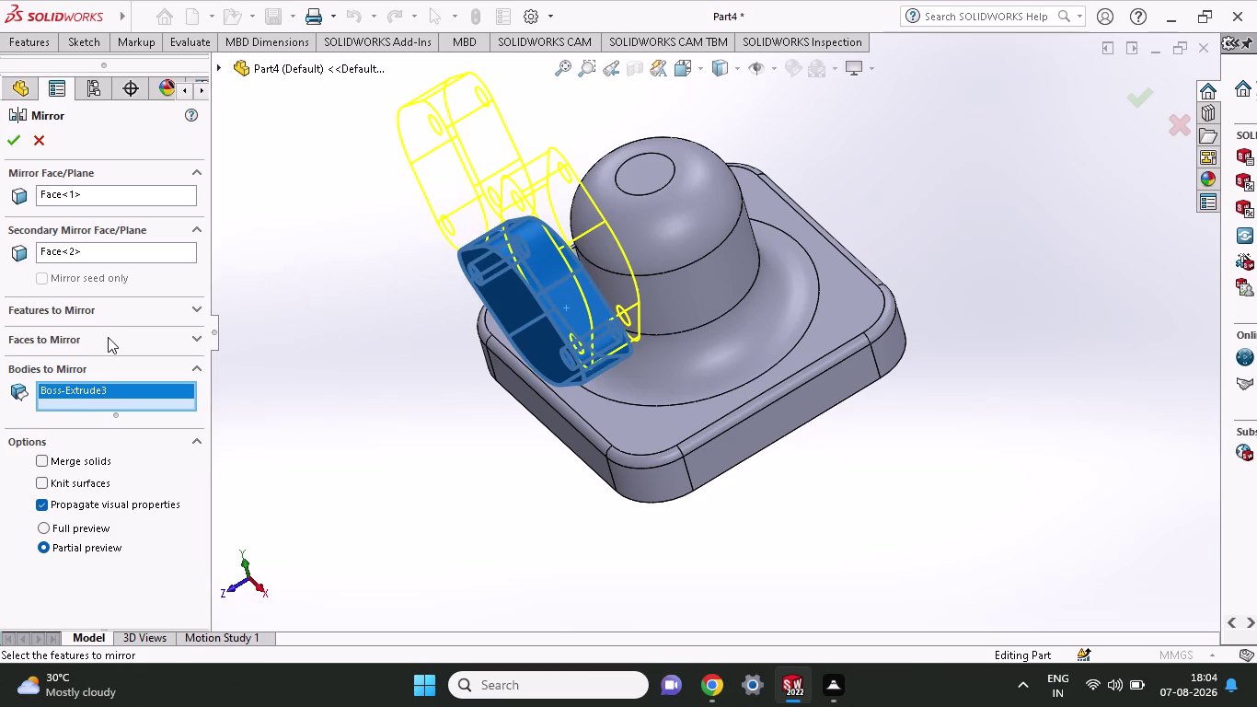
click(665, 231)
middle_drag(560, 530, 718, 453)
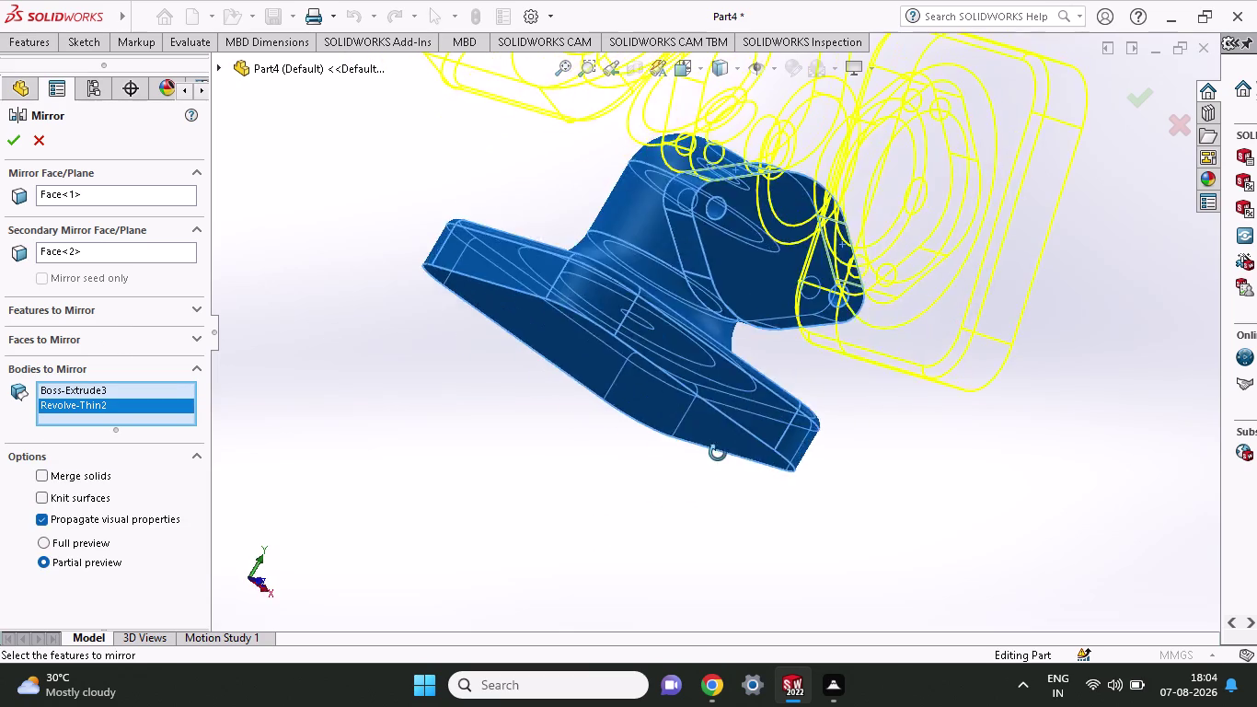
middle_drag(717, 452, 603, 557)
key(Escape)
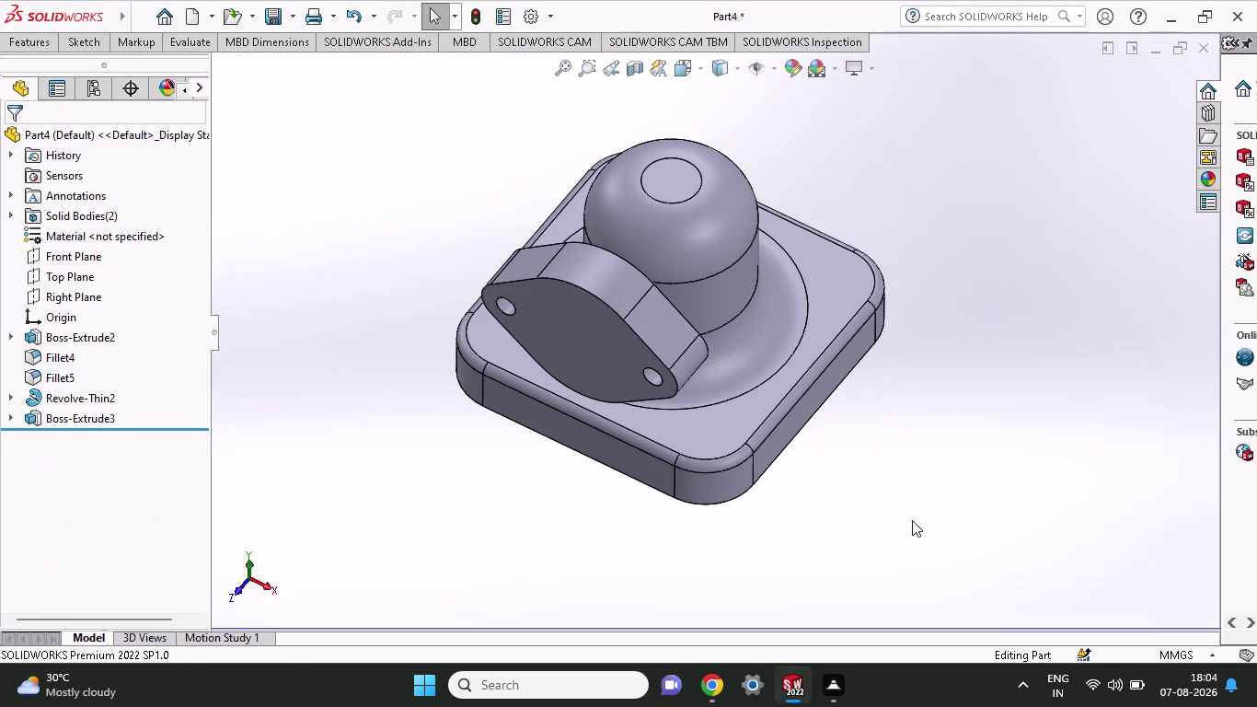
middle_click(848, 572)
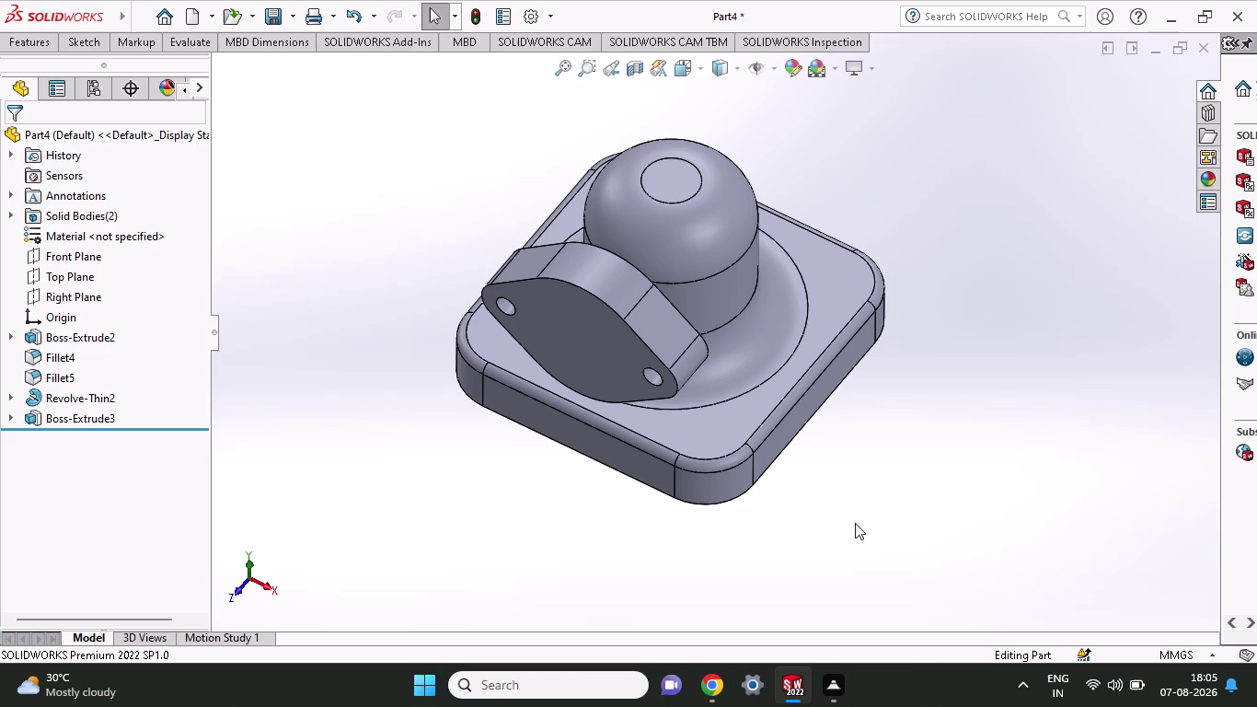
scroll(up, 3)
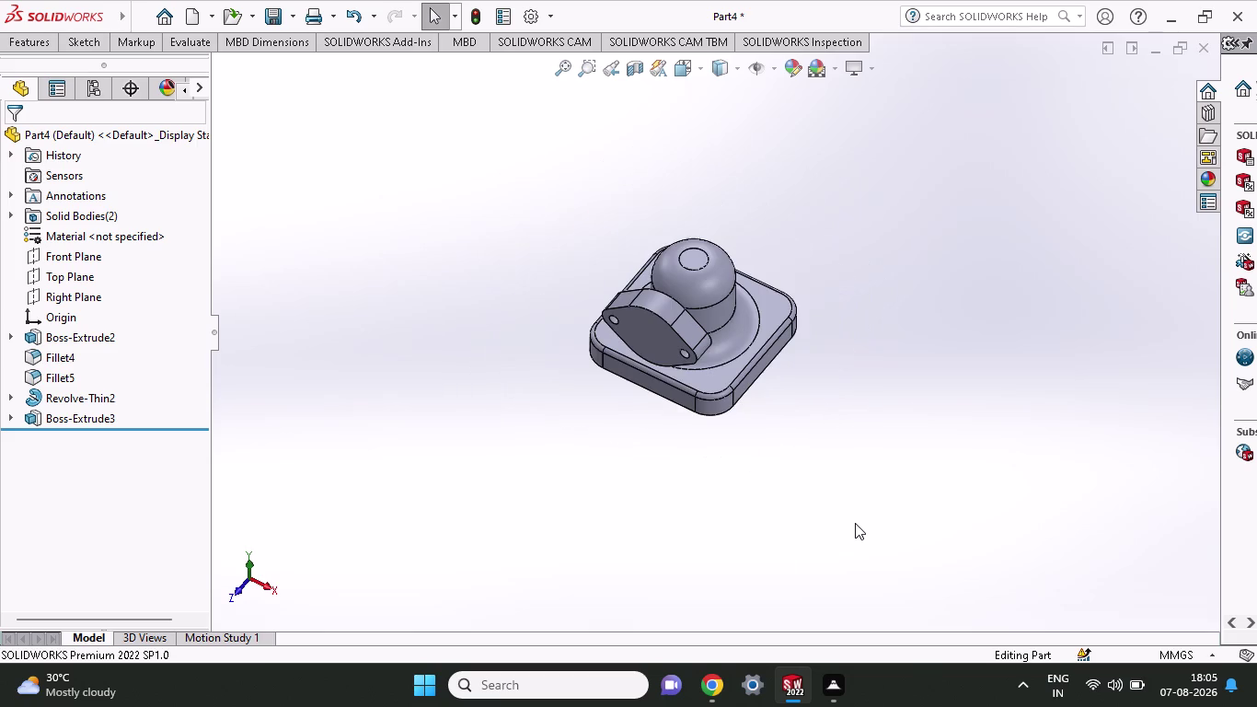
click(648, 336)
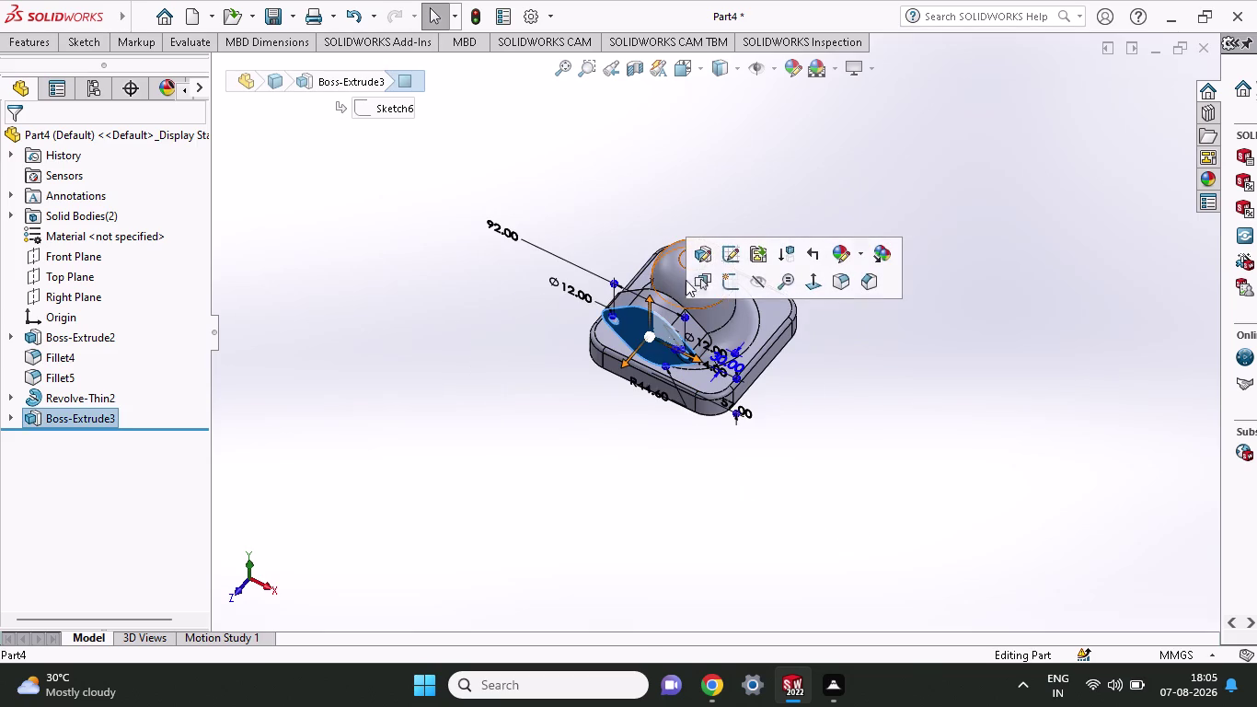
Start Sketch7 on the flange face with a circle centred on it.
click(729, 290)
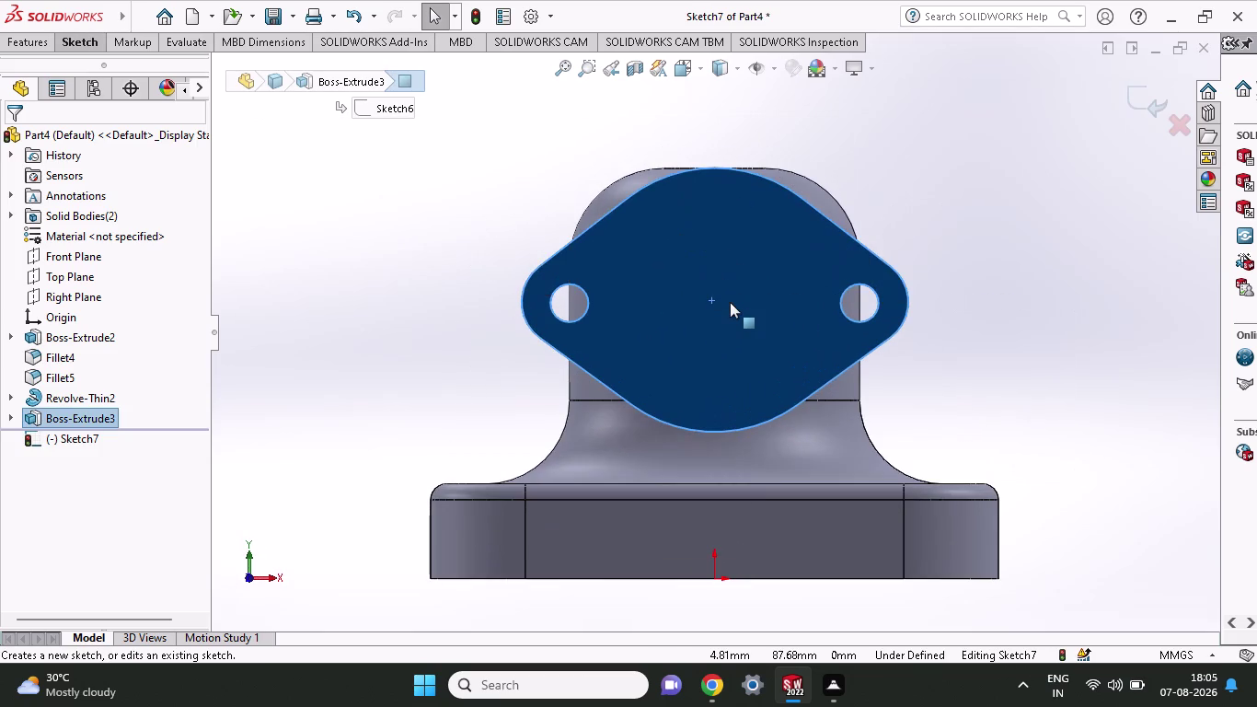
click(81, 45)
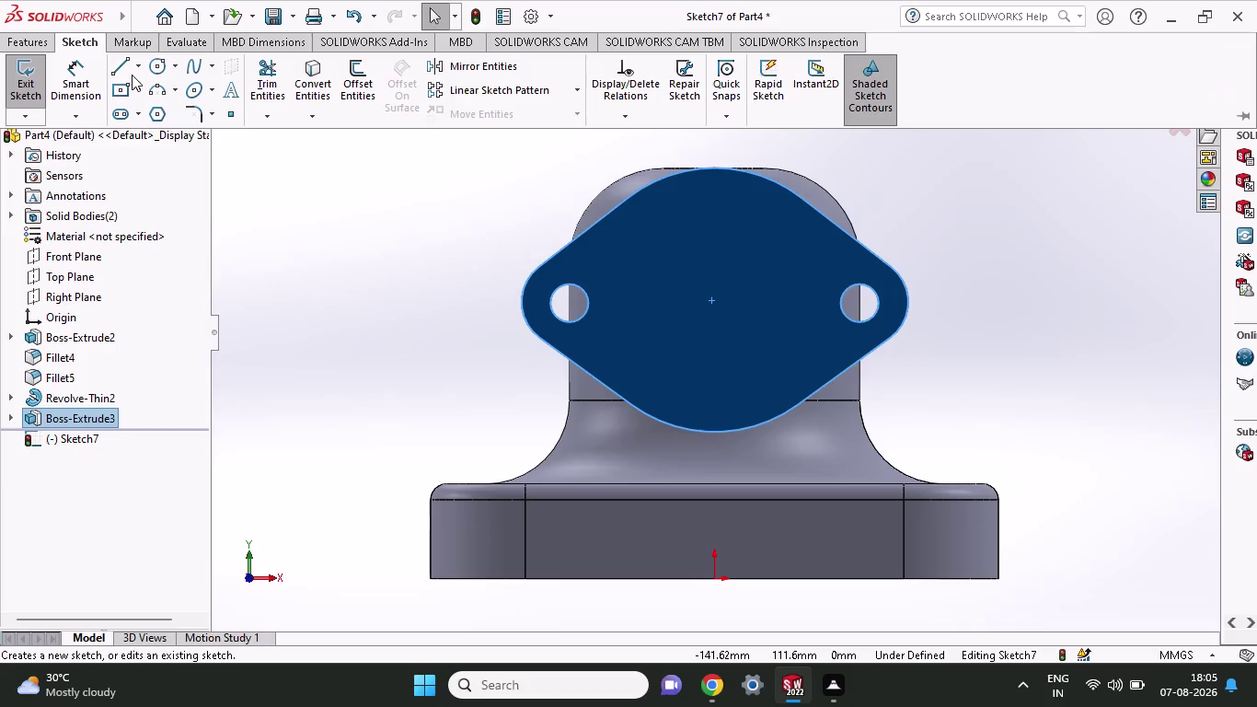
click(158, 69)
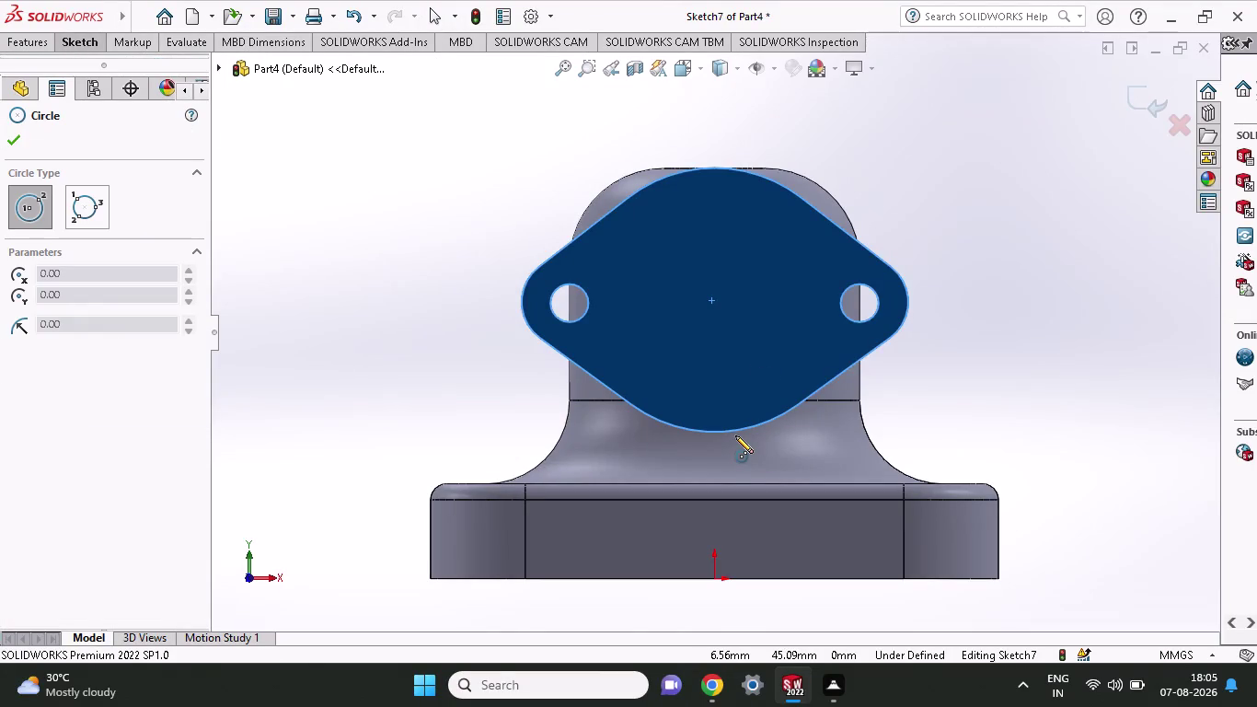
click(712, 300)
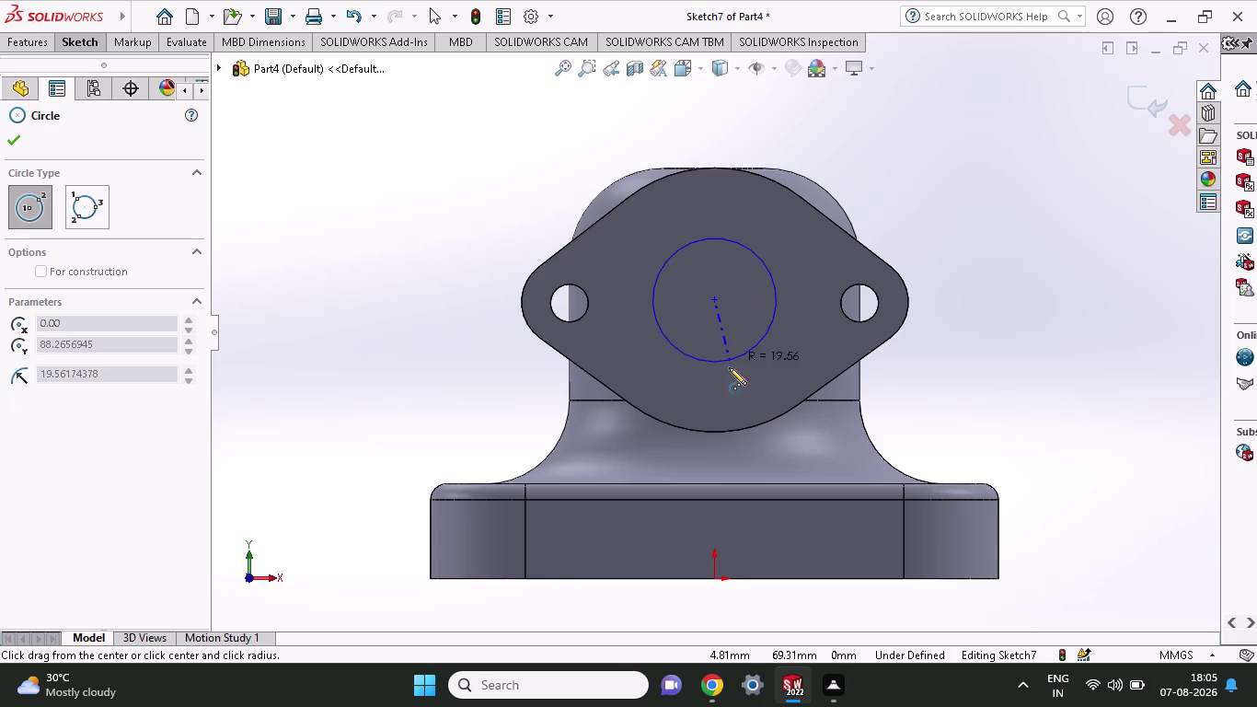
click(728, 378)
Dimension the circle to a 60 mm diameter.
click(71, 42)
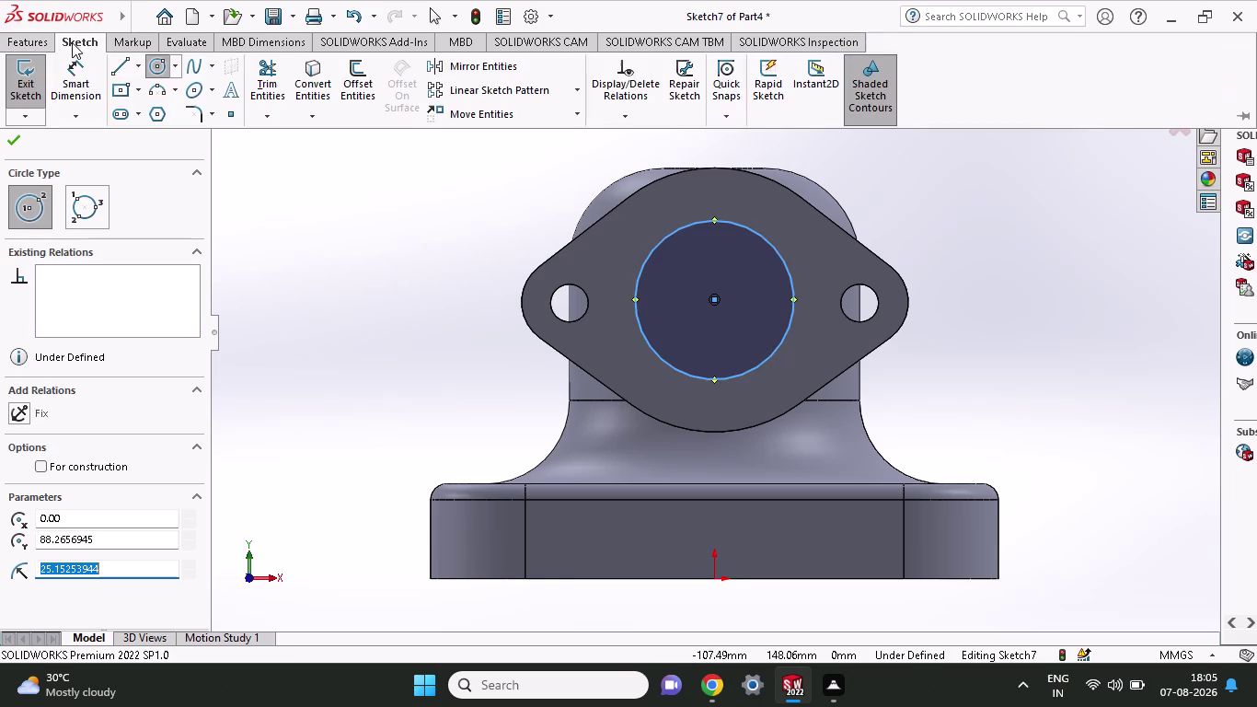
click(86, 77)
click(777, 340)
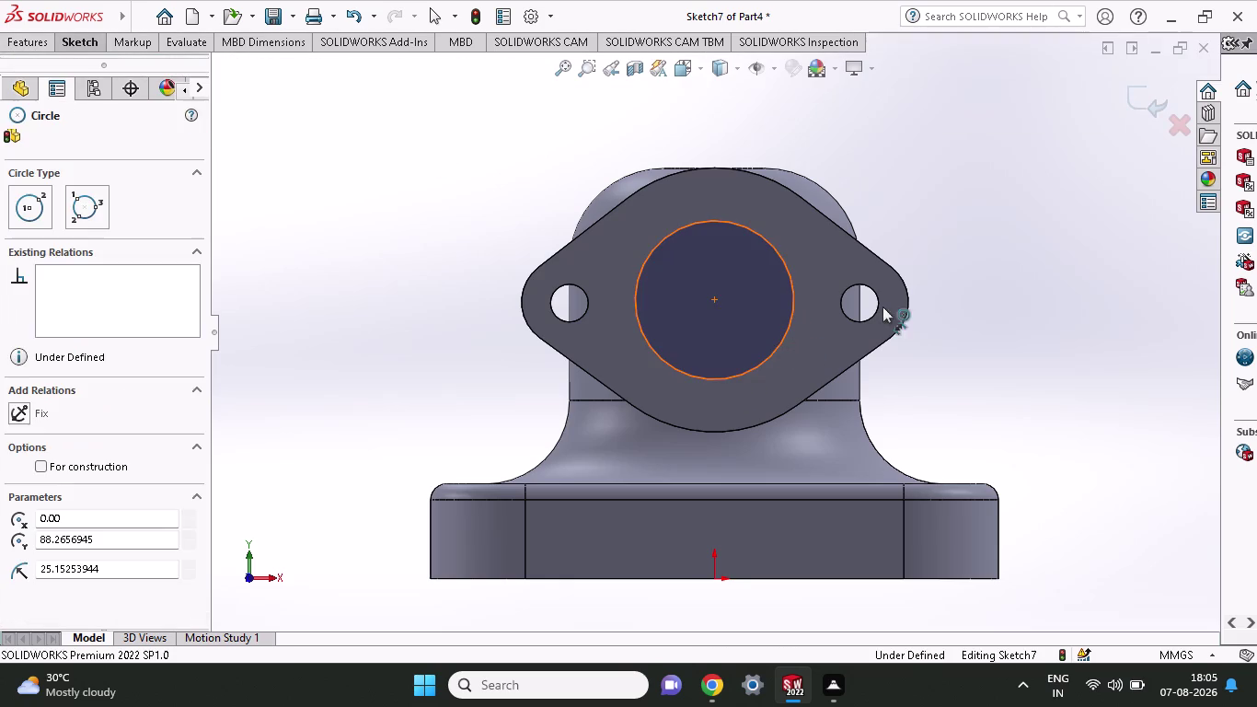
click(1067, 297)
text(60)
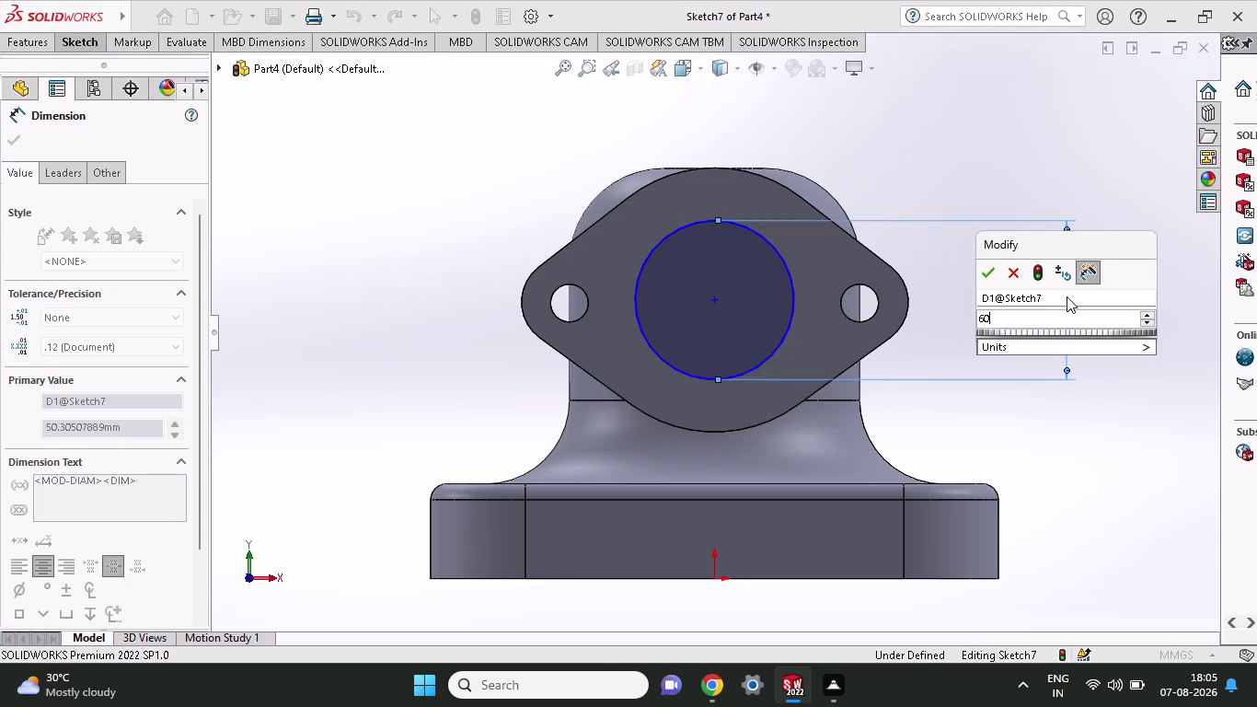
click(990, 273)
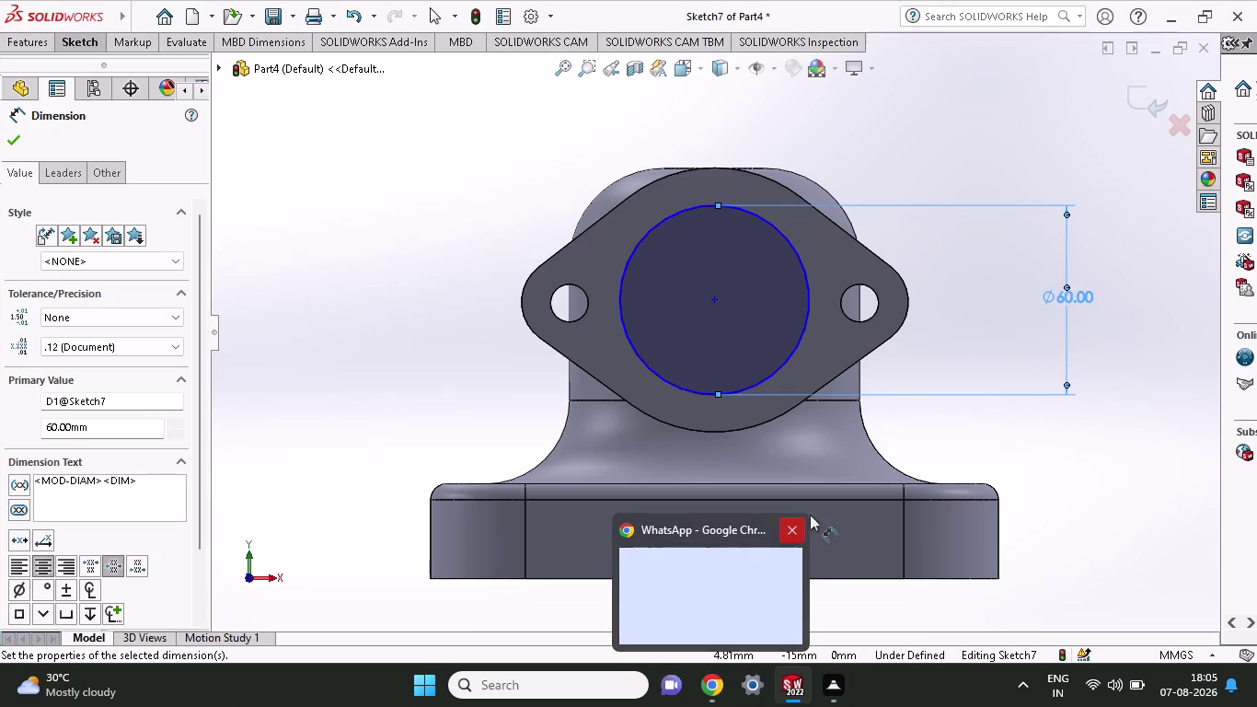
Start an Extruded Cut from the Ø60 circle.
click(83, 42)
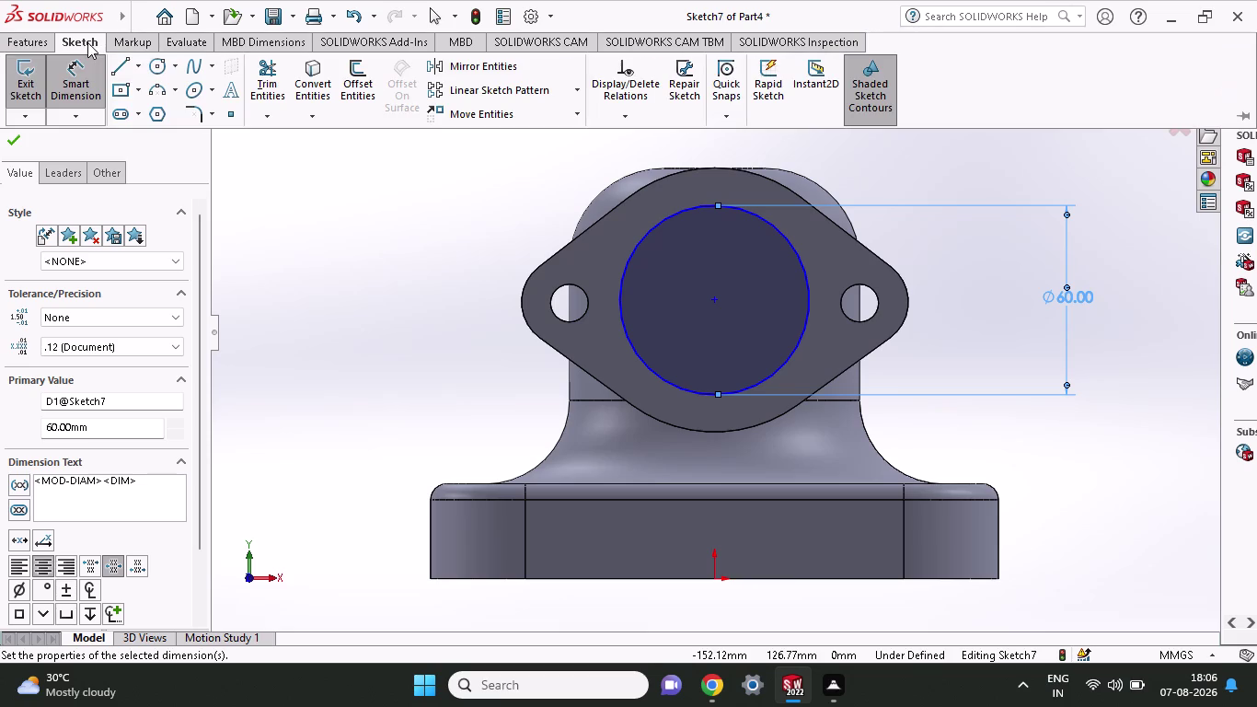
click(47, 38)
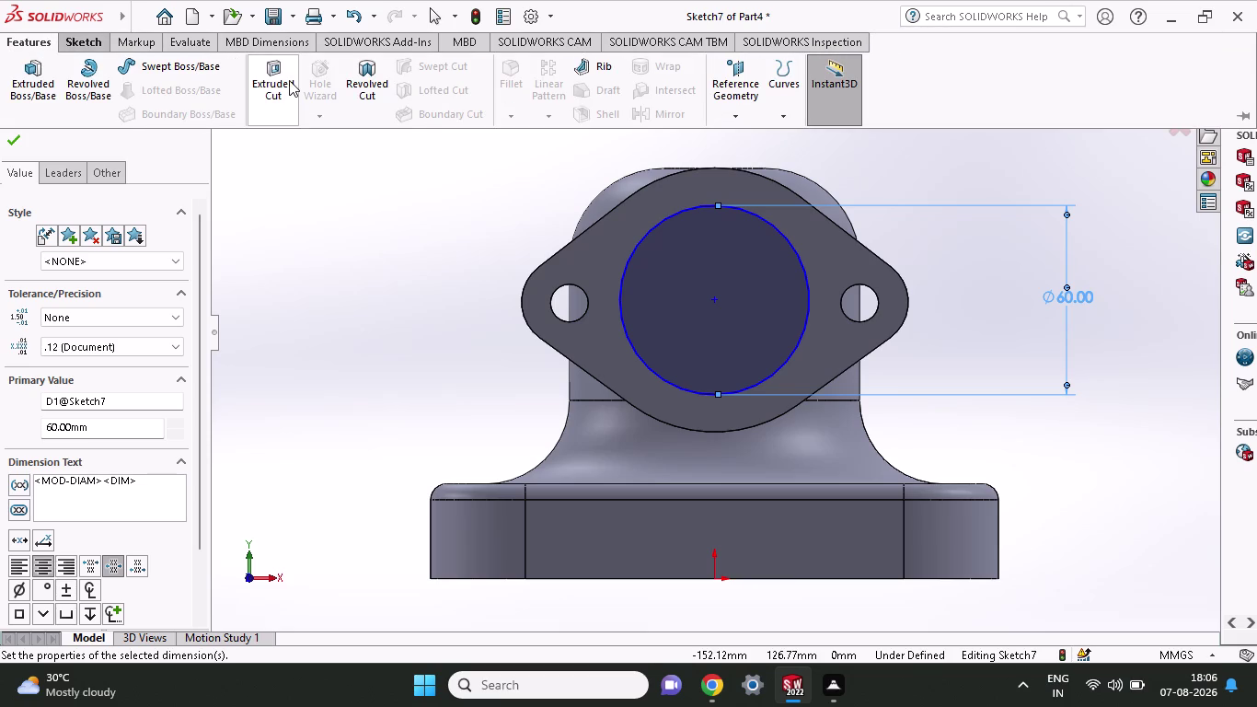
click(288, 80)
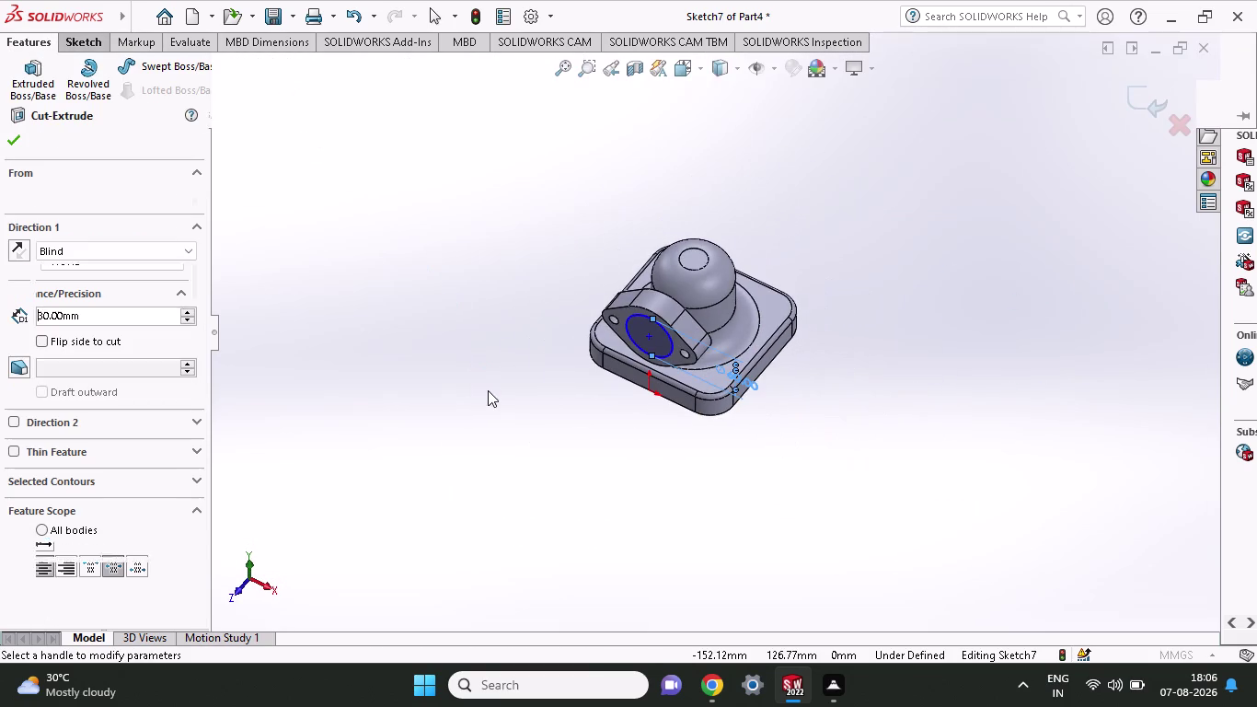
Cut the Ø60 mm circle 10 mm blind into the flange face as Cut-Extrude1.
scroll(down, 3)
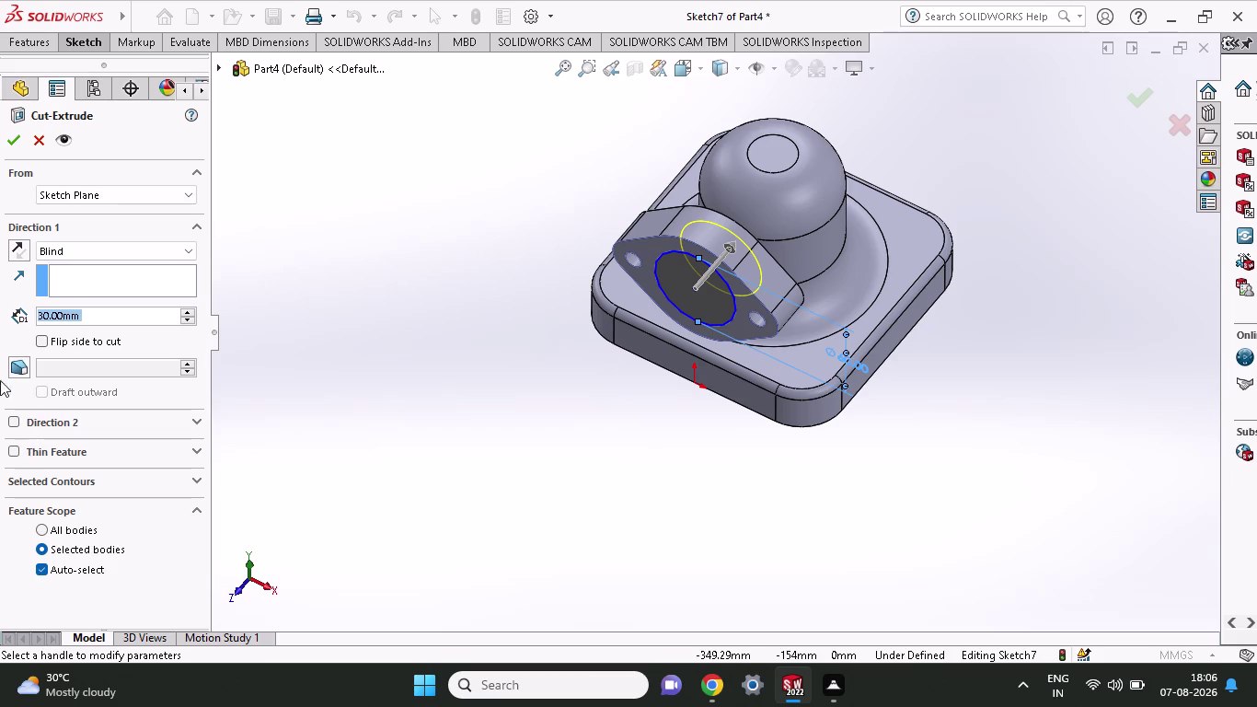
text(10)
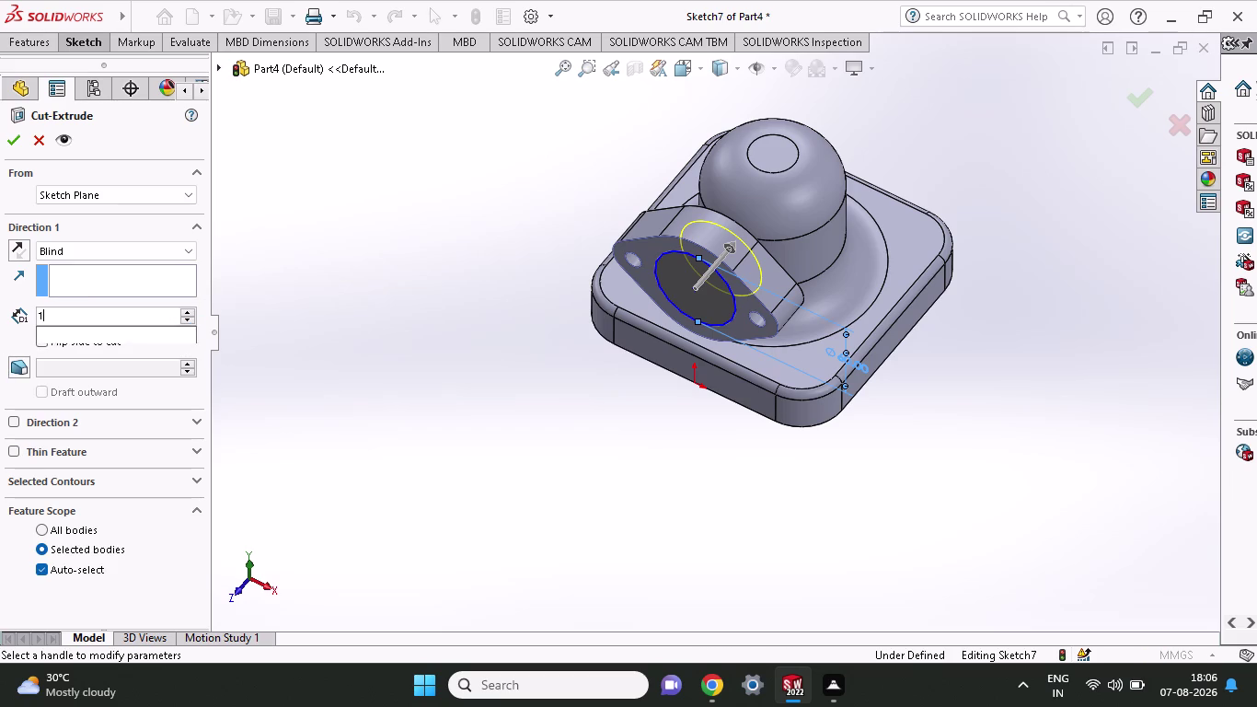
click(15, 144)
click(16, 145)
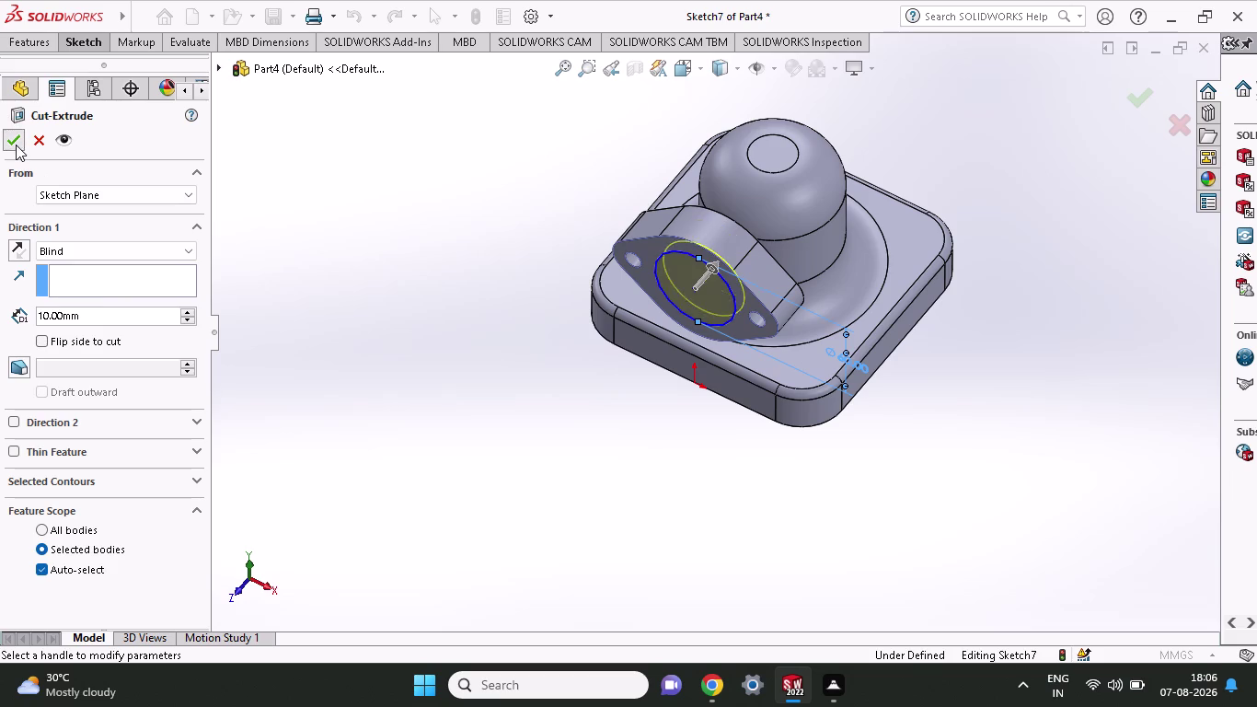
middle_drag(644, 453, 693, 442)
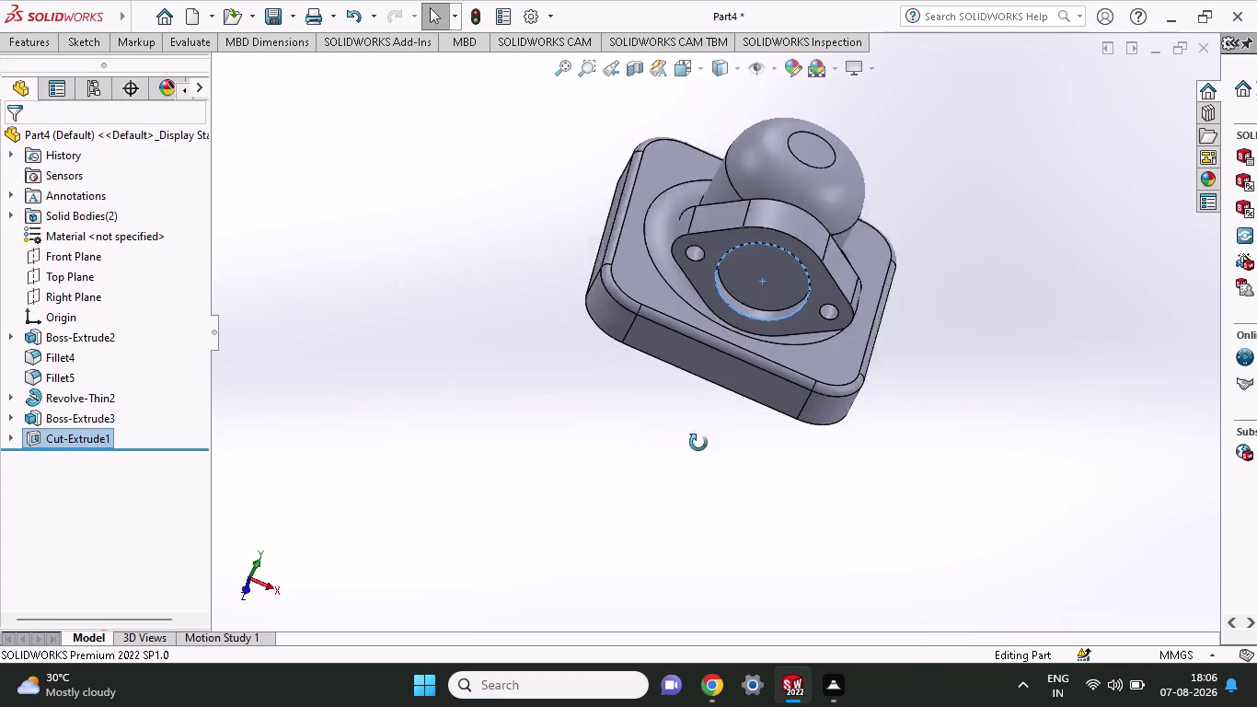
middle_drag(693, 443, 751, 480)
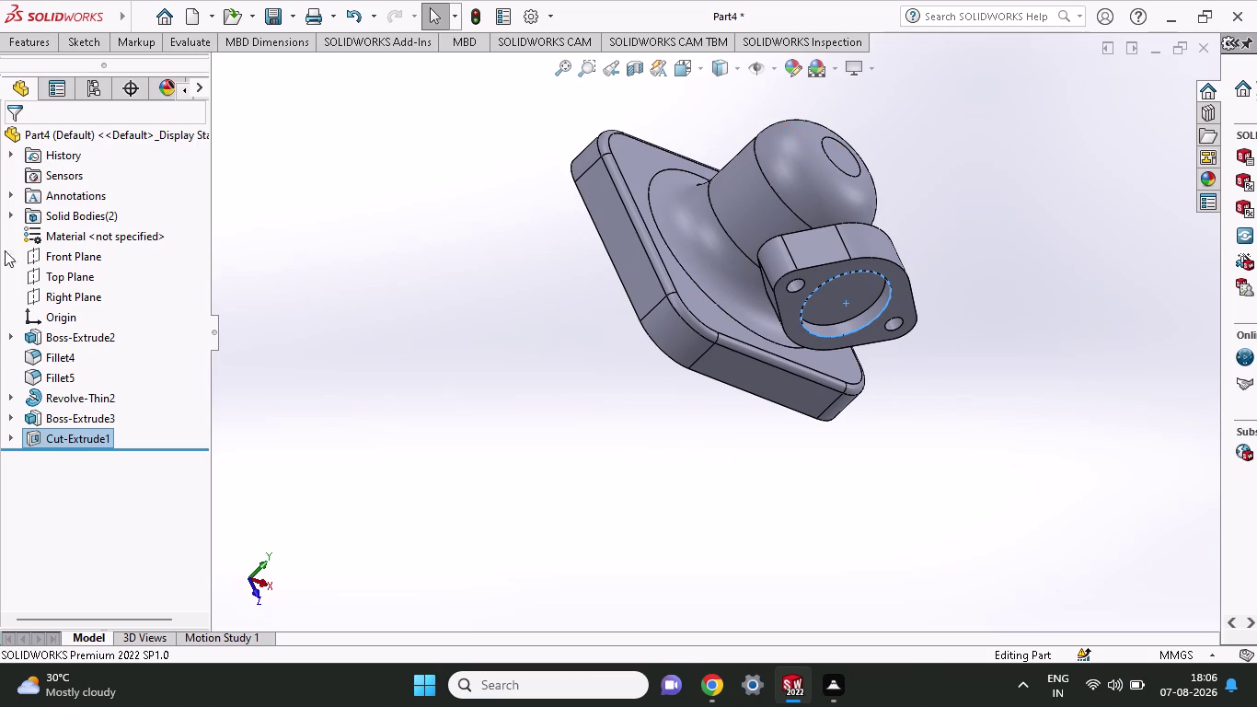
click(72, 262)
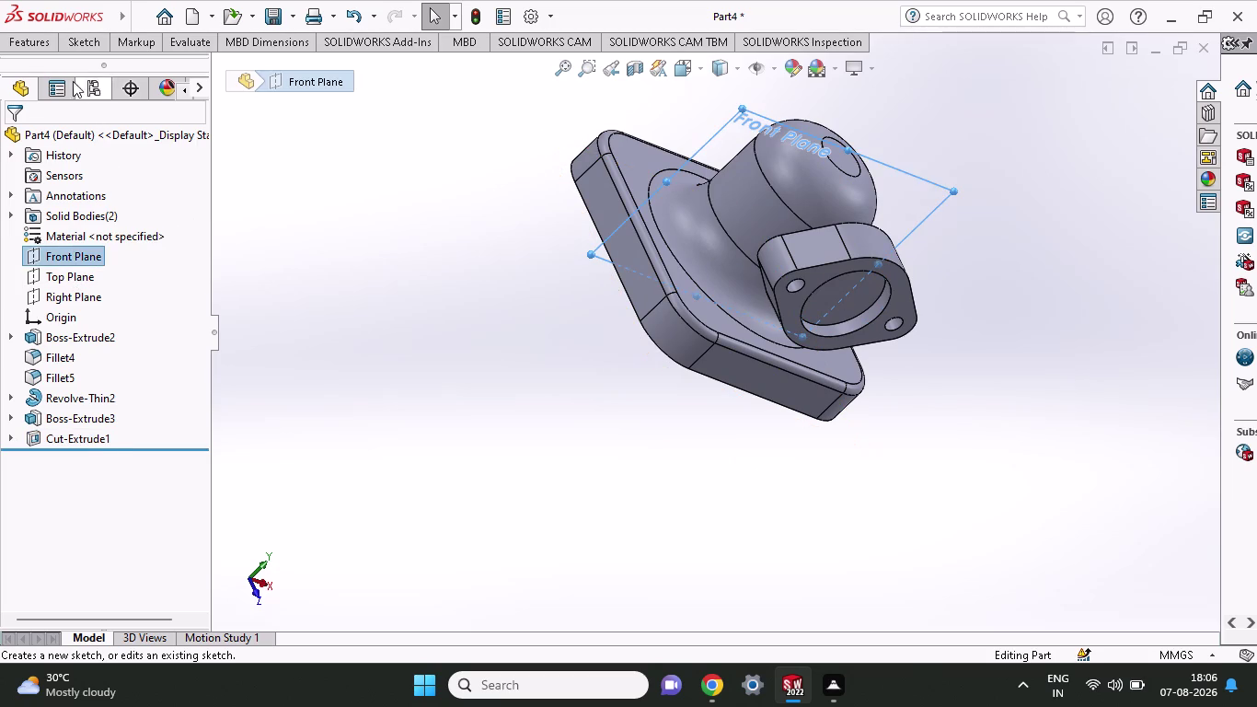
click(24, 45)
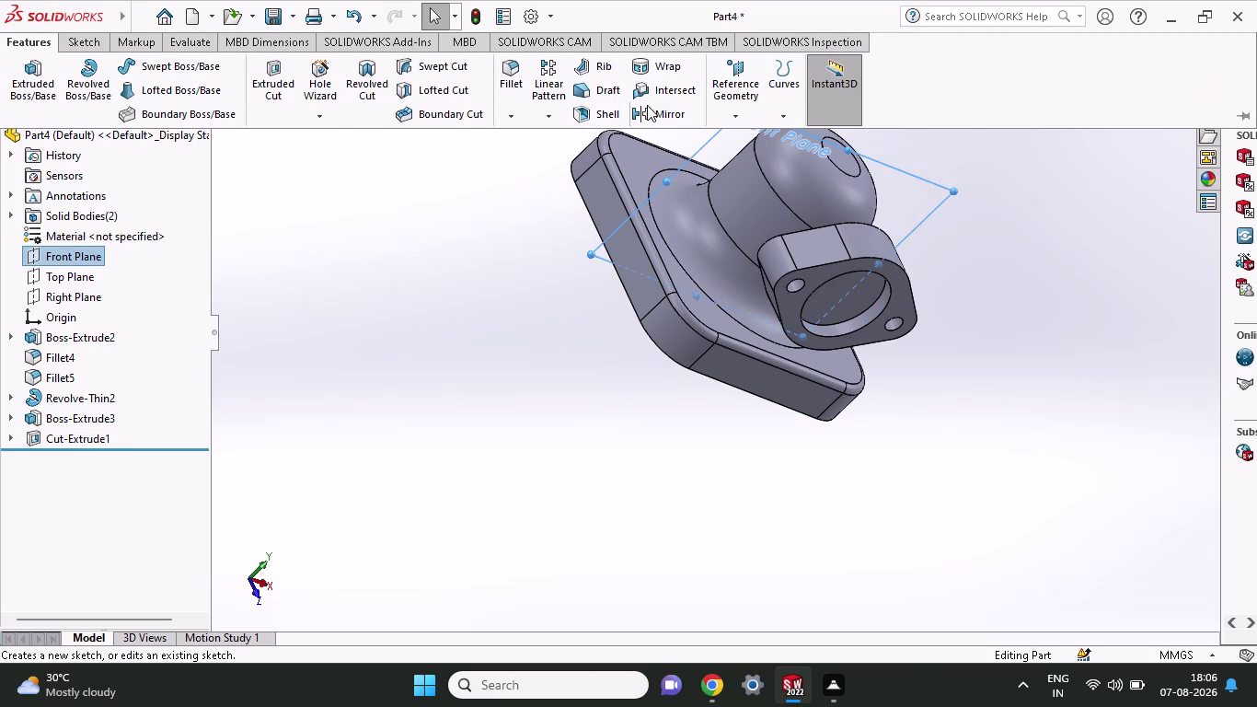
click(647, 105)
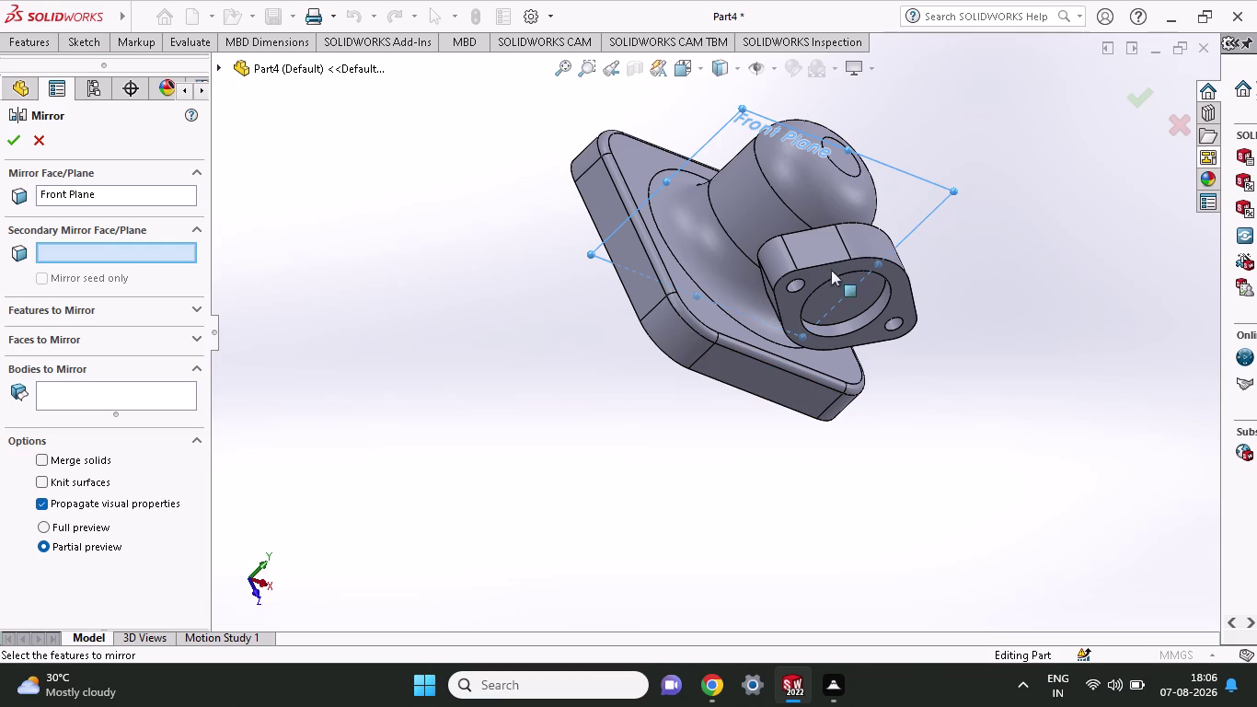
click(798, 297)
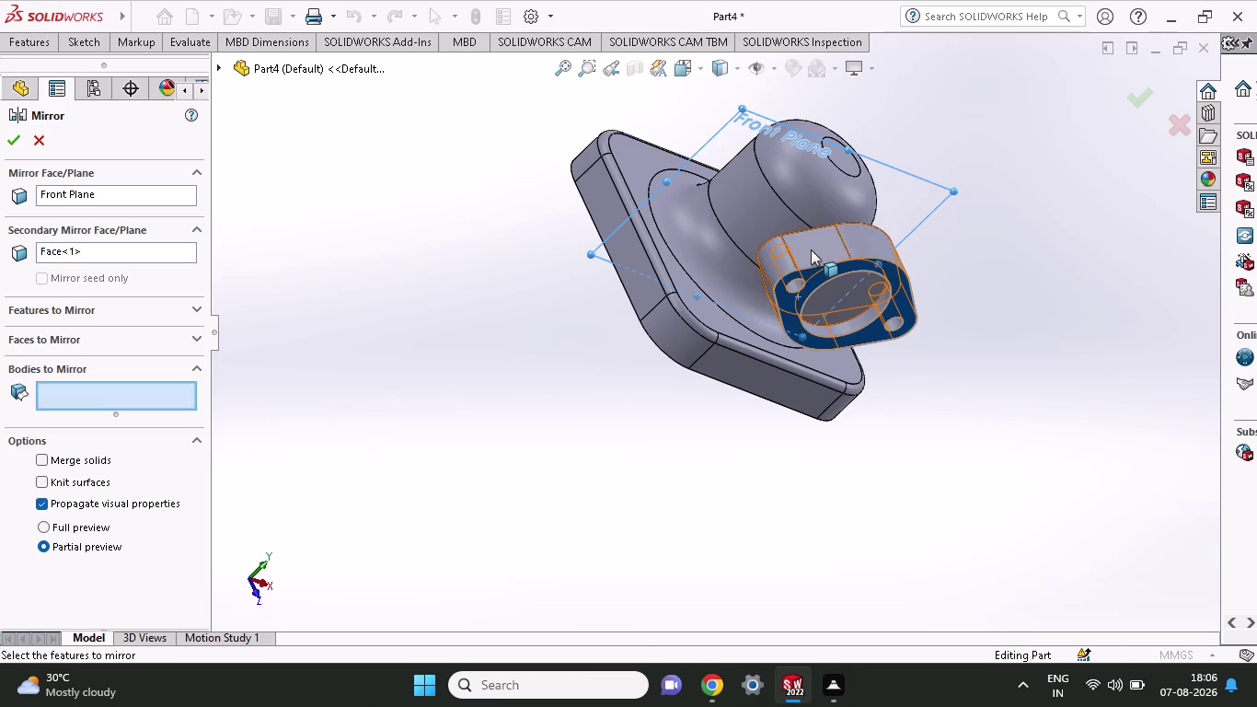
click(810, 250)
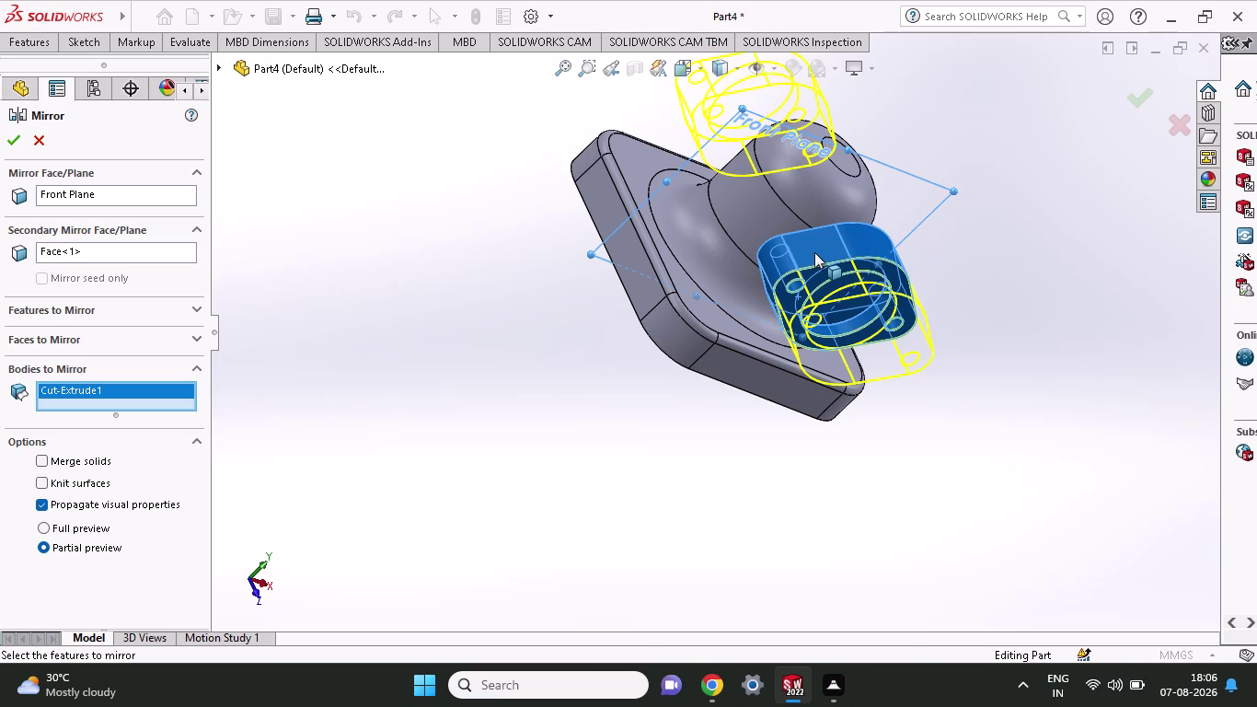
click(814, 252)
click(814, 252)
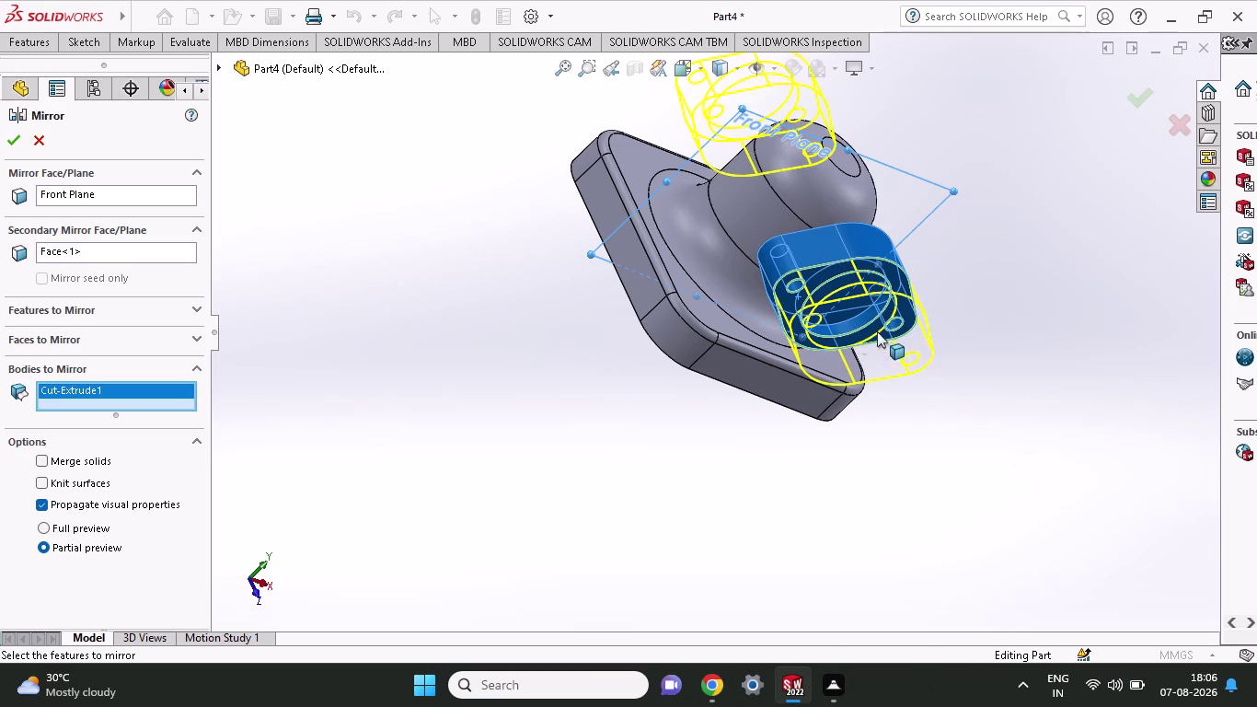
scroll(up, 3)
middle_drag(392, 473, 460, 546)
middle_click(454, 542)
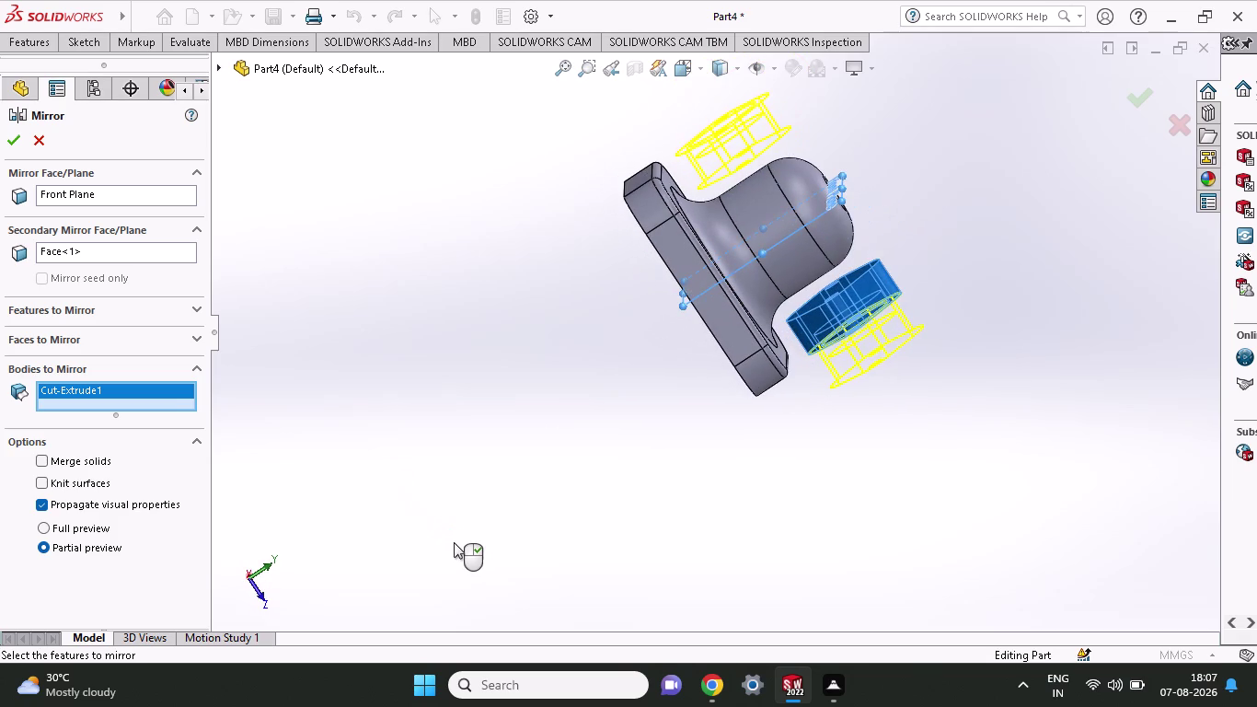
click(17, 133)
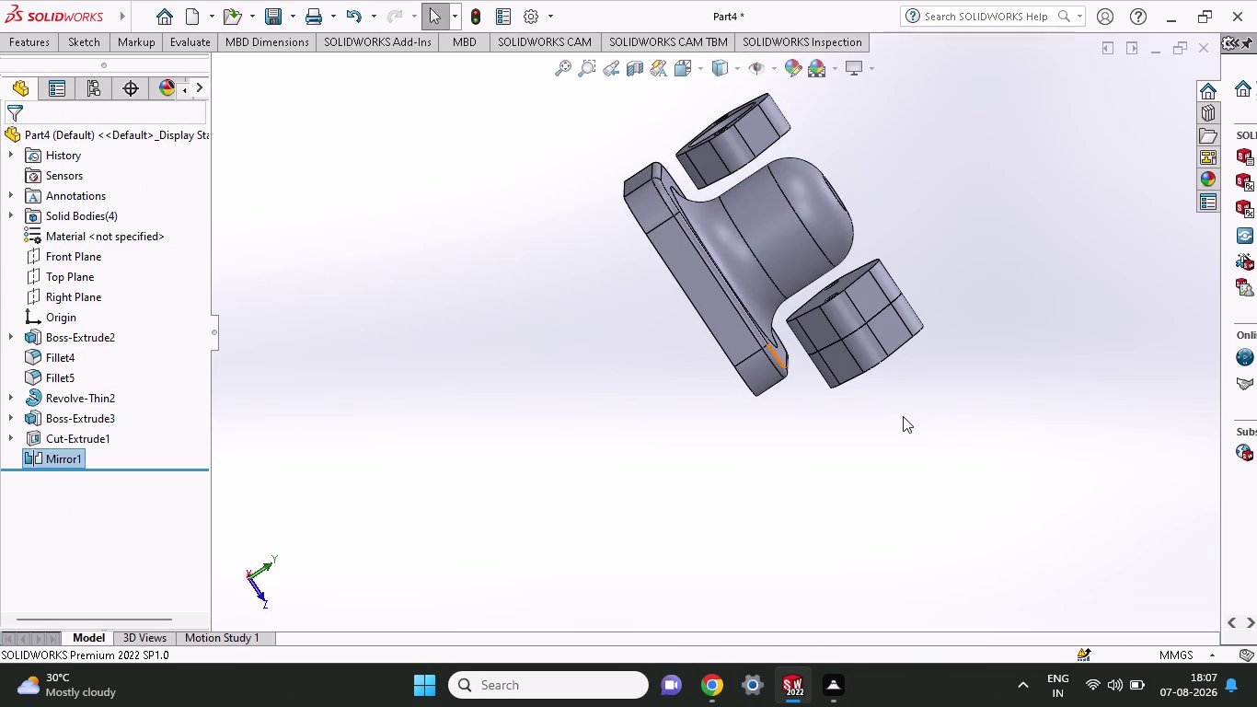
middle_drag(892, 421, 729, 469)
click(757, 357)
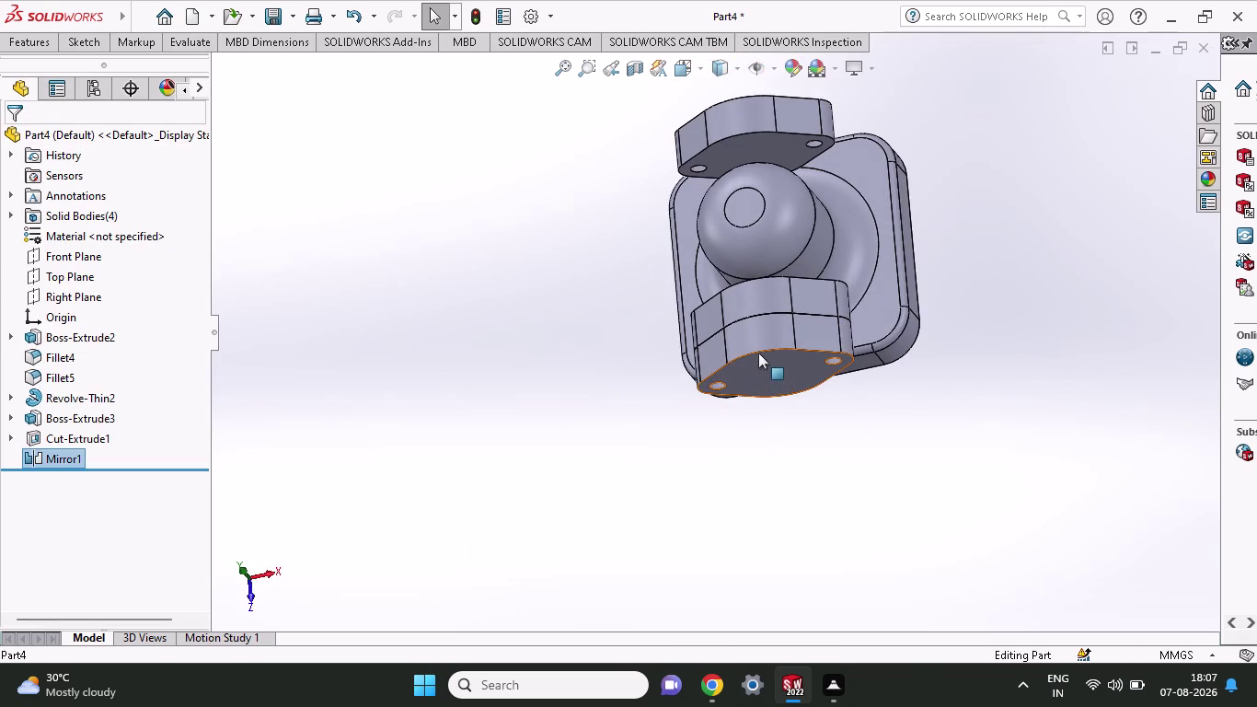
click(761, 327)
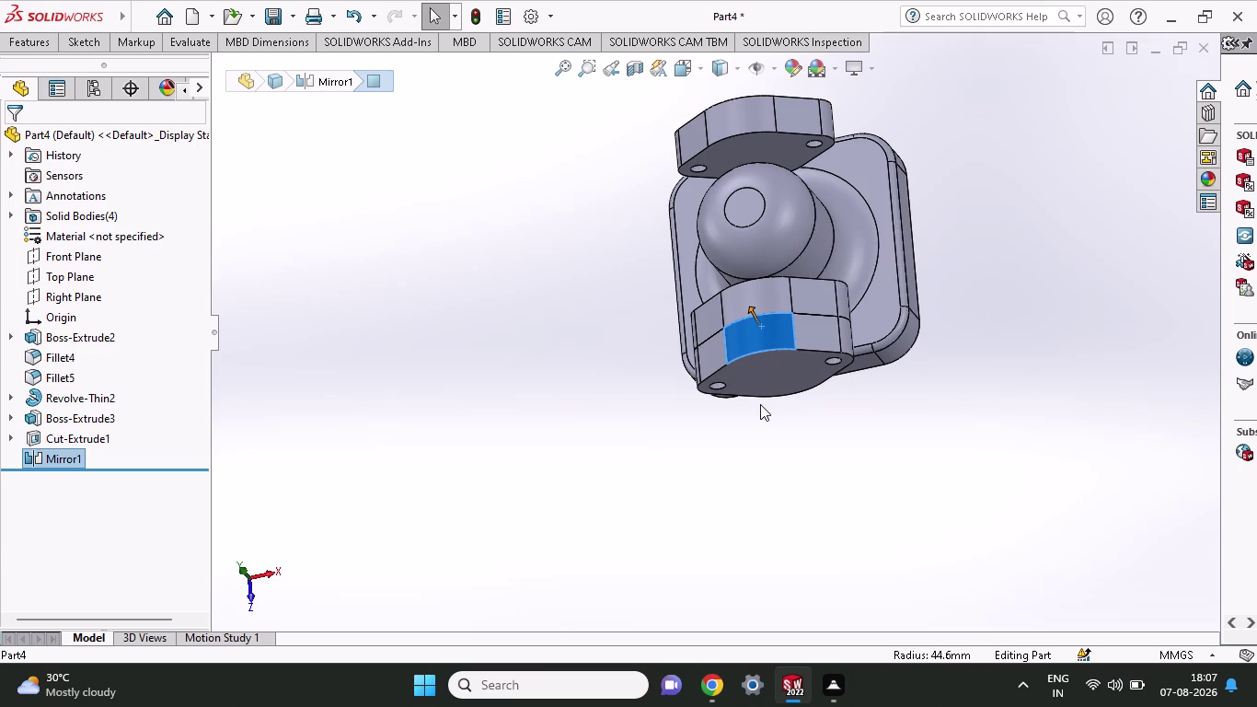
key(ctrl+z)
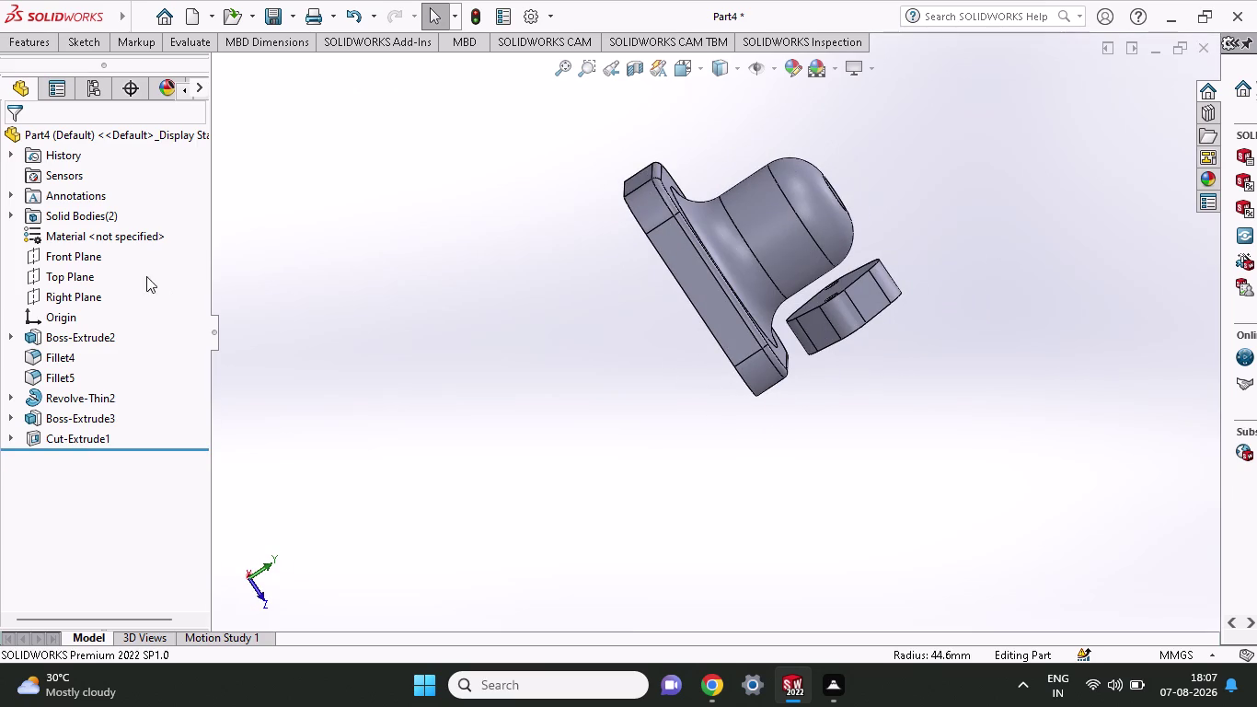
click(50, 258)
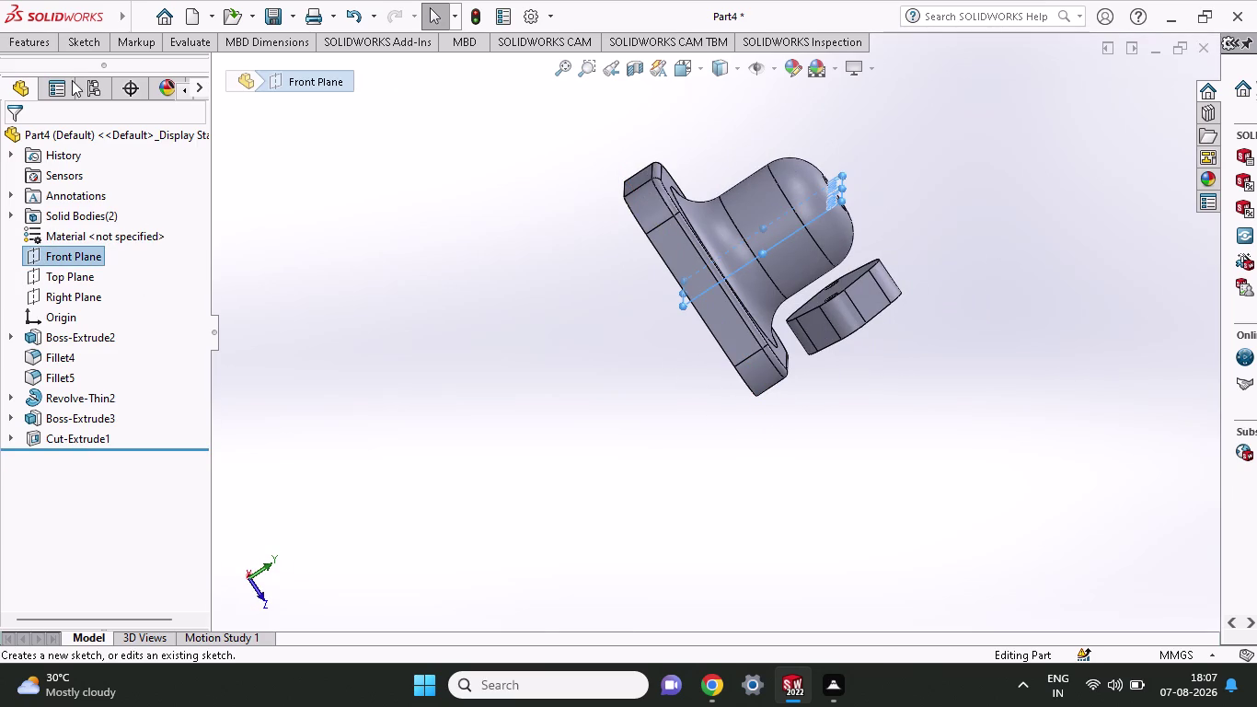
click(78, 44)
click(50, 44)
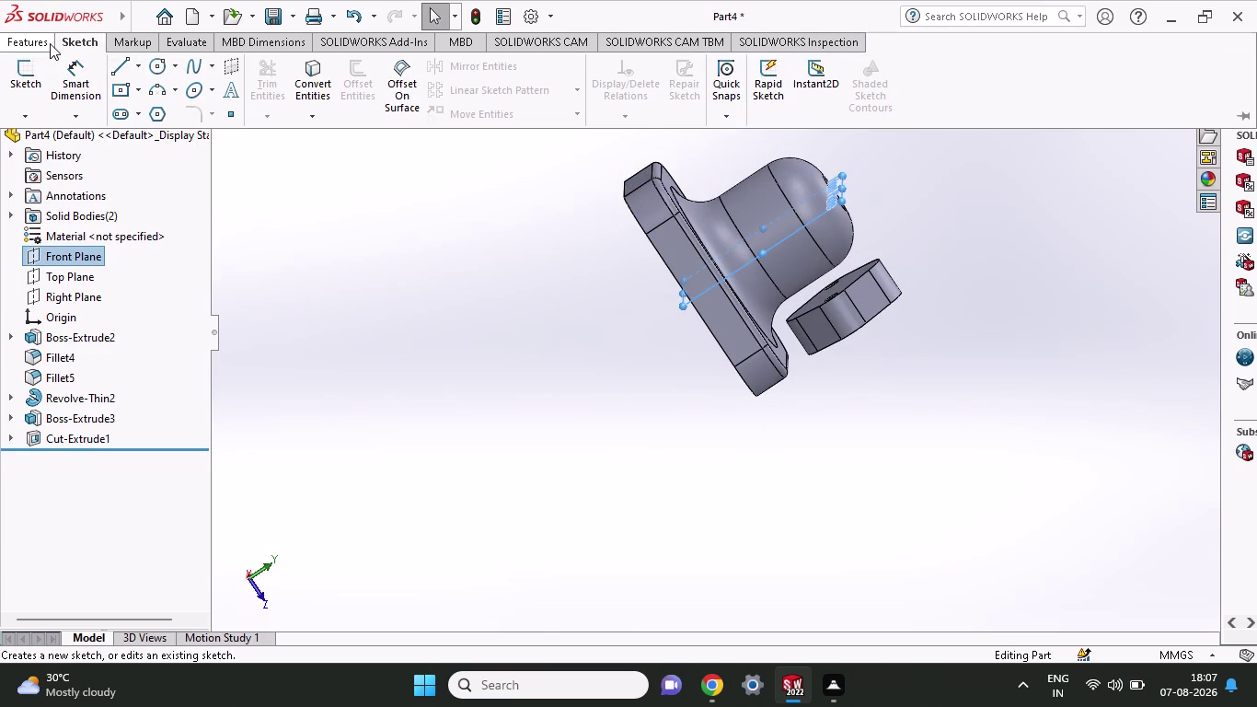
click(683, 115)
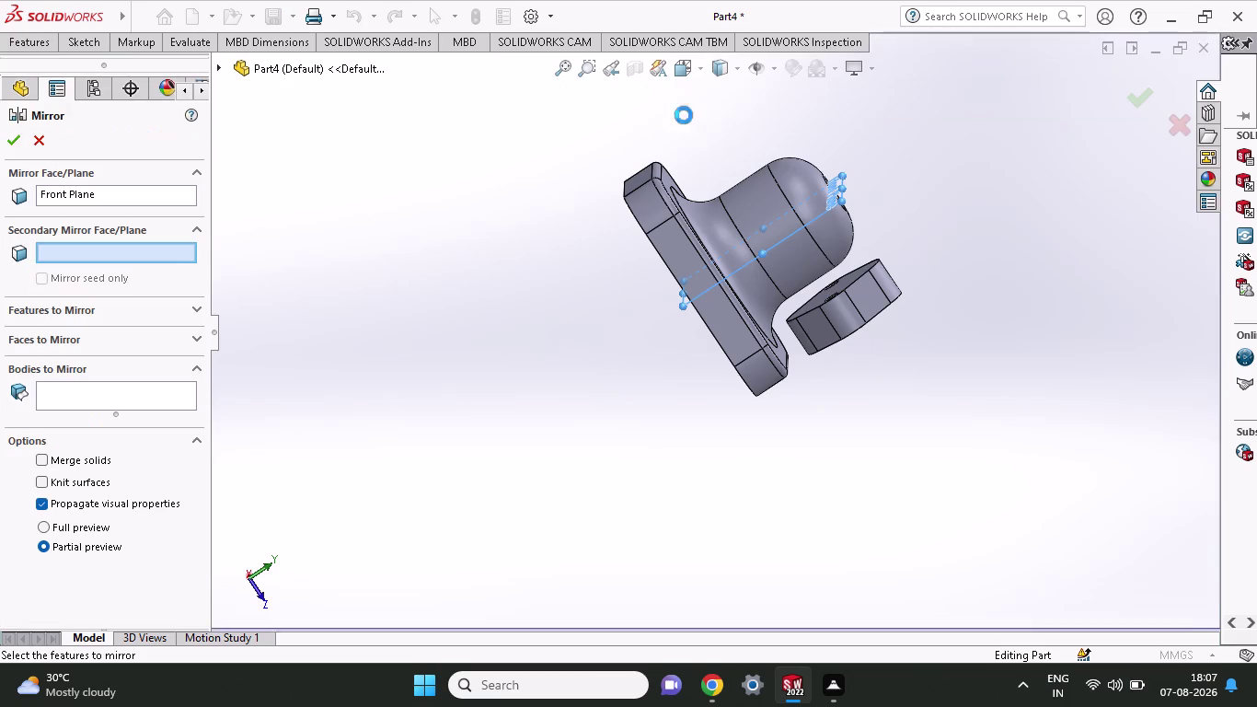
click(860, 271)
click(863, 279)
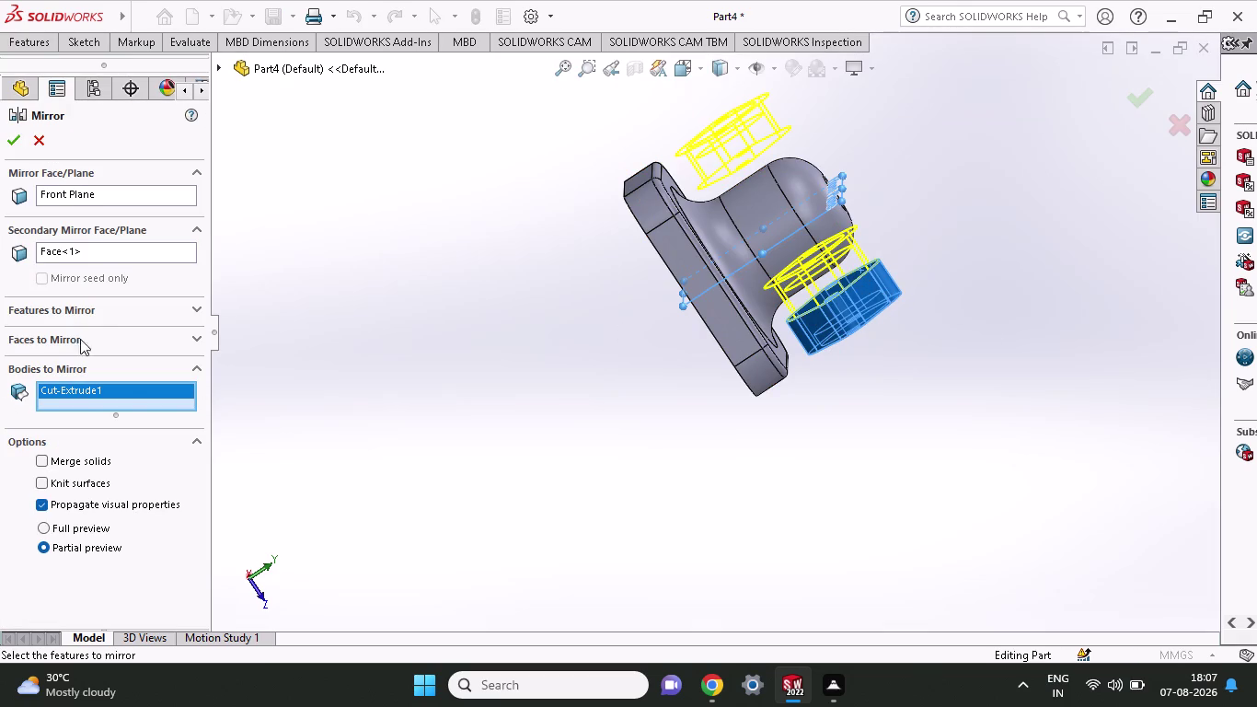
click(95, 259)
drag(96, 250, 0, 251)
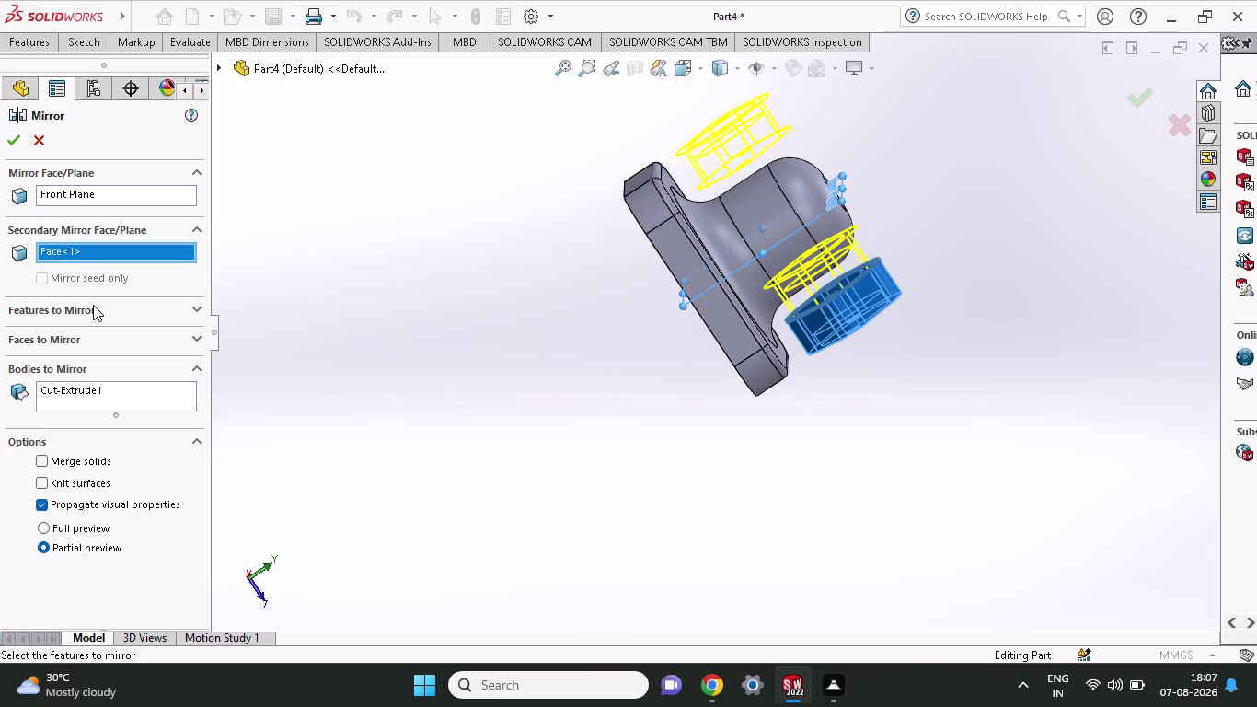
key(BackSpace)
key(BackSpace)
key(BackSpace)
key(BackSpace)
click(123, 248)
click(454, 340)
click(72, 506)
click(72, 506)
click(68, 544)
click(74, 453)
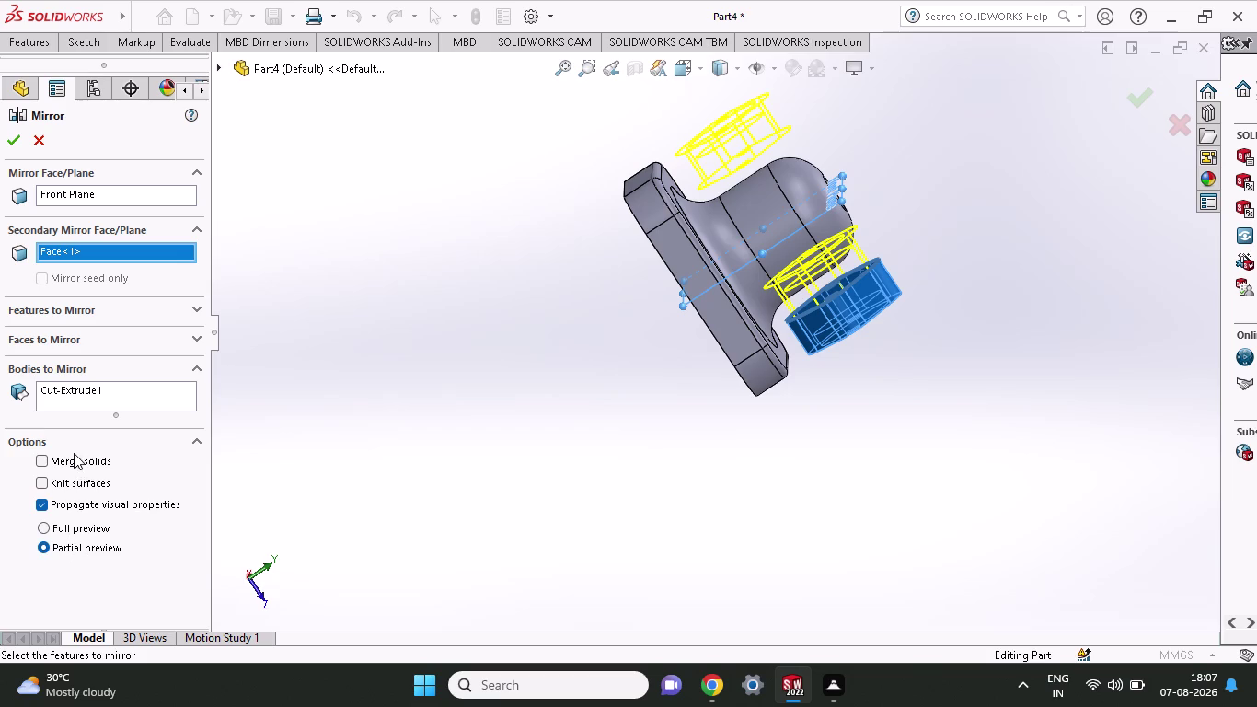
double_click(74, 457)
click(35, 281)
click(117, 253)
click(146, 204)
key(Escape)
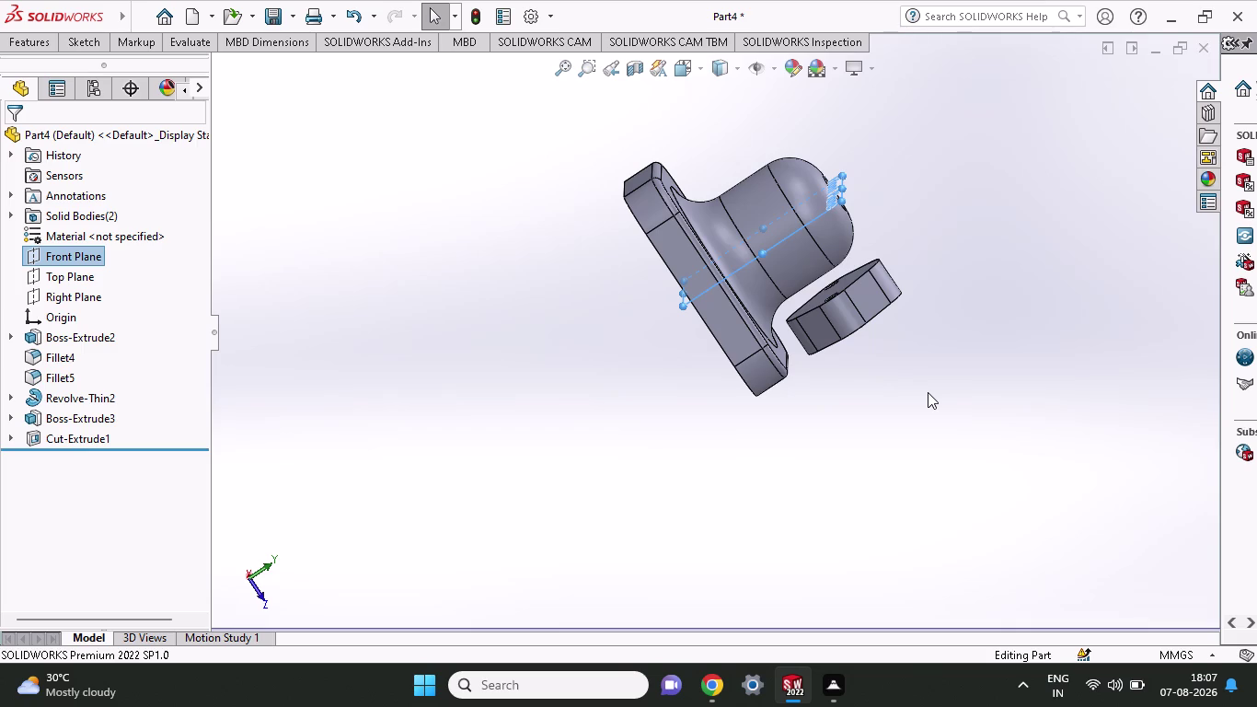
middle_drag(950, 377, 848, 283)
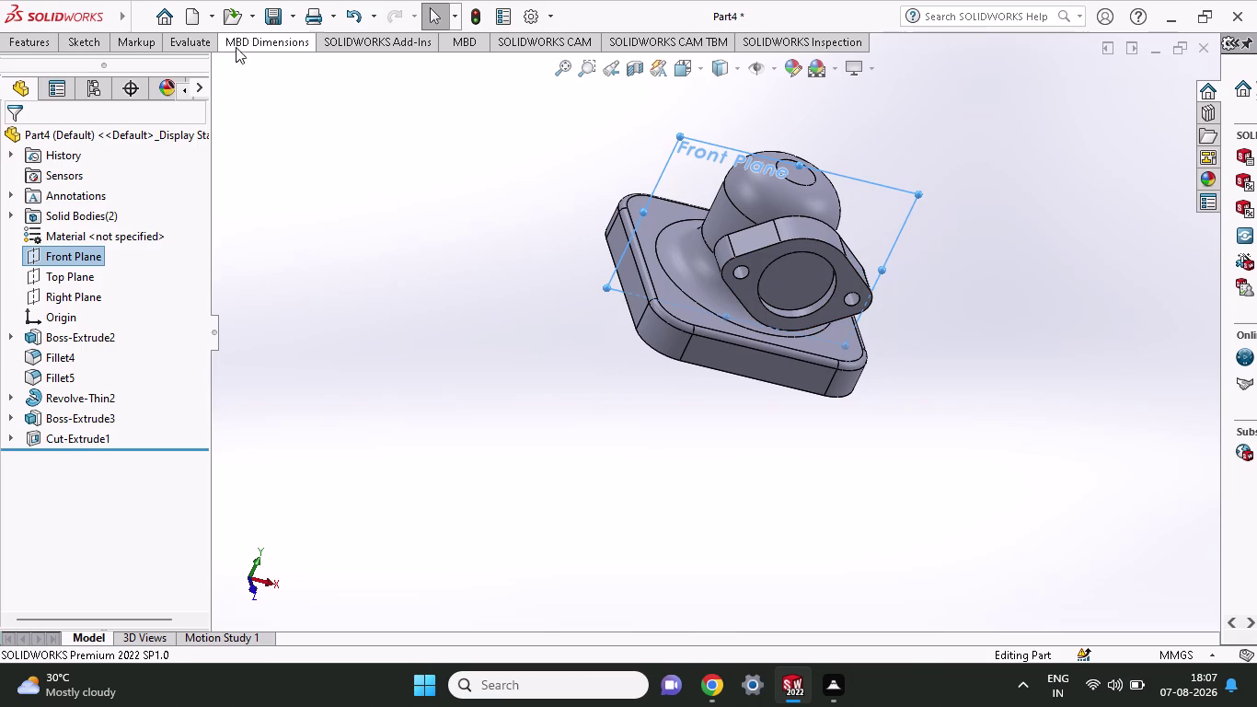
Pick a flange face, Face<1>, as the Secondary Mirror Face.
click(76, 45)
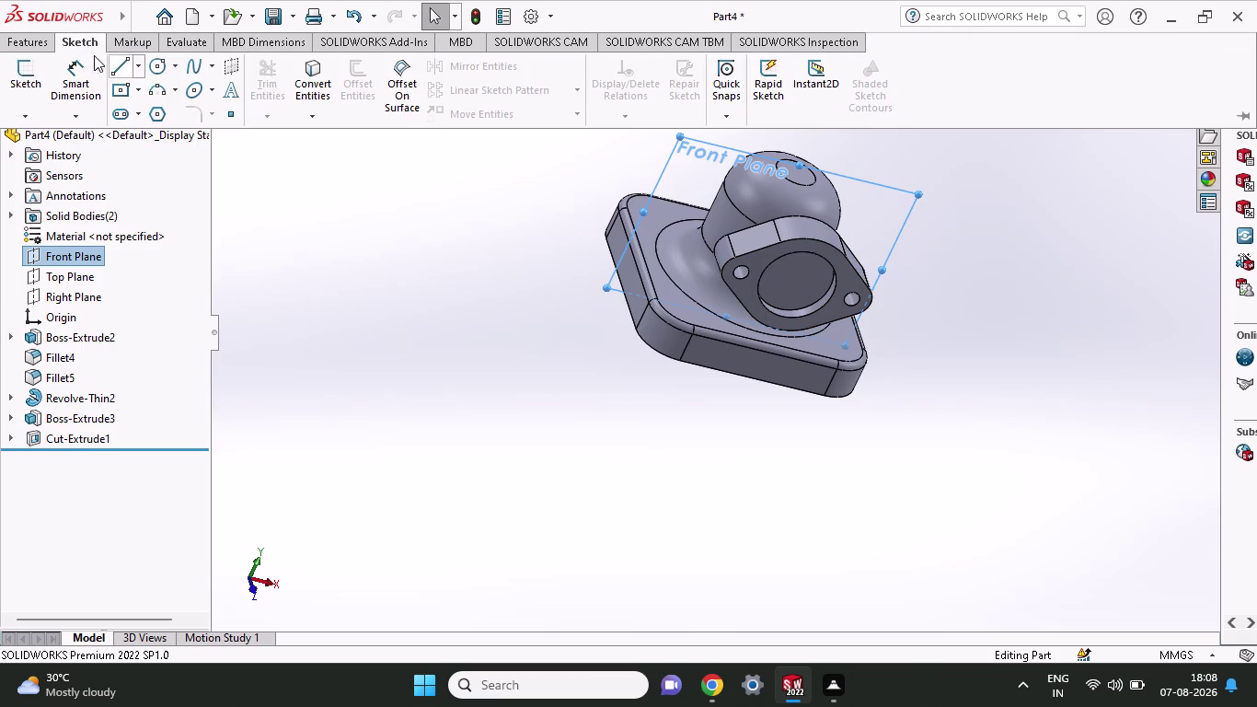
click(47, 46)
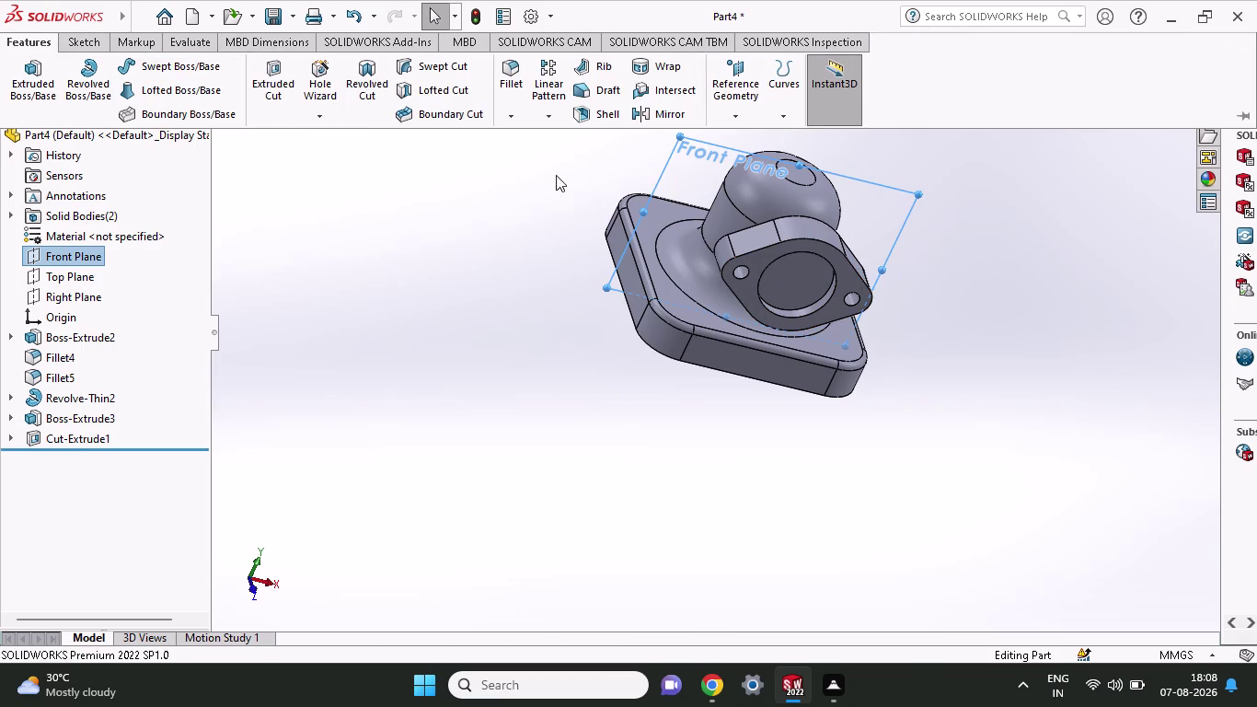
click(644, 118)
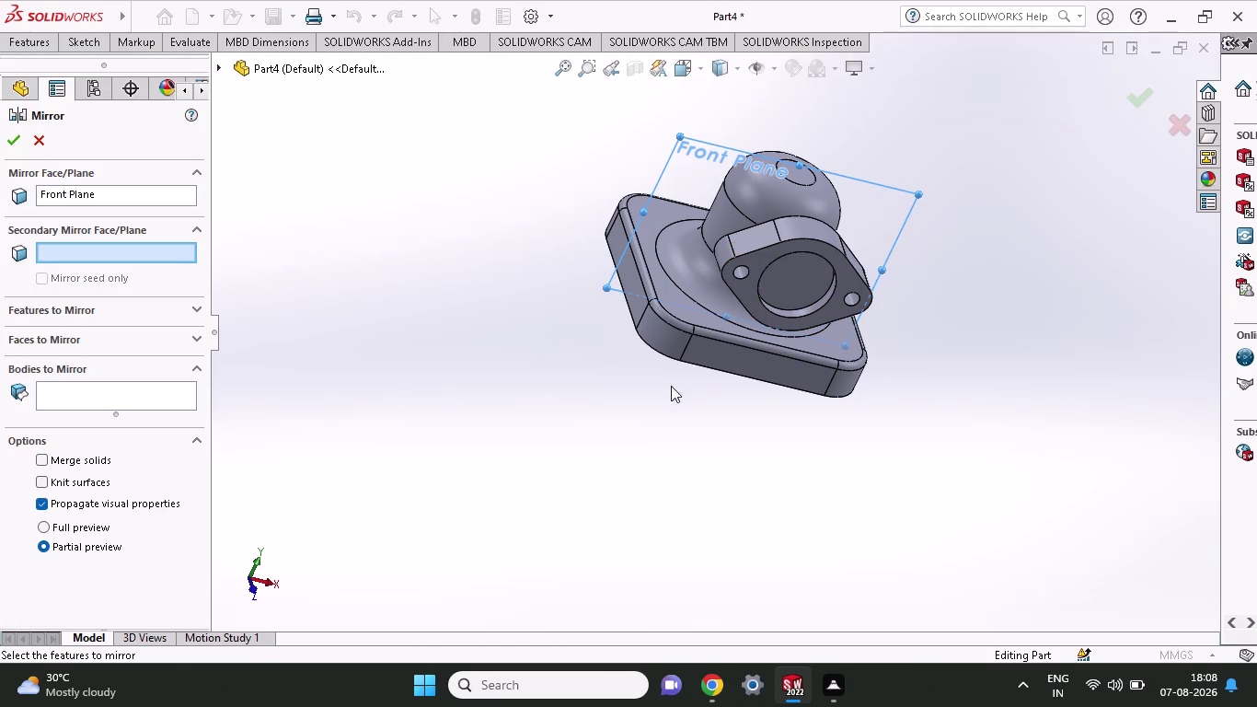
middle_drag(629, 412, 678, 446)
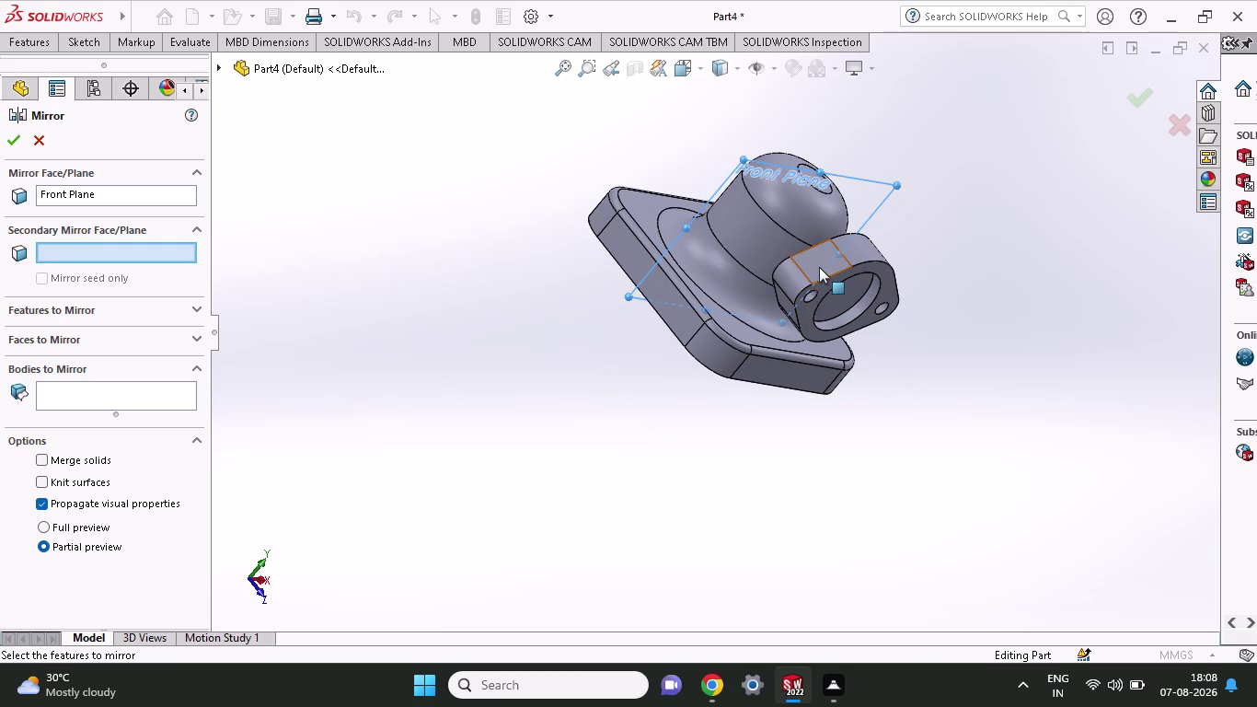
click(798, 275)
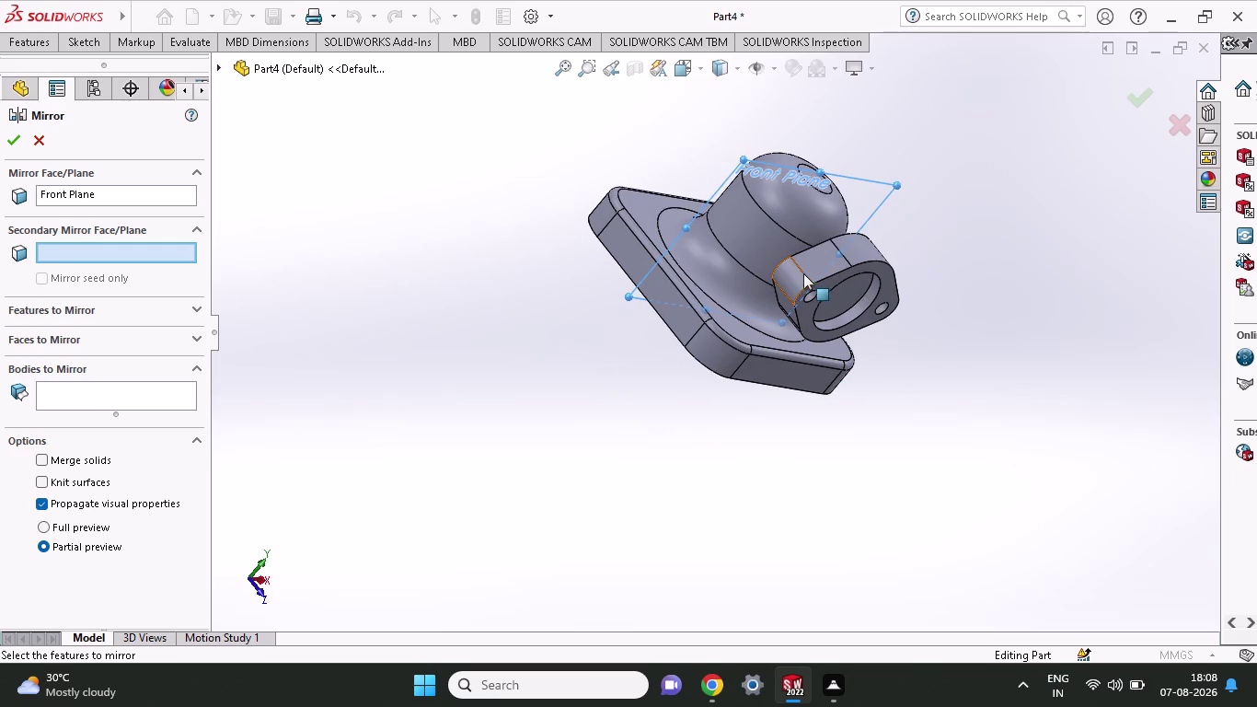
click(810, 270)
Add the Cut-Extrude1 flange body to Bodies to Mirror and tick Mirror seed only.
click(823, 289)
click(856, 260)
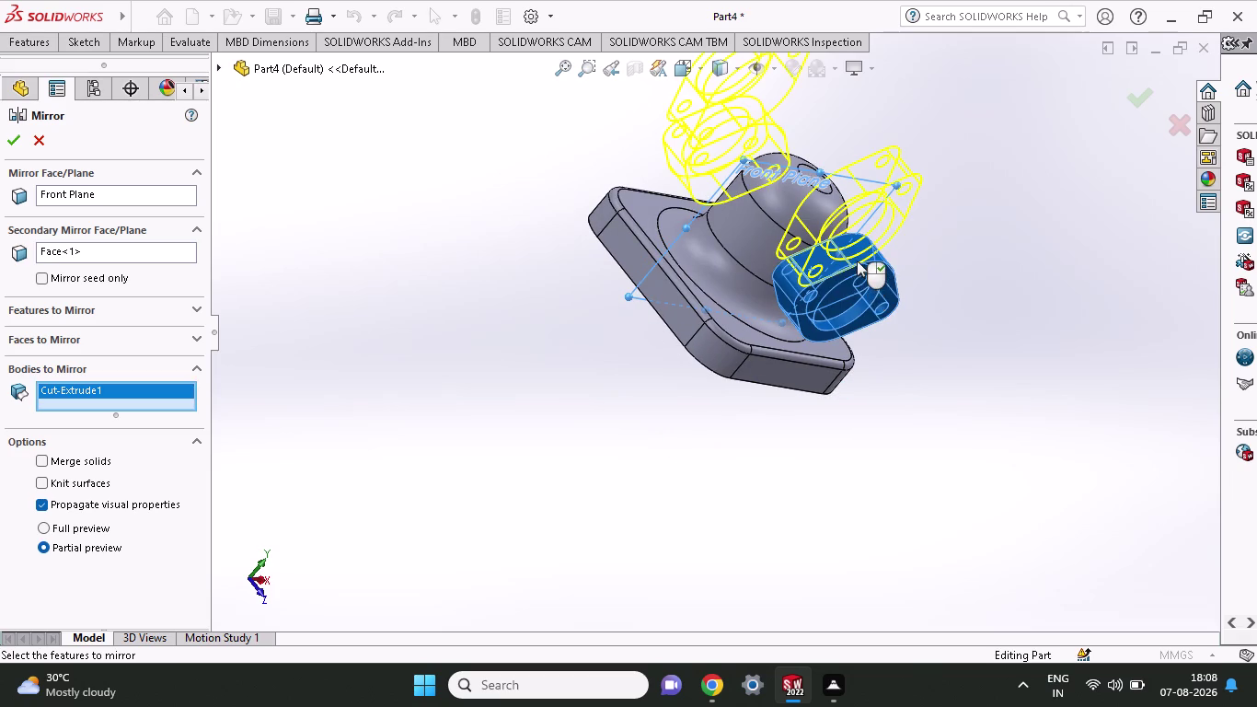
click(869, 257)
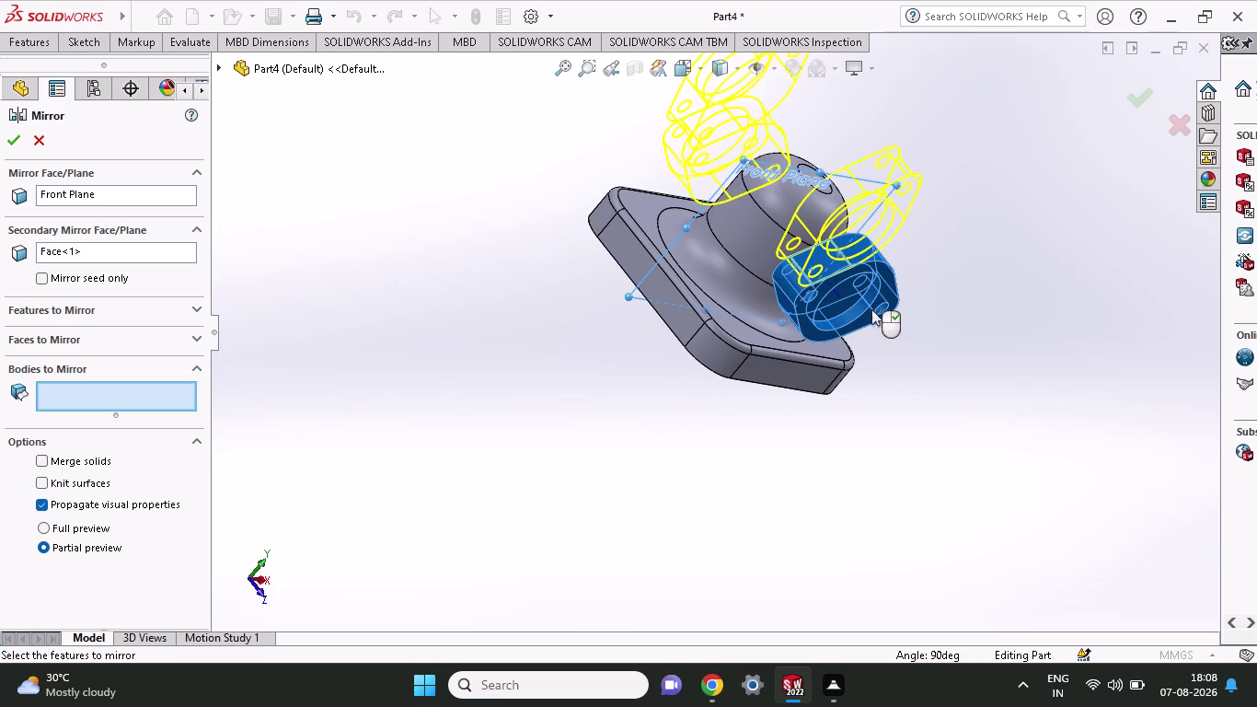
click(791, 305)
click(793, 293)
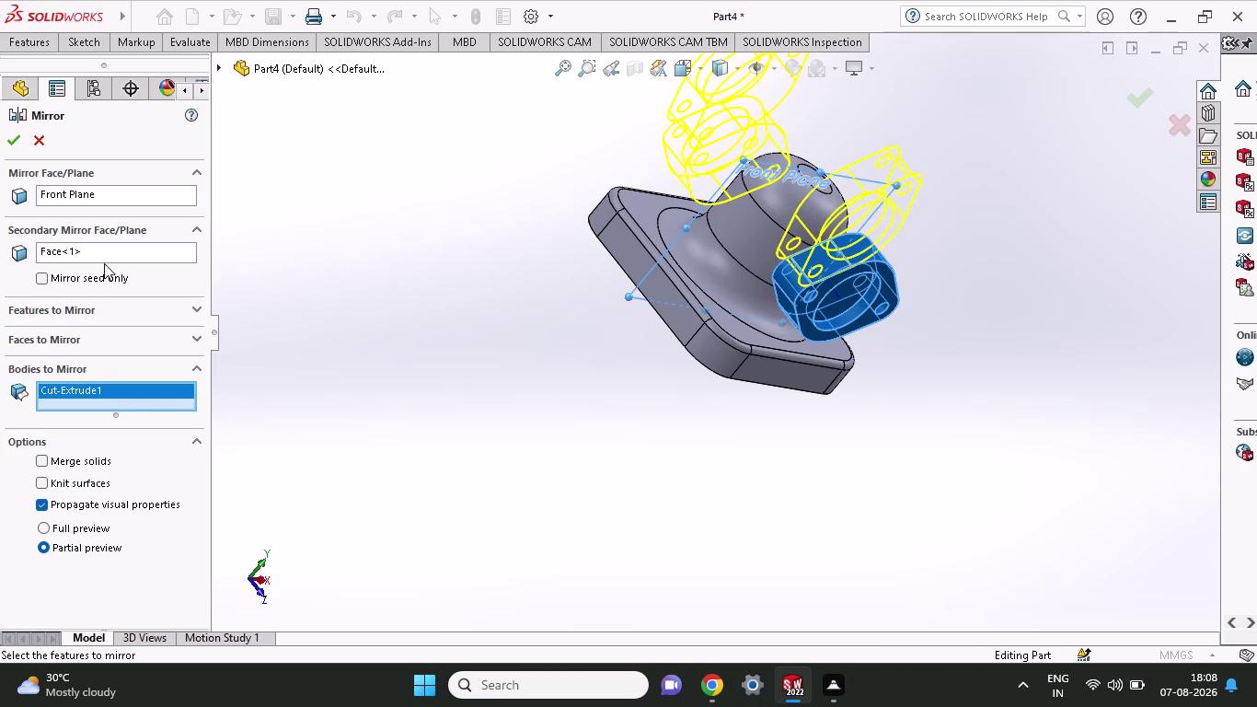
click(43, 280)
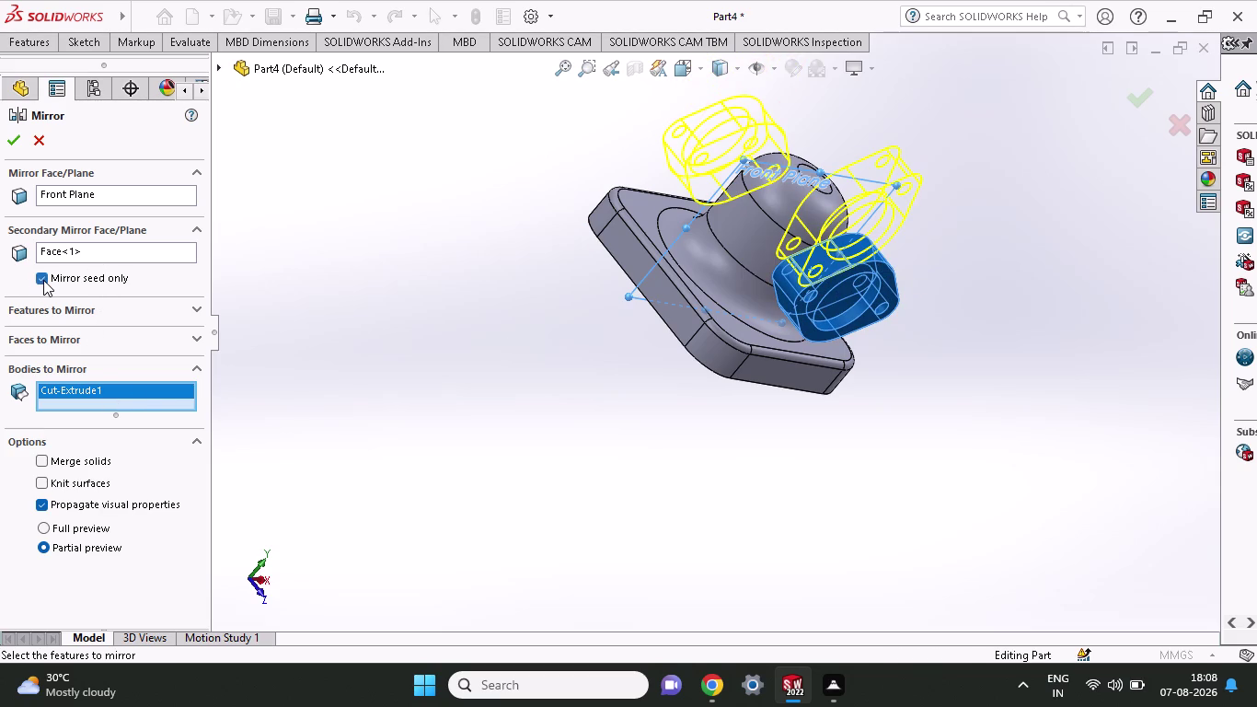
click(364, 342)
click(38, 145)
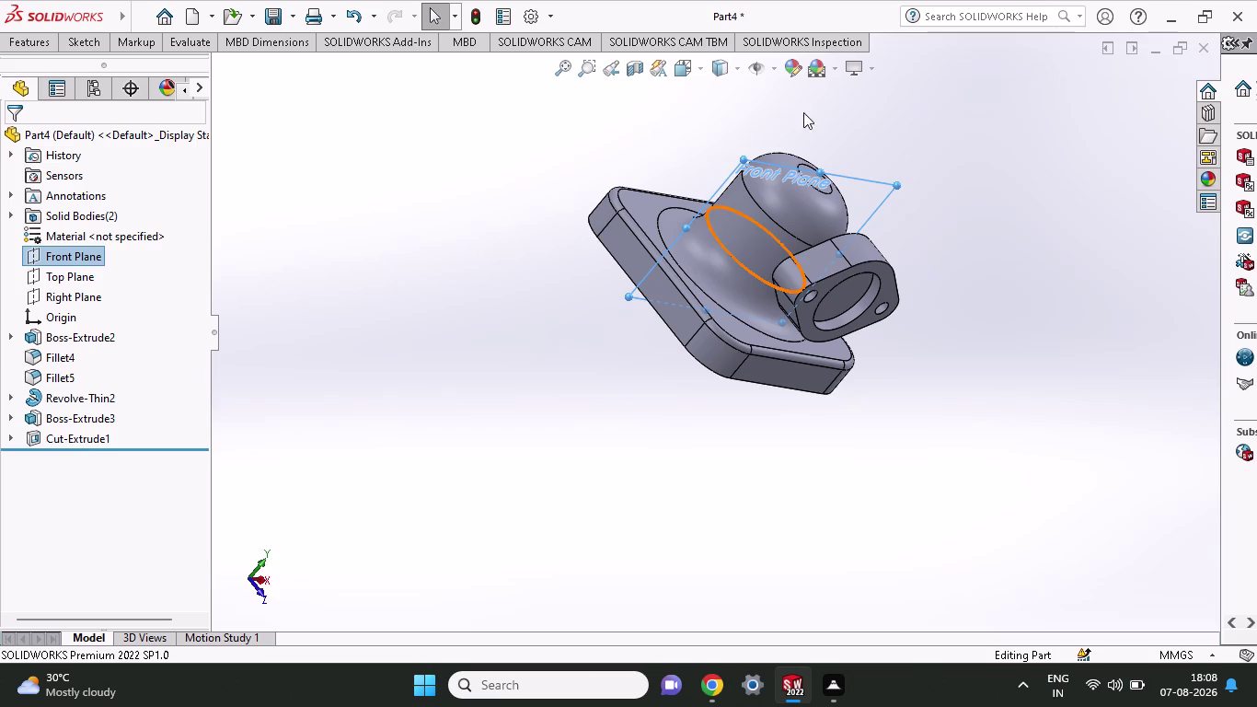
Start a new Mirror from the Features tab with Front Plane preselected.
click(82, 50)
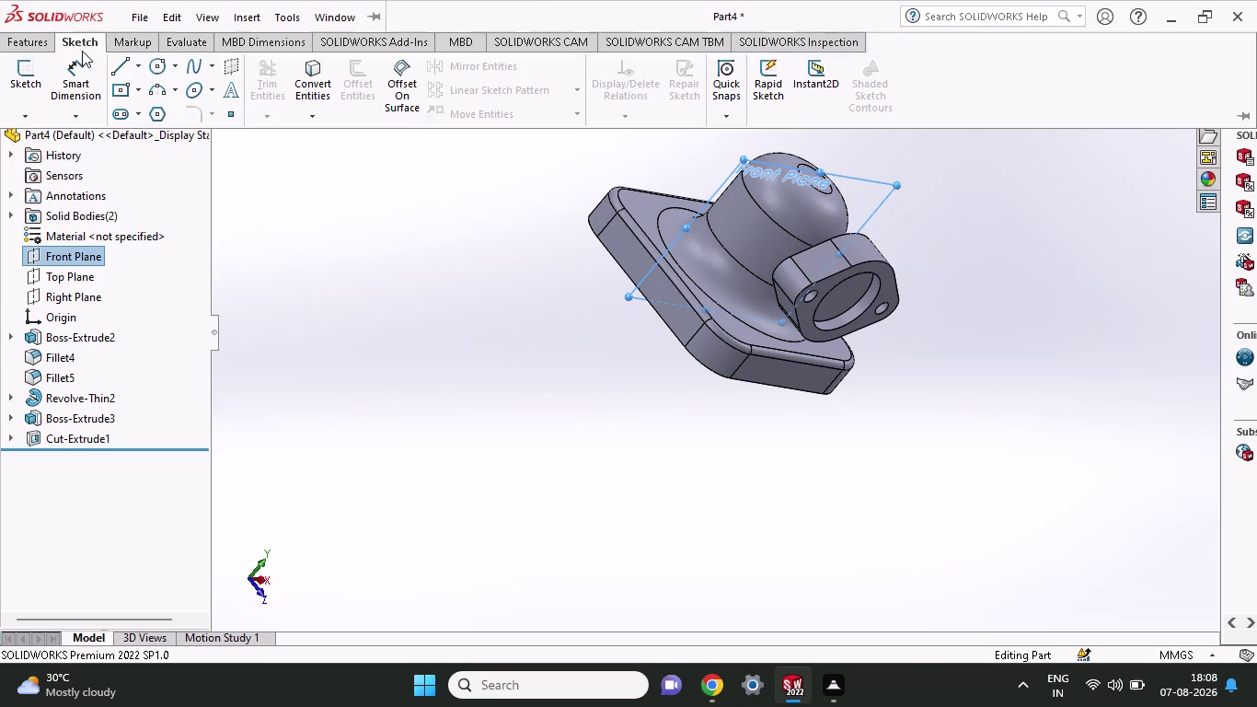
click(5, 41)
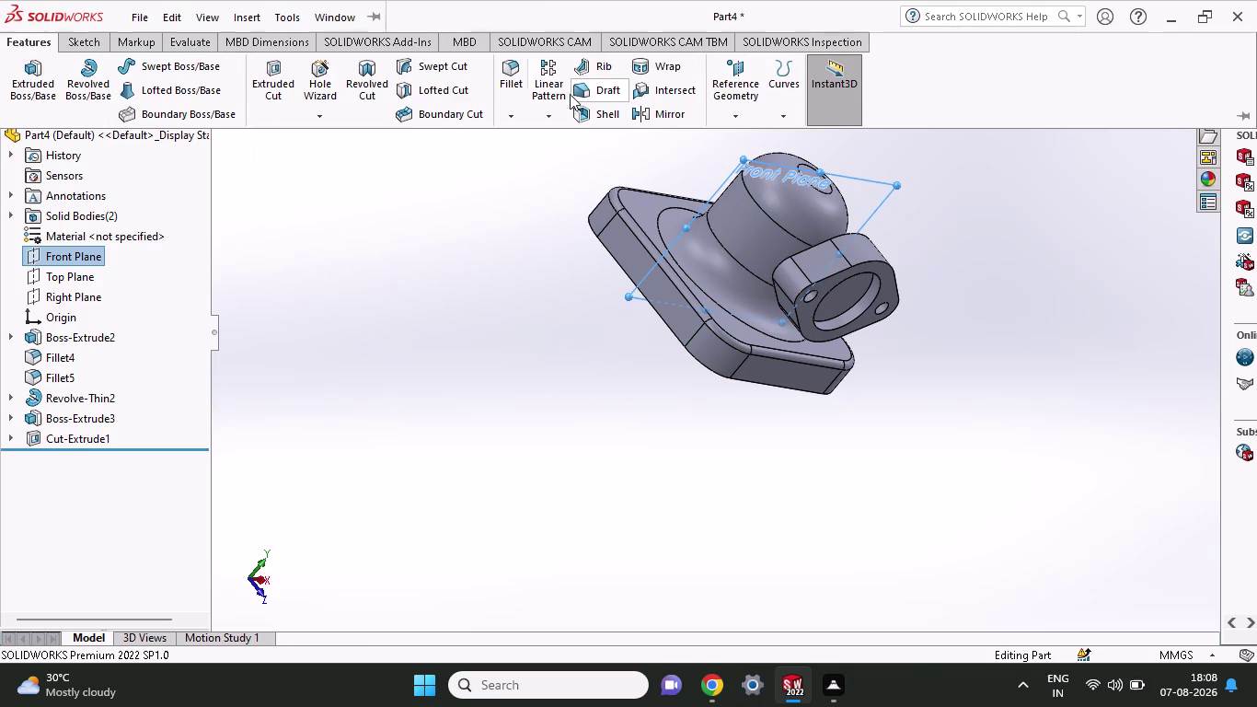
click(640, 116)
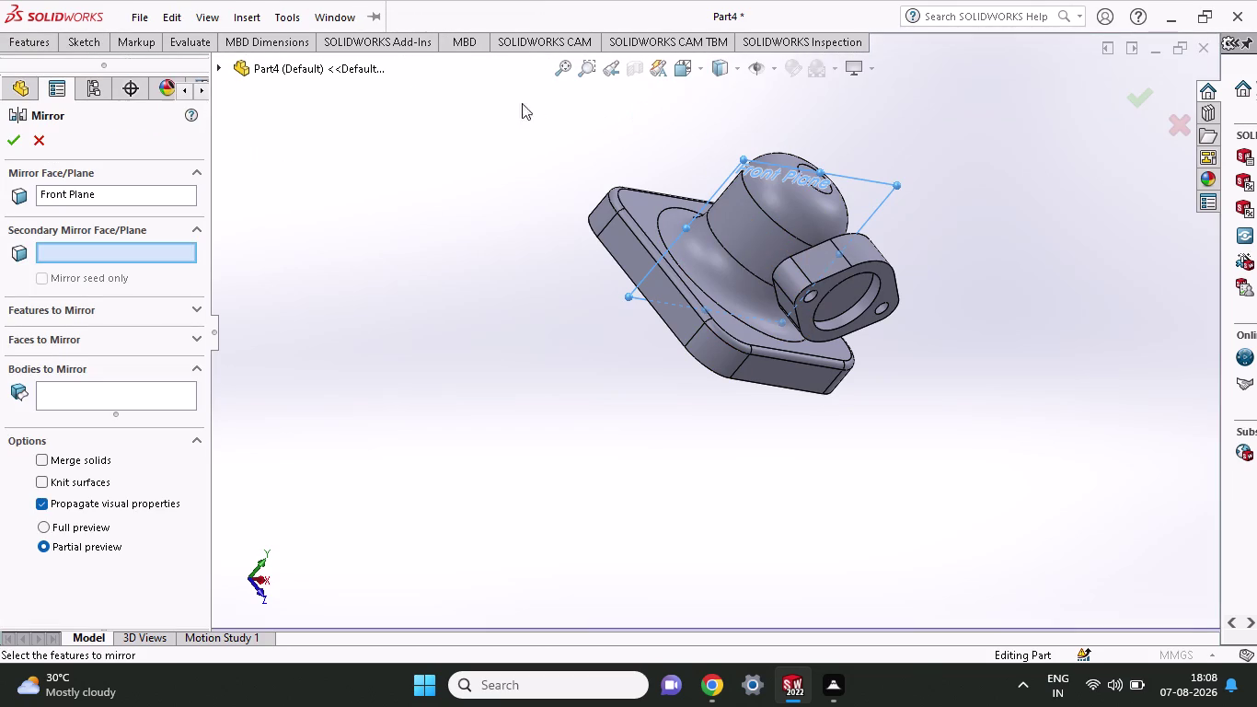
Box-select a flange face as secondary face, add Cut-Extrude1, and tick Mirror seed only.
click(403, 64)
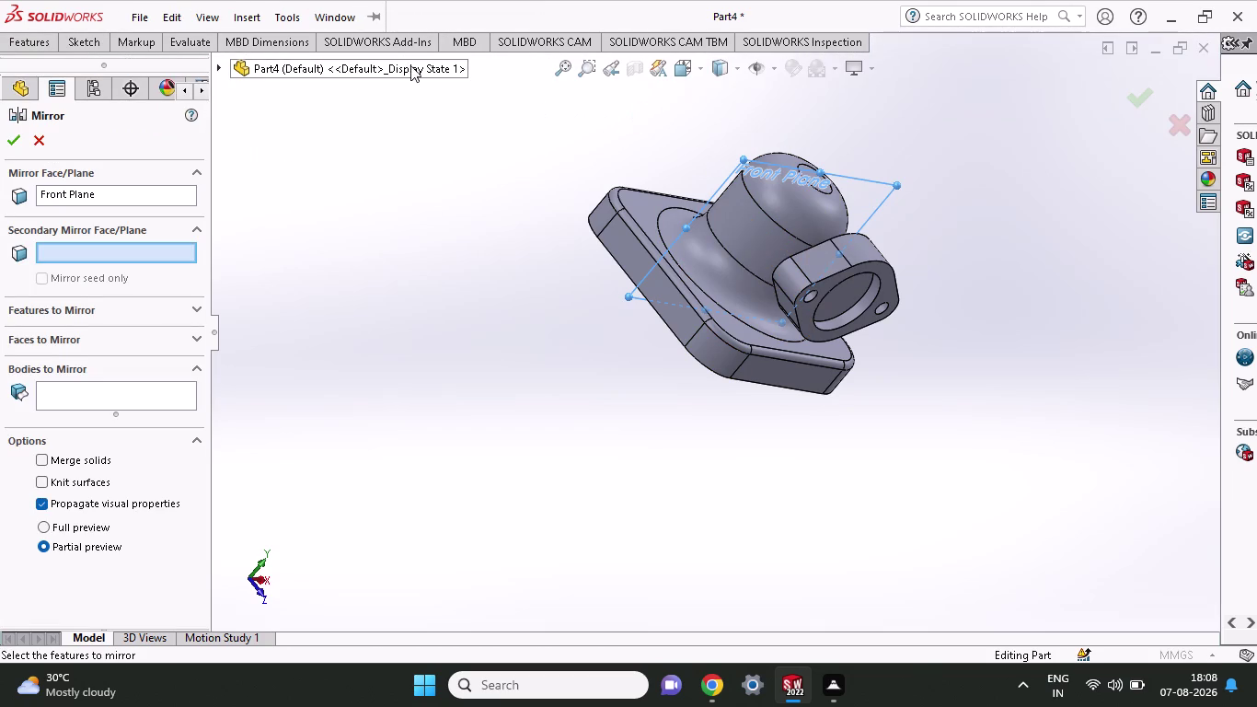
click(422, 69)
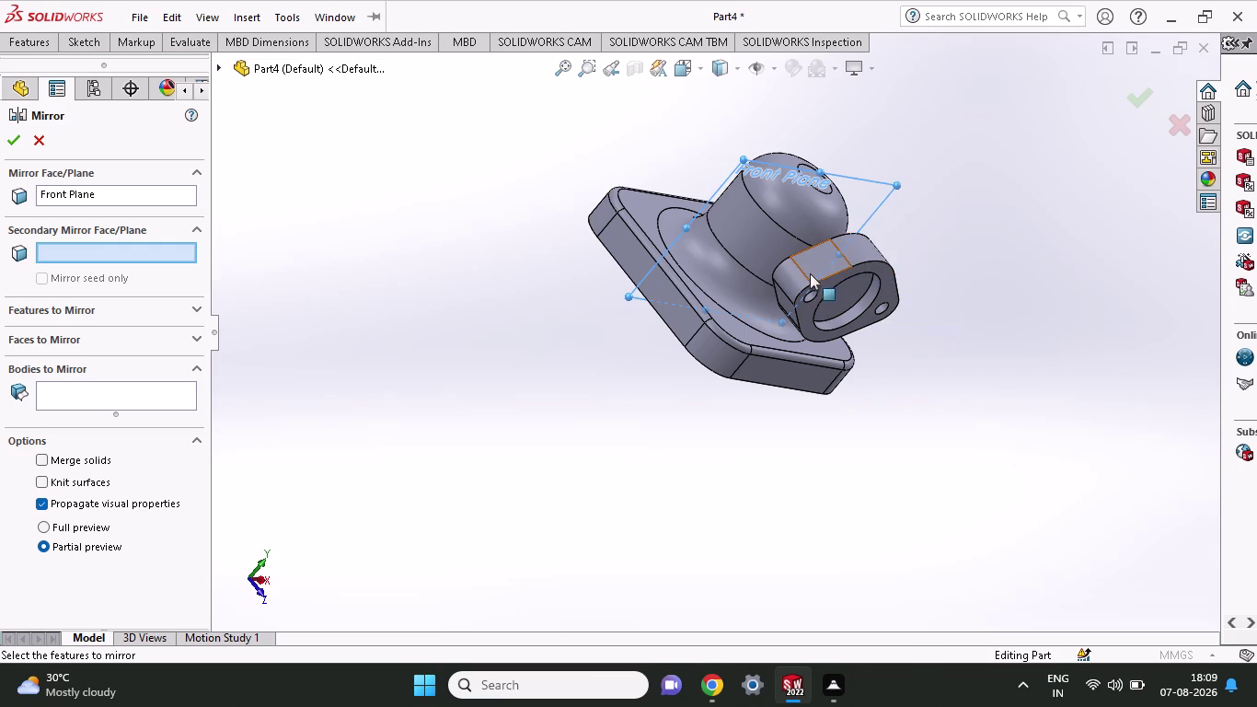
drag(926, 337, 776, 308)
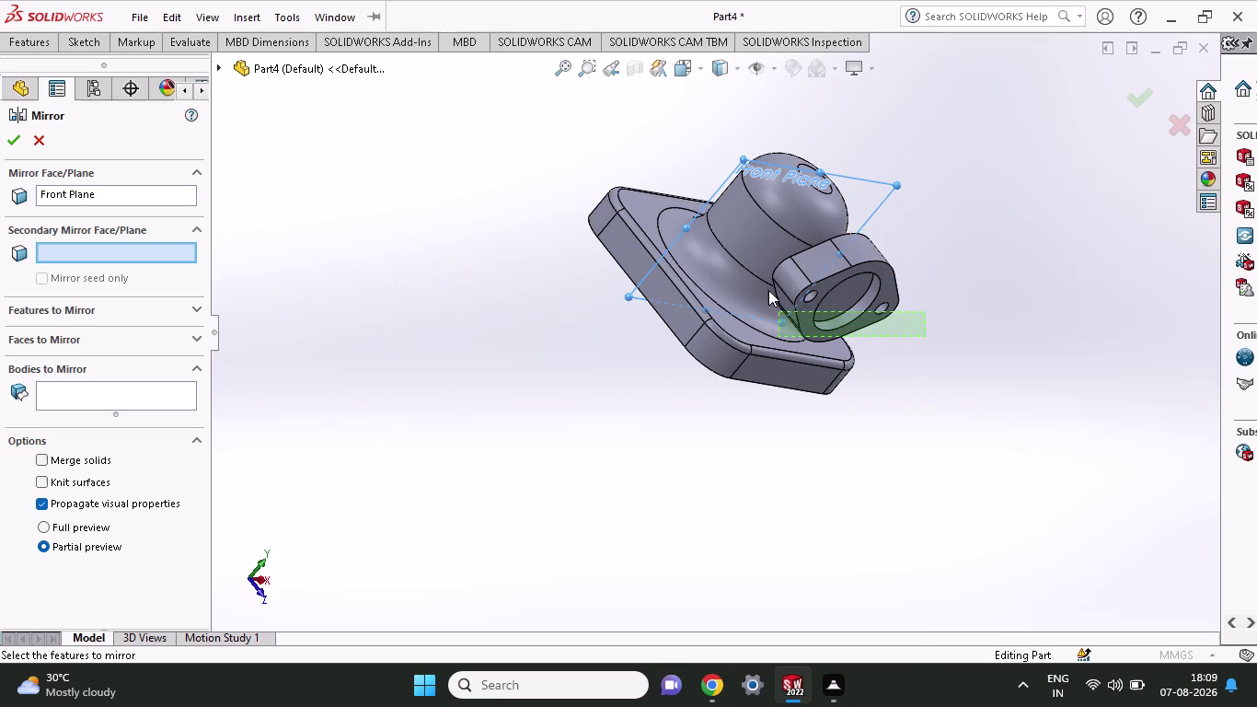
drag(776, 308, 764, 247)
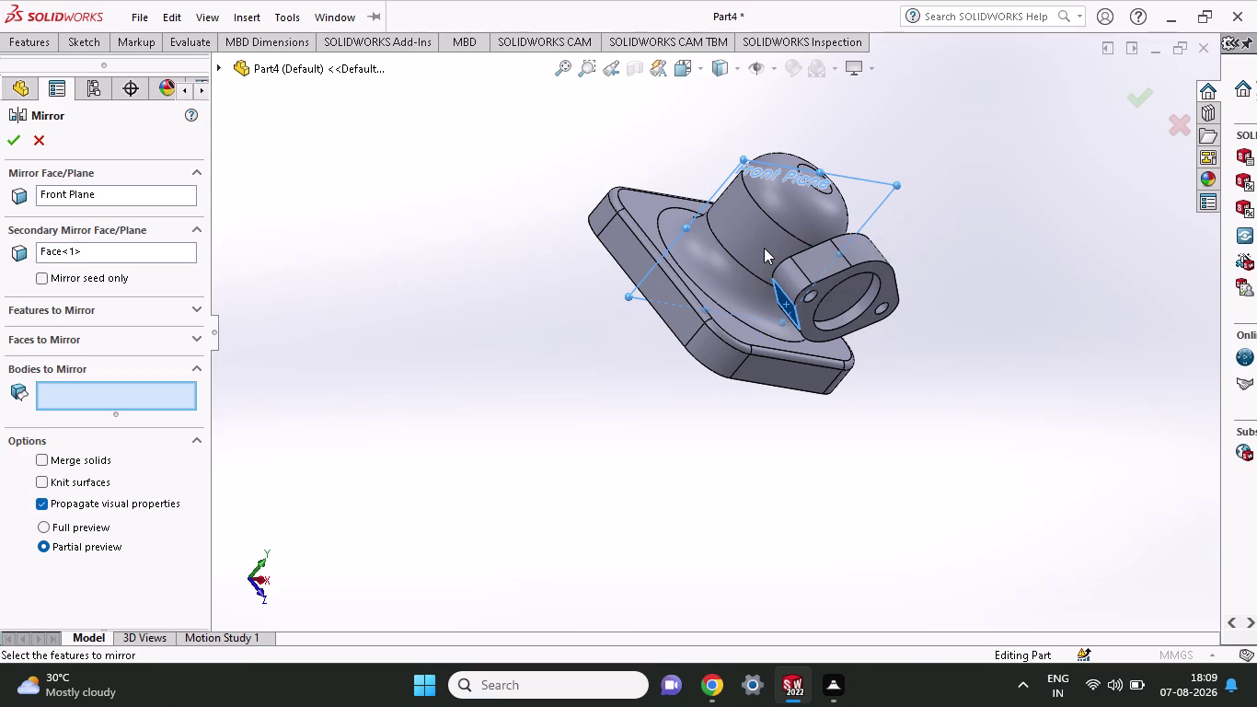
click(824, 261)
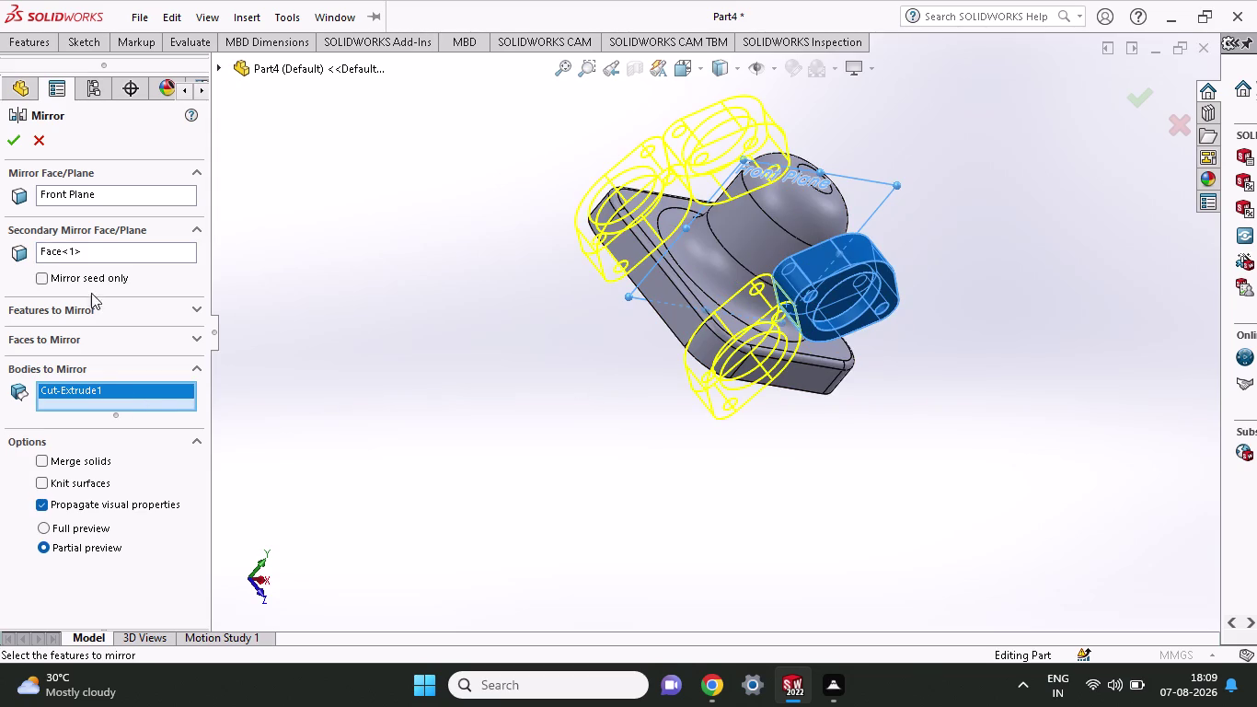
click(47, 282)
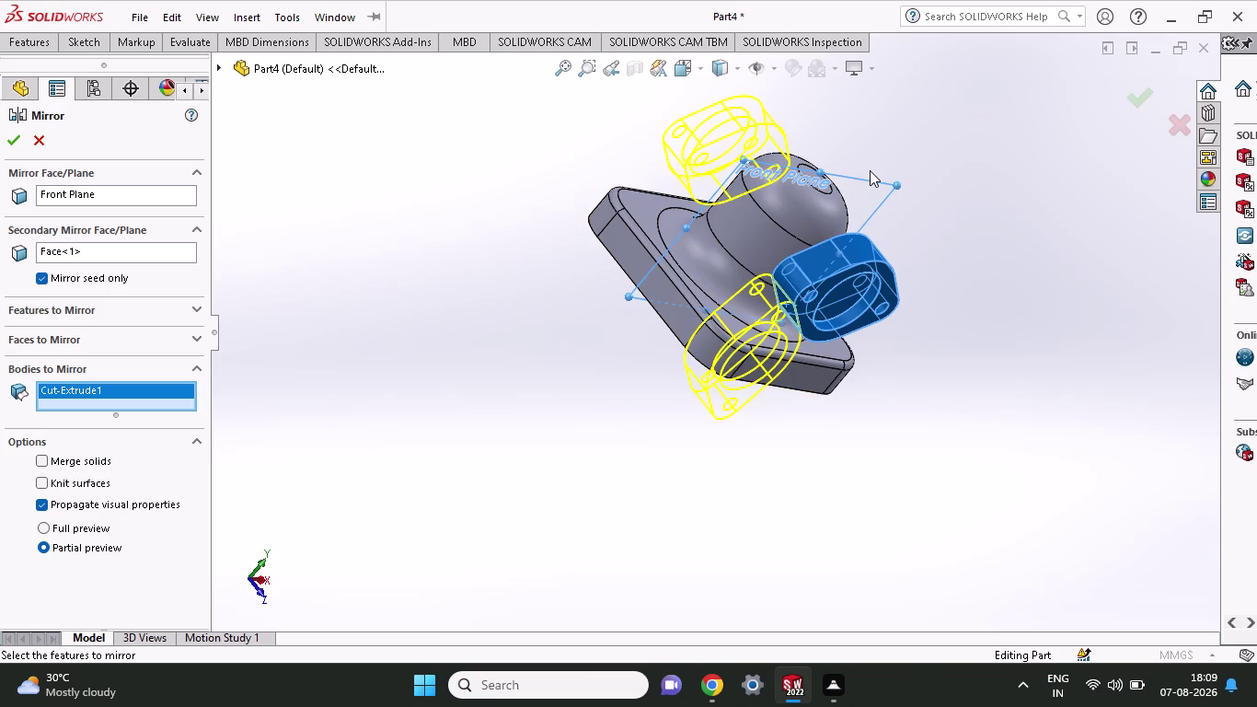
Switch the secondary face to Face<2>, clear the body, and cancel the mirror.
middle_drag(535, 411, 571, 502)
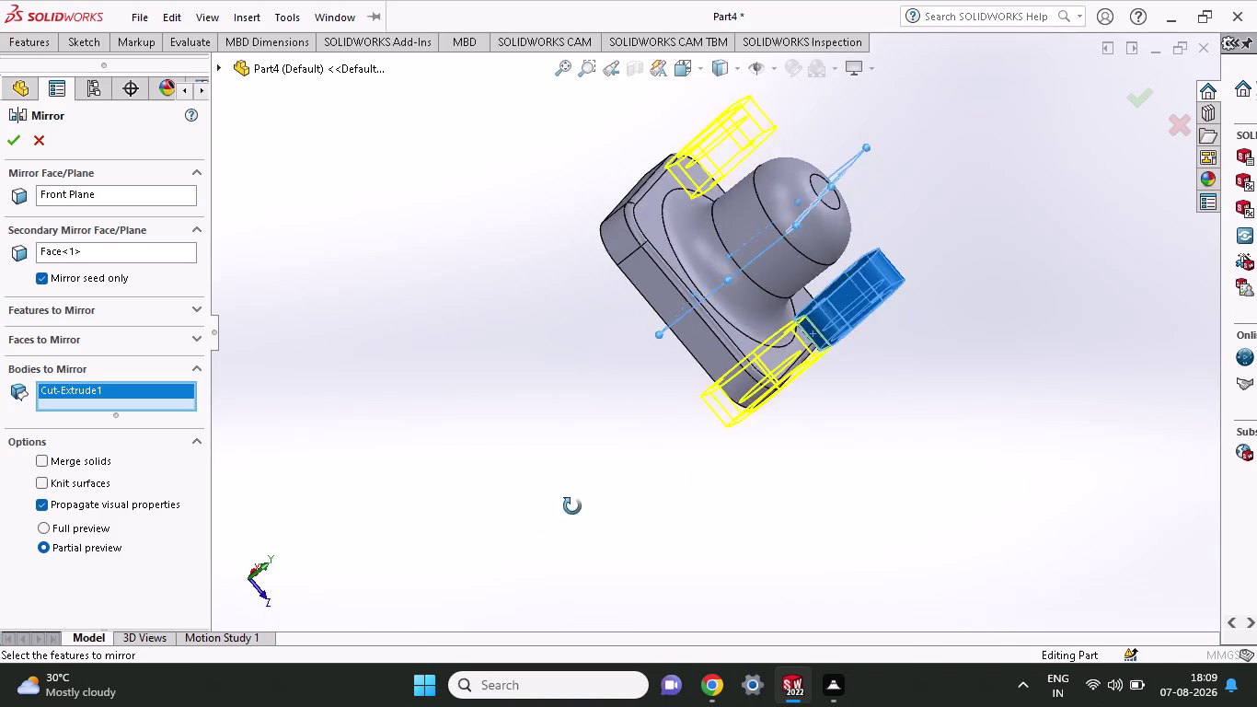
middle_drag(571, 501, 573, 497)
click(90, 252)
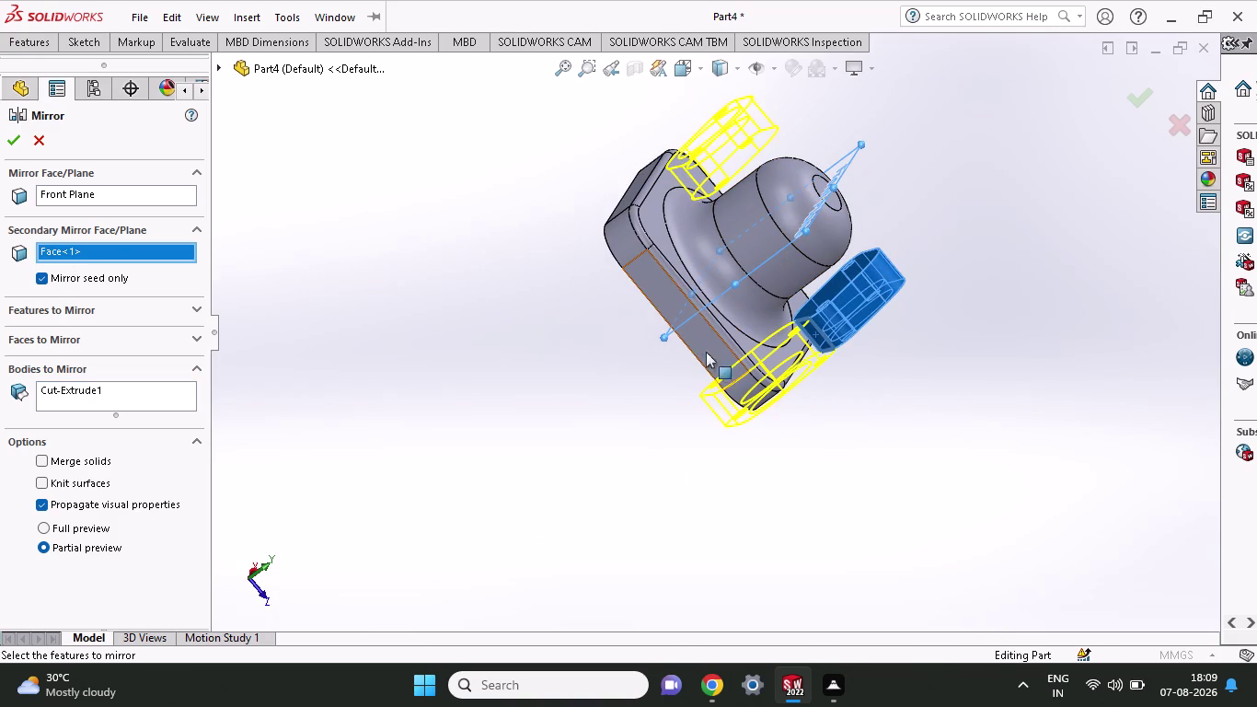
click(760, 382)
click(844, 309)
click(826, 326)
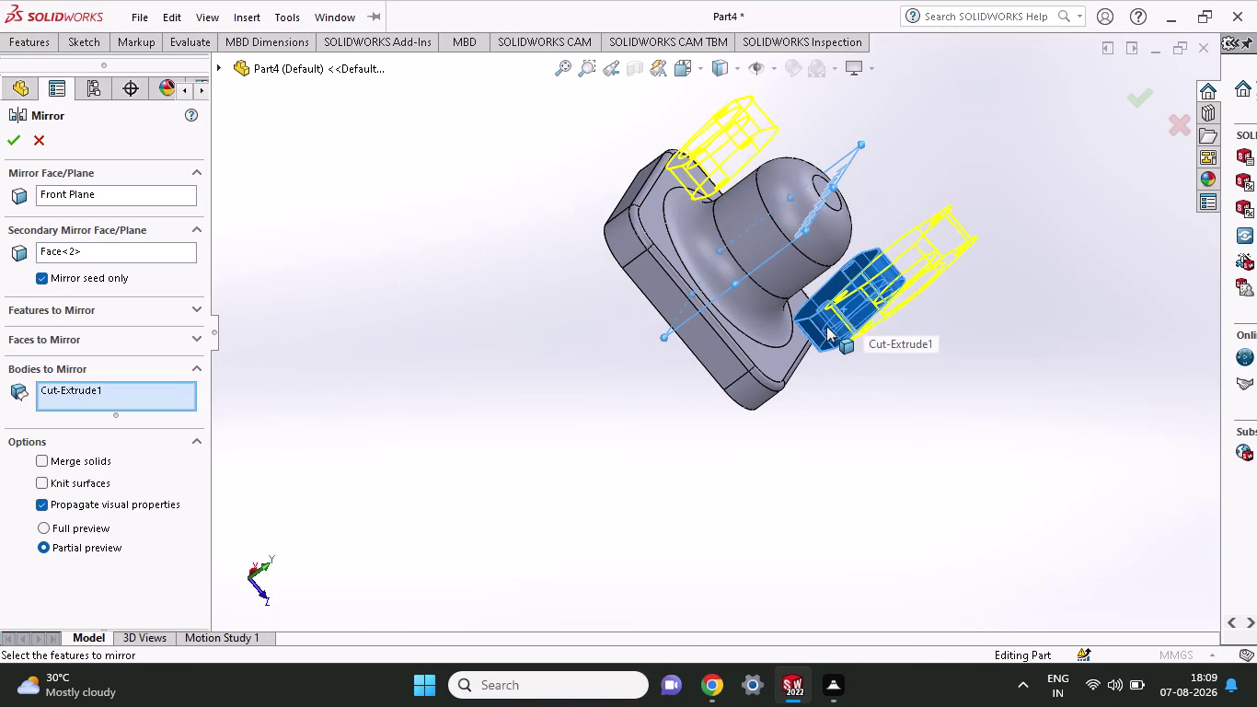
click(878, 279)
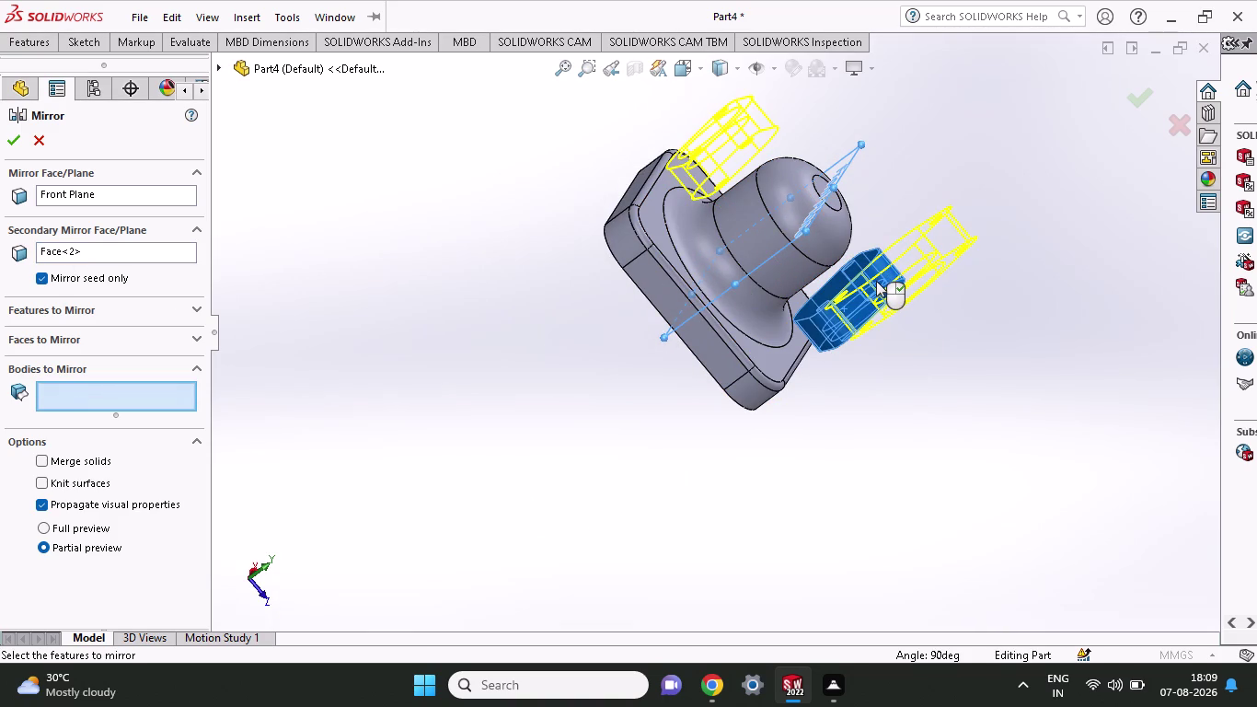
key(Escape)
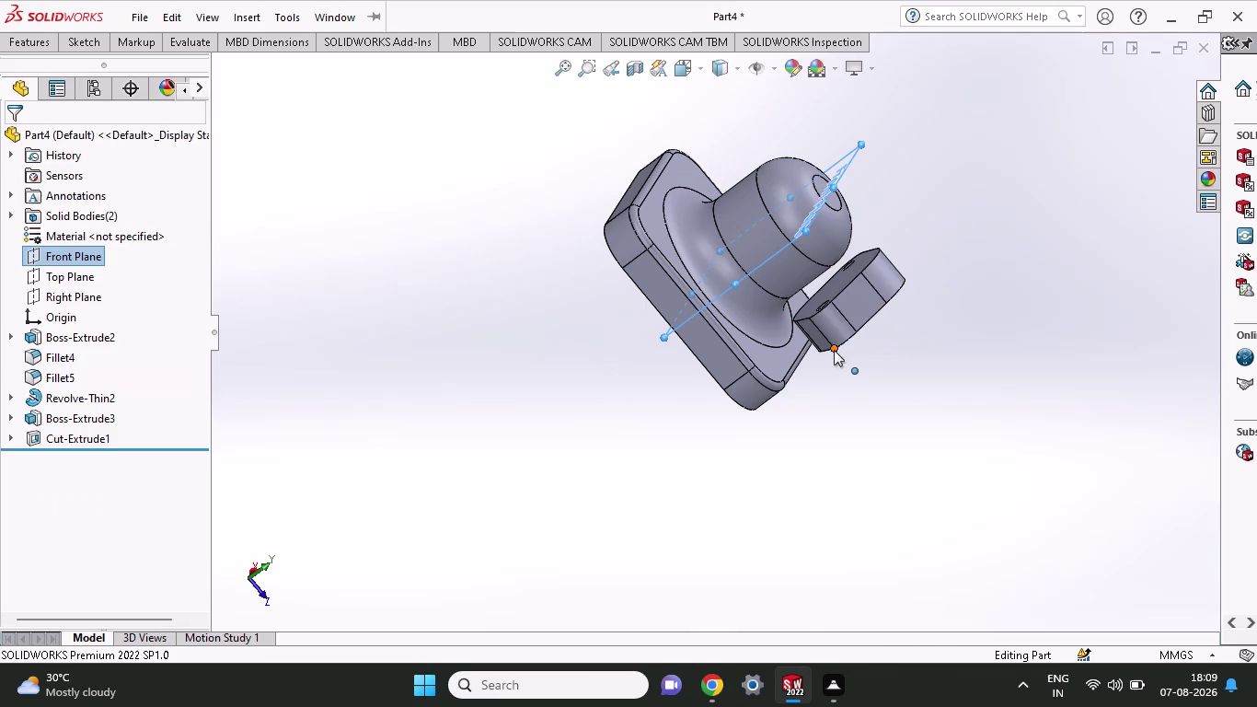
Dismiss the Boss-Extrude3 selection and orbit back to face the flange opening.
drag(835, 372, 916, 261)
key(Escape)
click(844, 307)
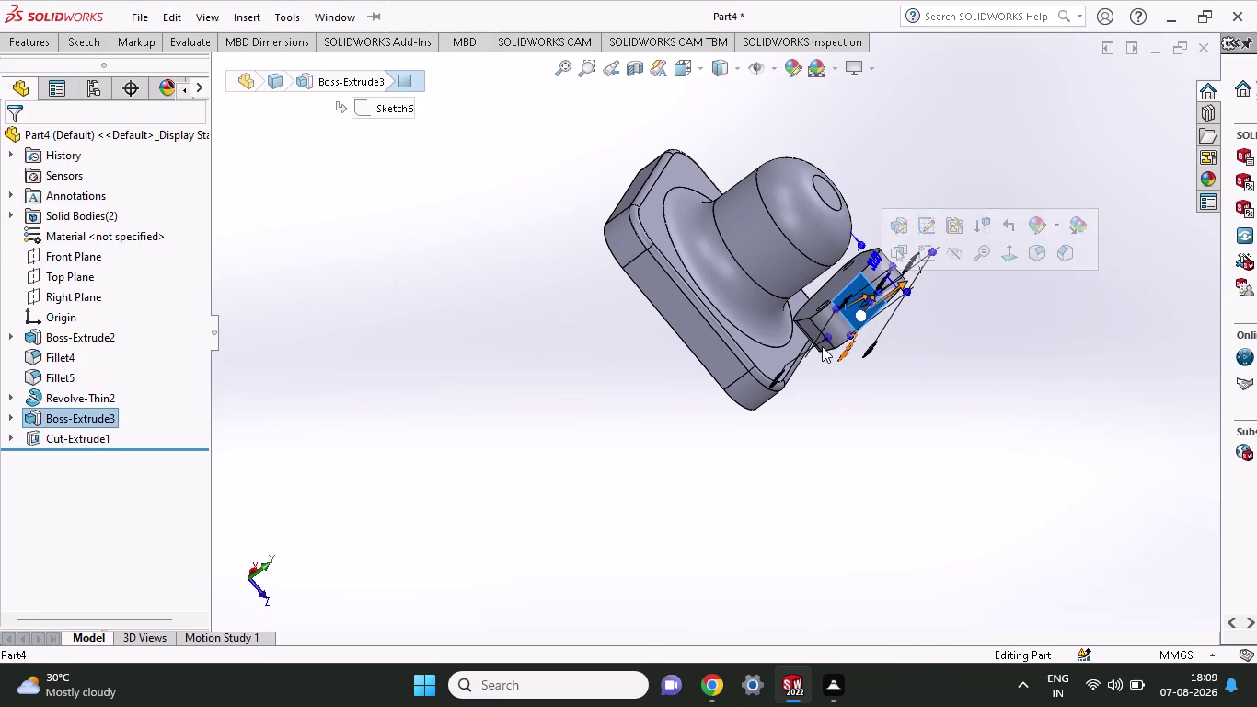
key(Escape)
key(Escape)
middle_drag(877, 354, 830, 319)
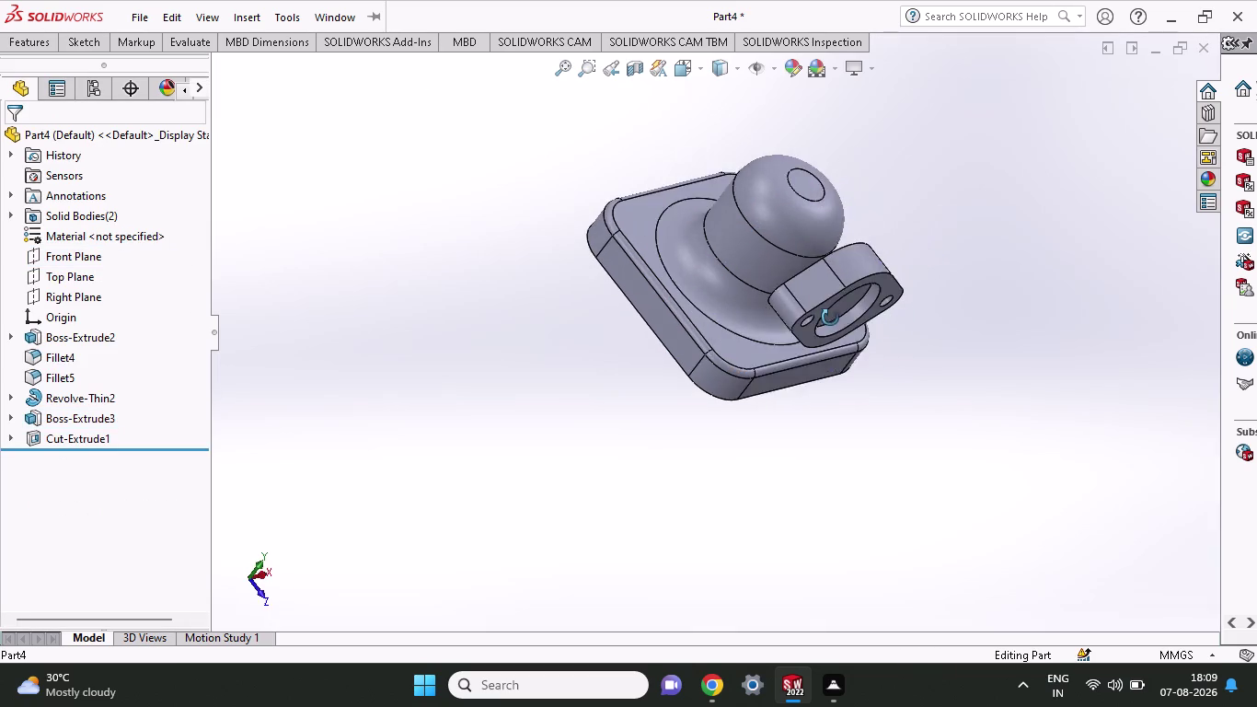
middle_drag(830, 319, 825, 283)
Start another mirror and box-select around the flange geometry.
click(42, 43)
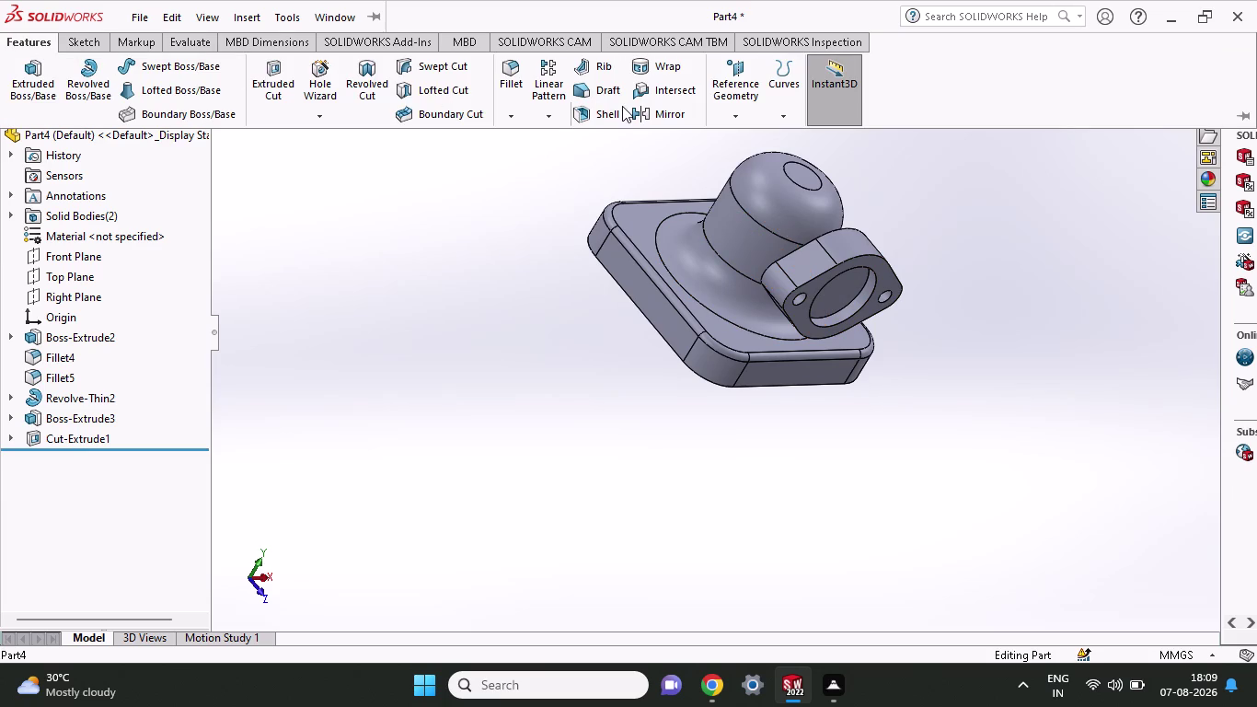
click(636, 108)
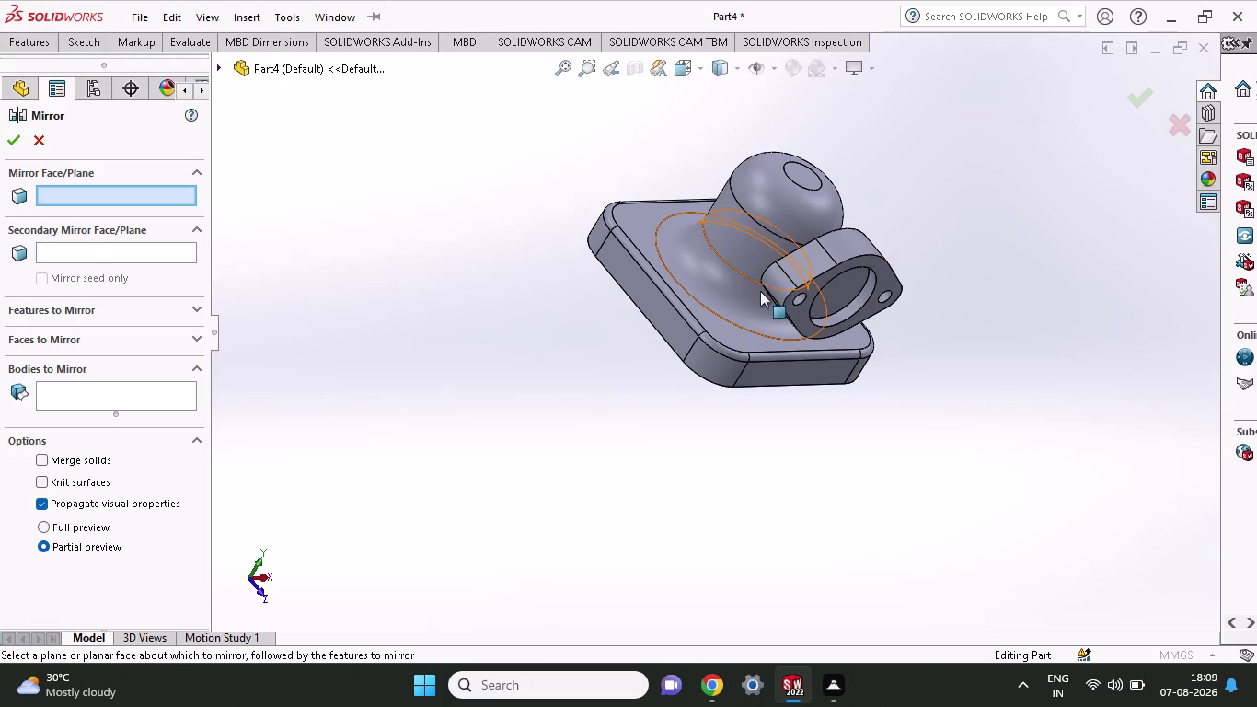
drag(959, 311, 834, 317)
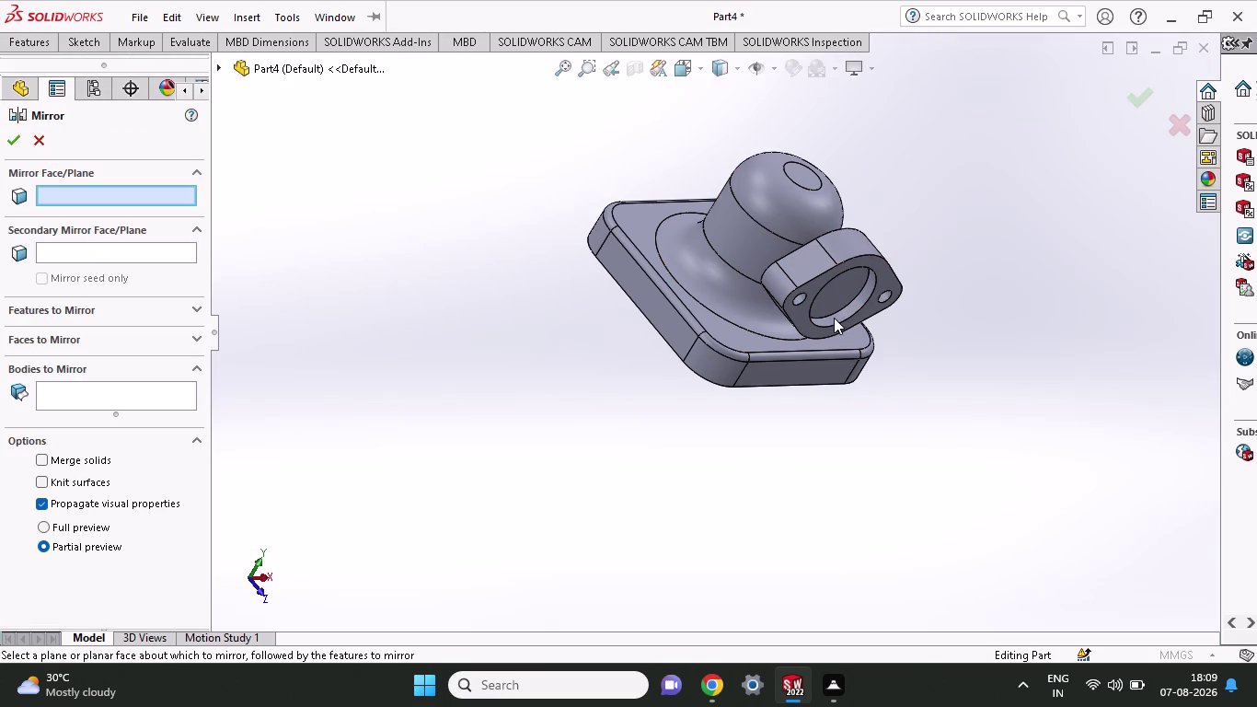
drag(835, 317, 834, 318)
drag(892, 317, 852, 257)
drag(913, 284, 910, 288)
drag(911, 288, 860, 224)
click(872, 261)
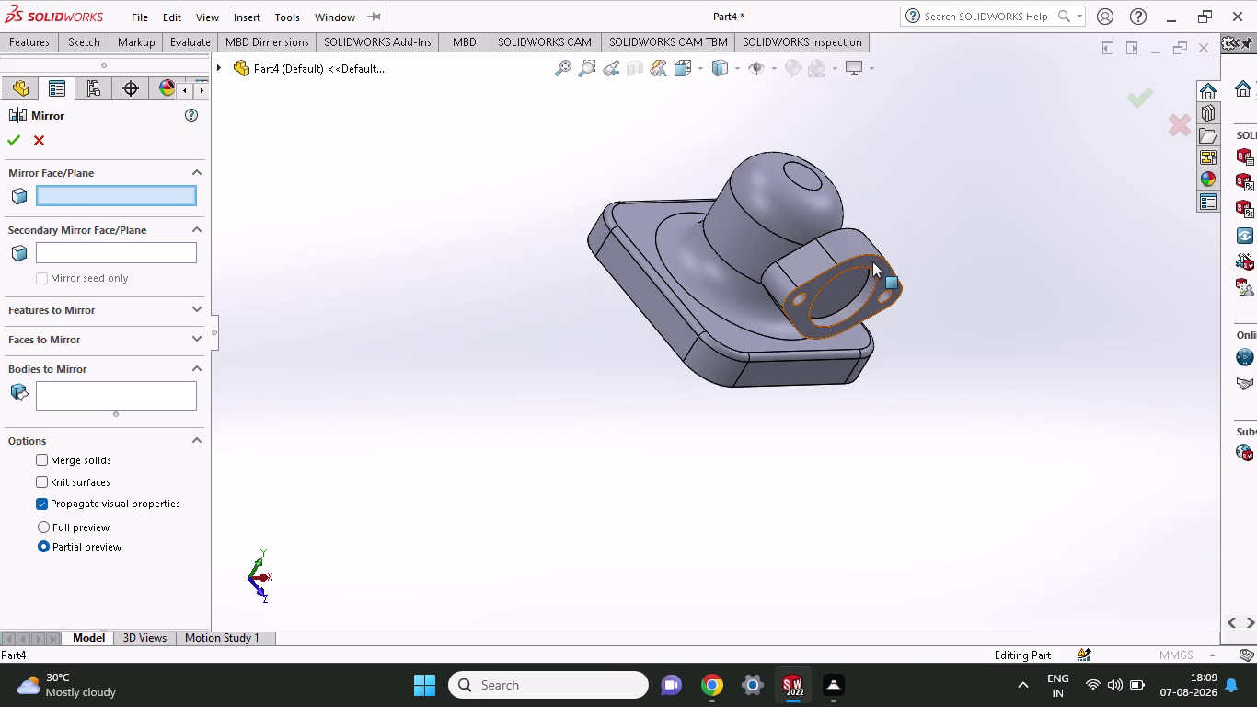
Pick the flange's front face and body for the mirror, then cancel it.
click(855, 249)
click(836, 248)
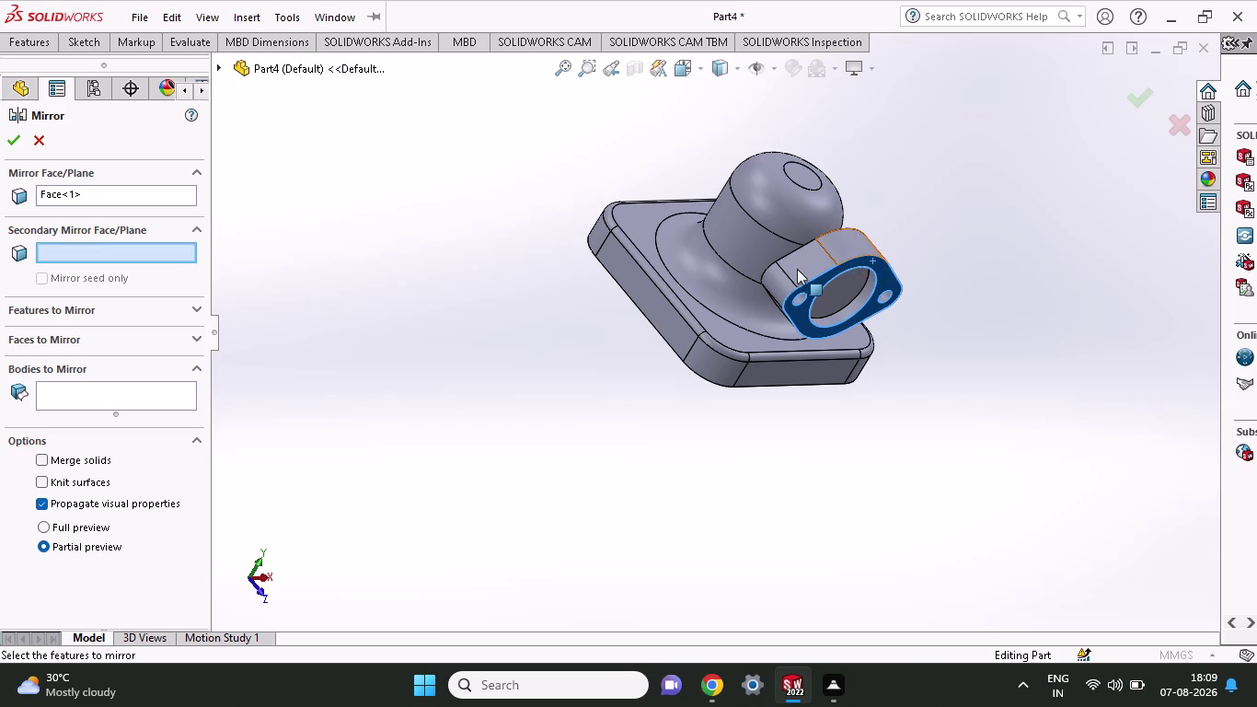
click(797, 269)
click(806, 272)
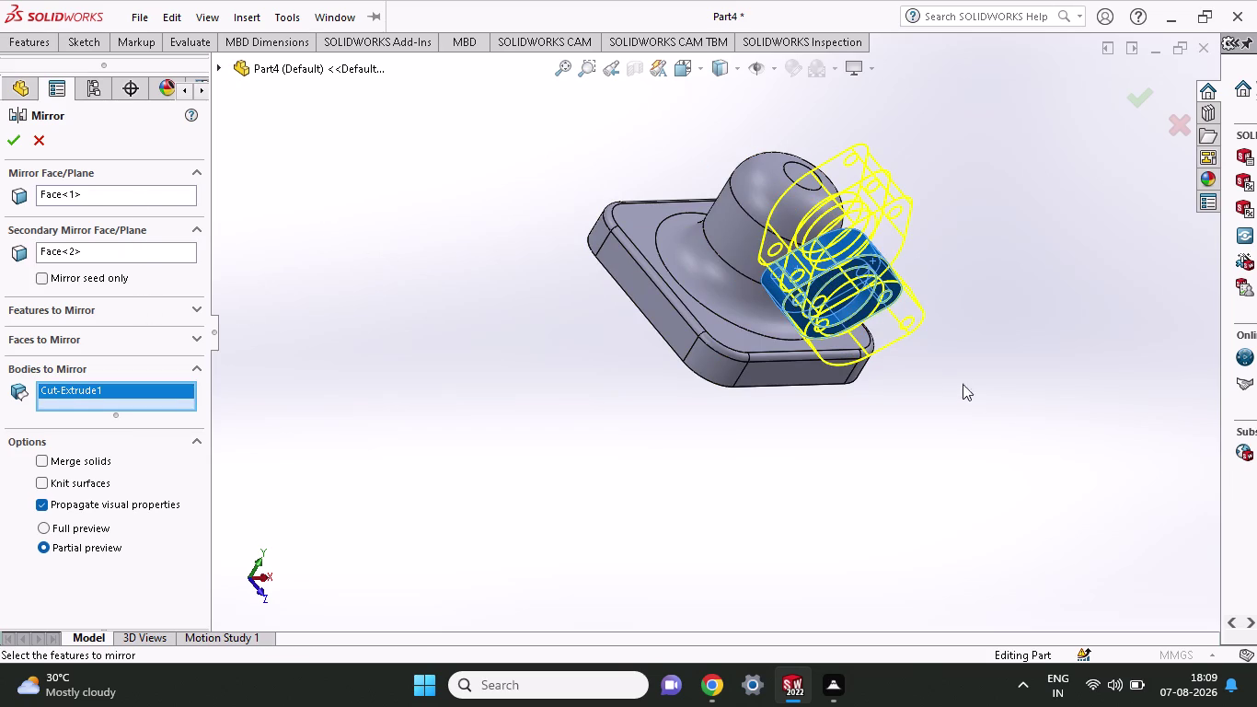
key(Escape)
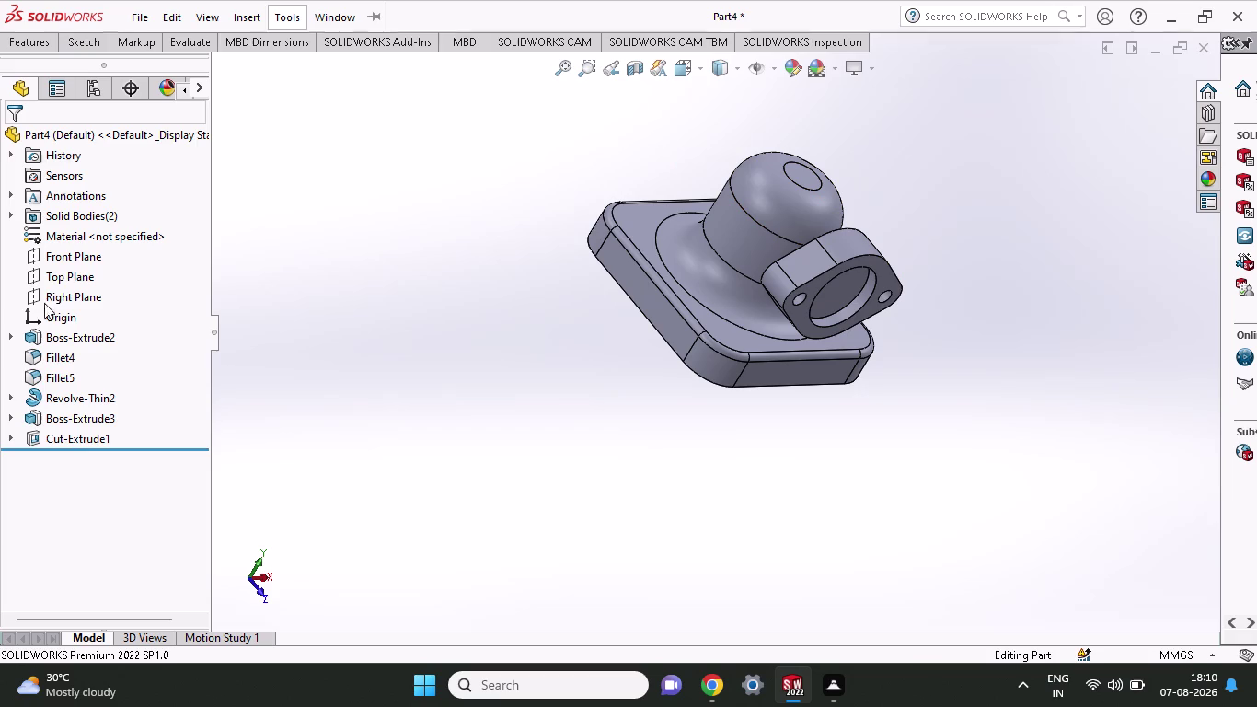
Start a Mirror about the Front Plane and expand the flyout feature tree.
click(54, 269)
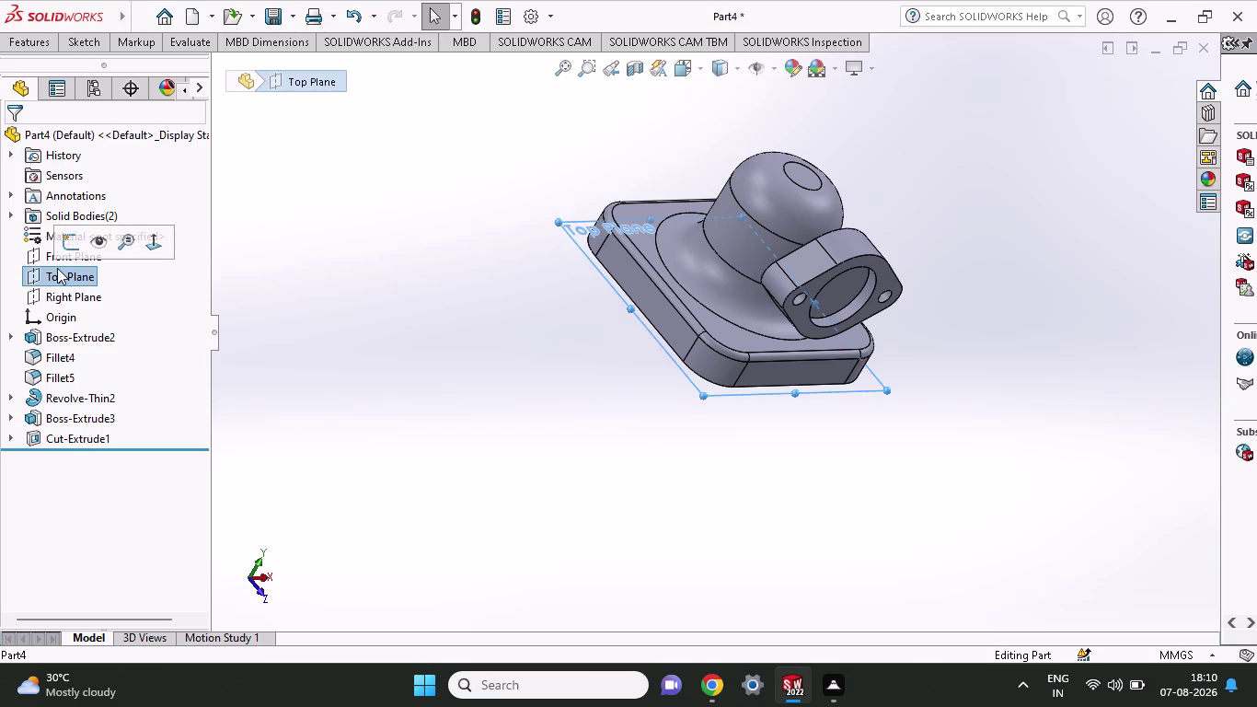
click(51, 262)
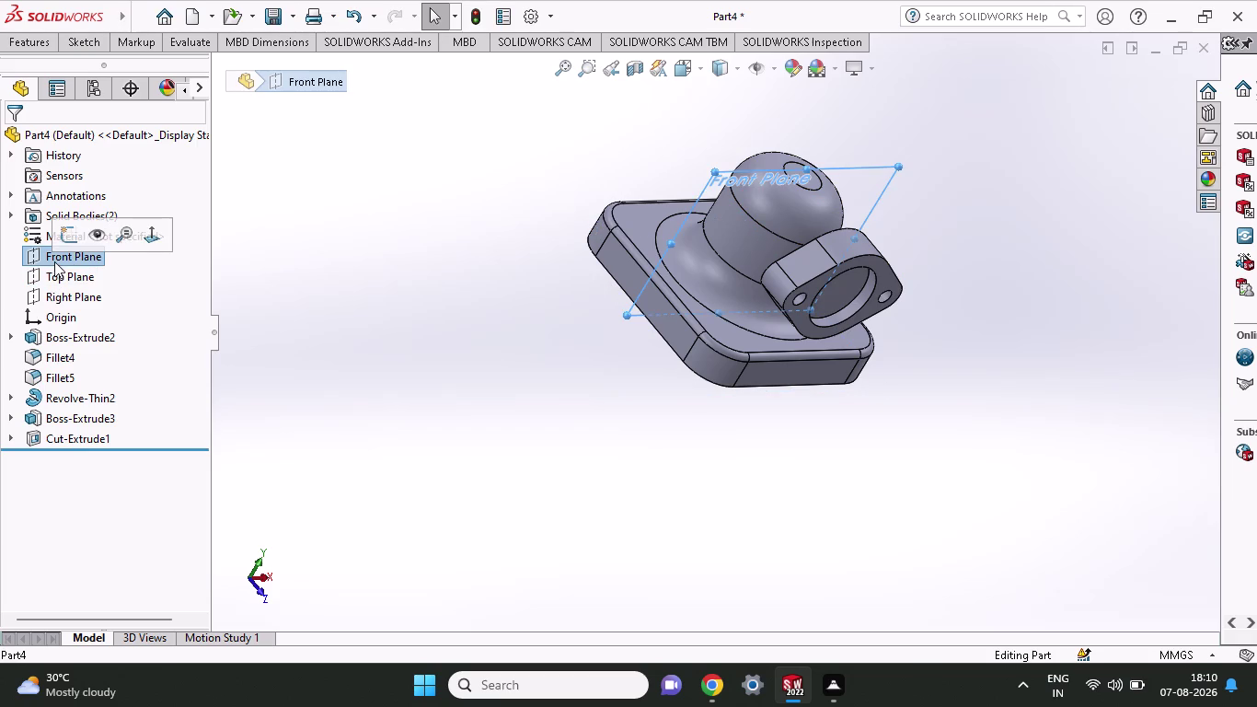
click(31, 46)
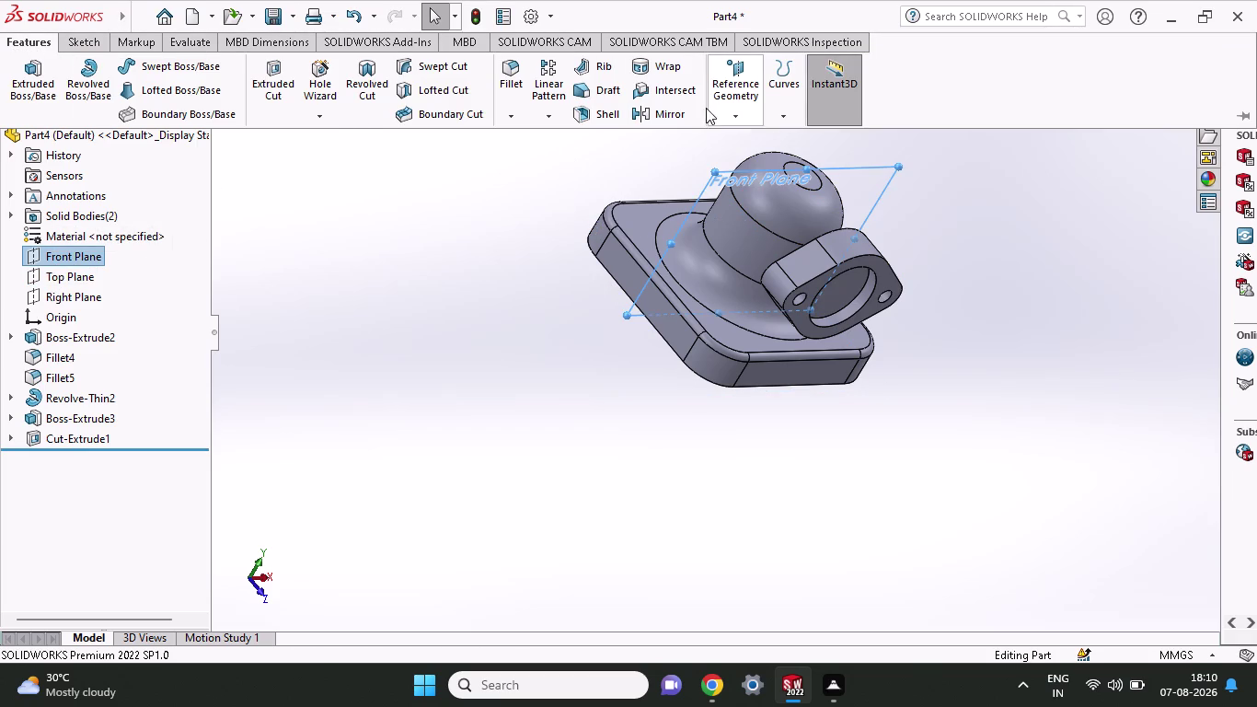
click(652, 120)
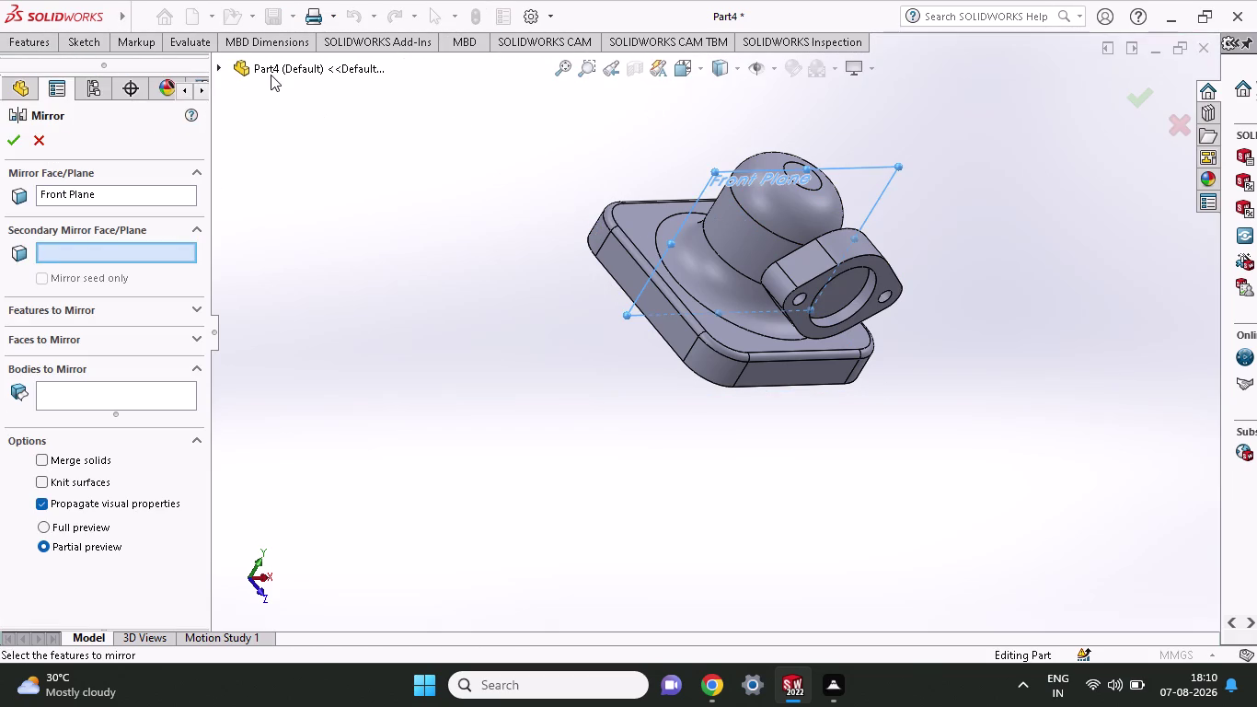
click(218, 70)
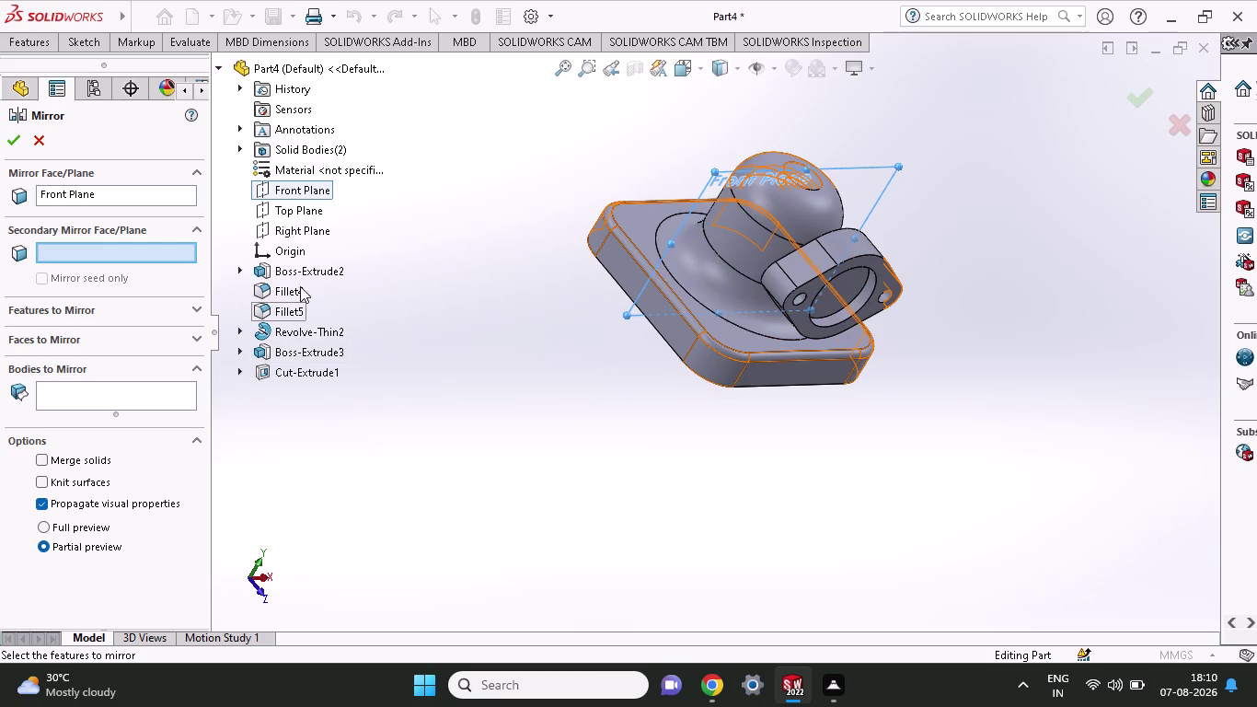
Pick the flange face and Cut-Extrude1 body, then confirm to create Mirror2.
click(314, 376)
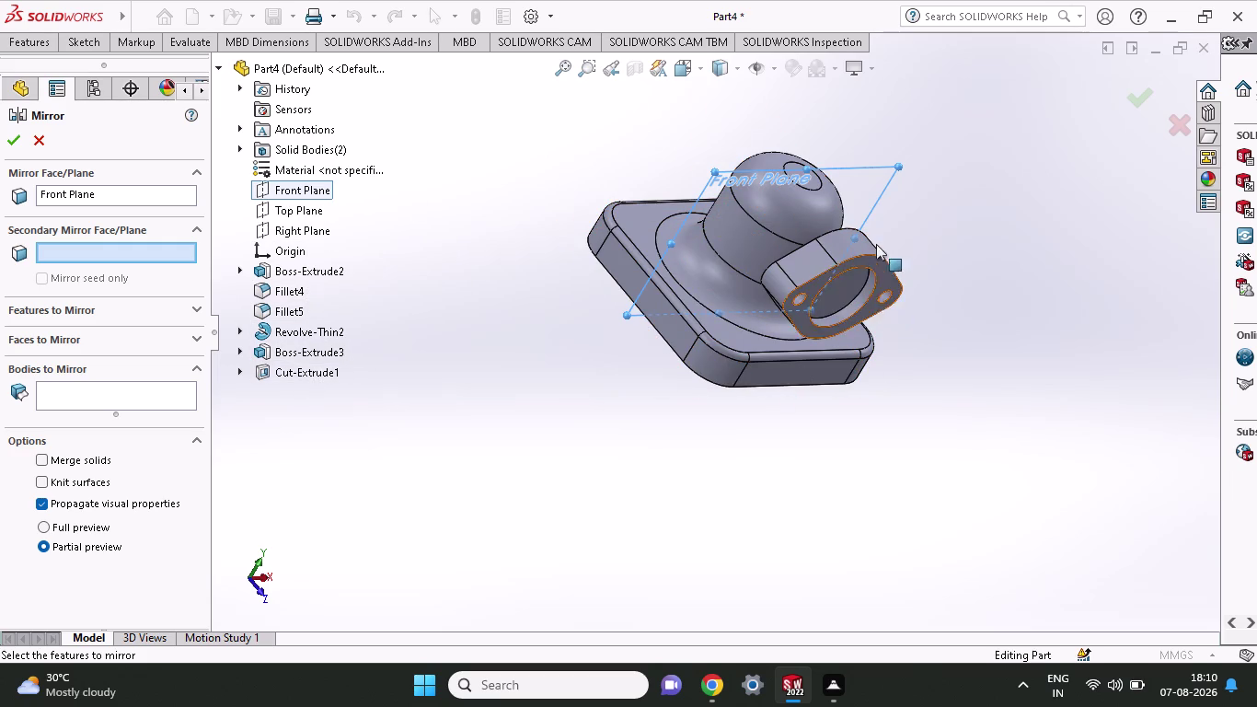
click(885, 281)
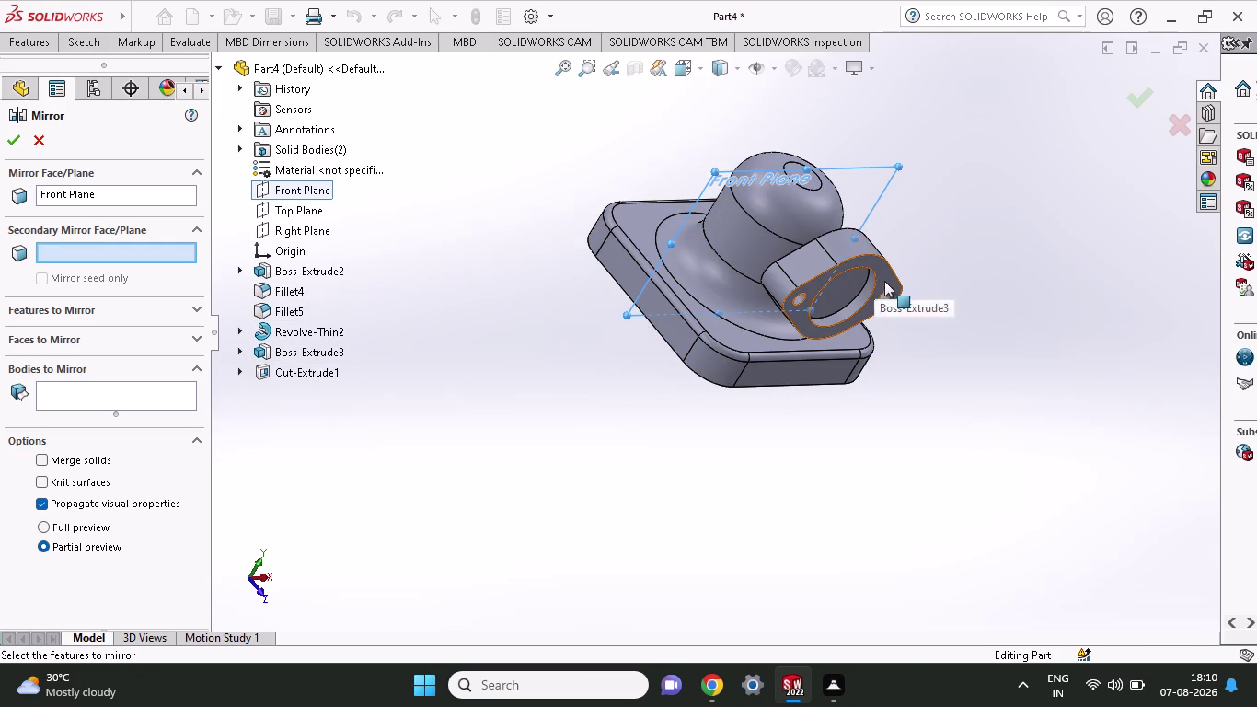
click(862, 248)
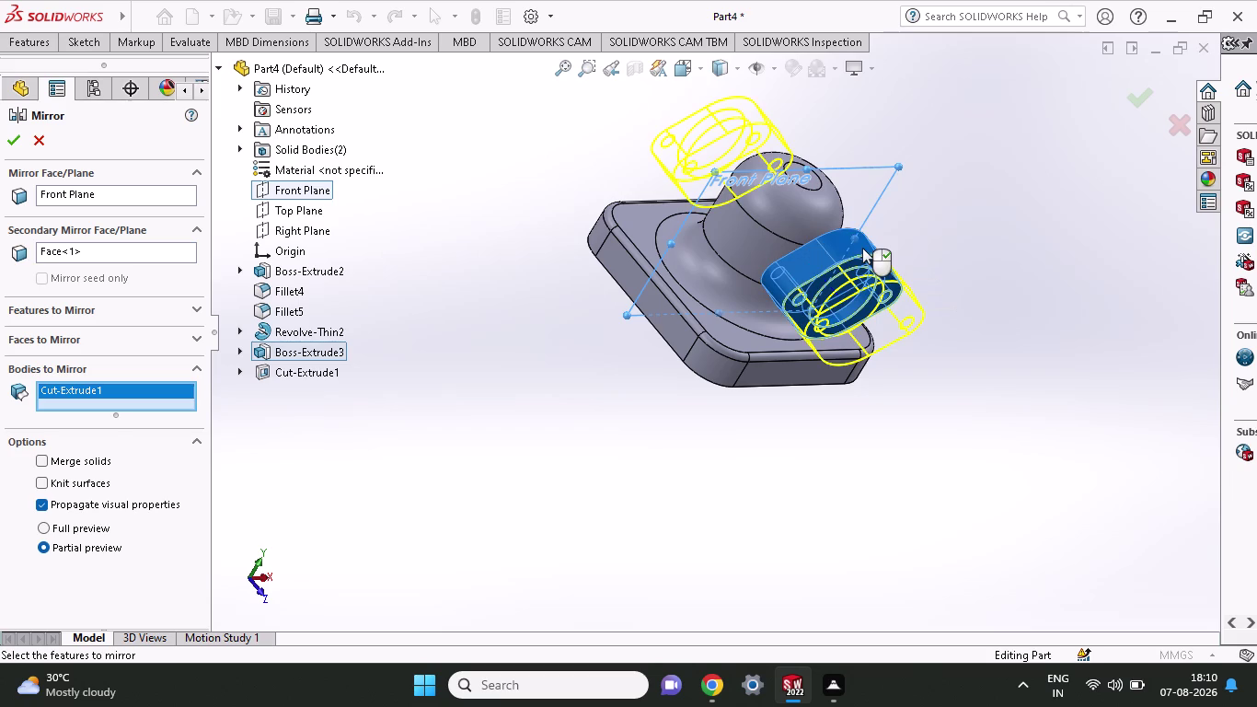
click(798, 277)
click(805, 263)
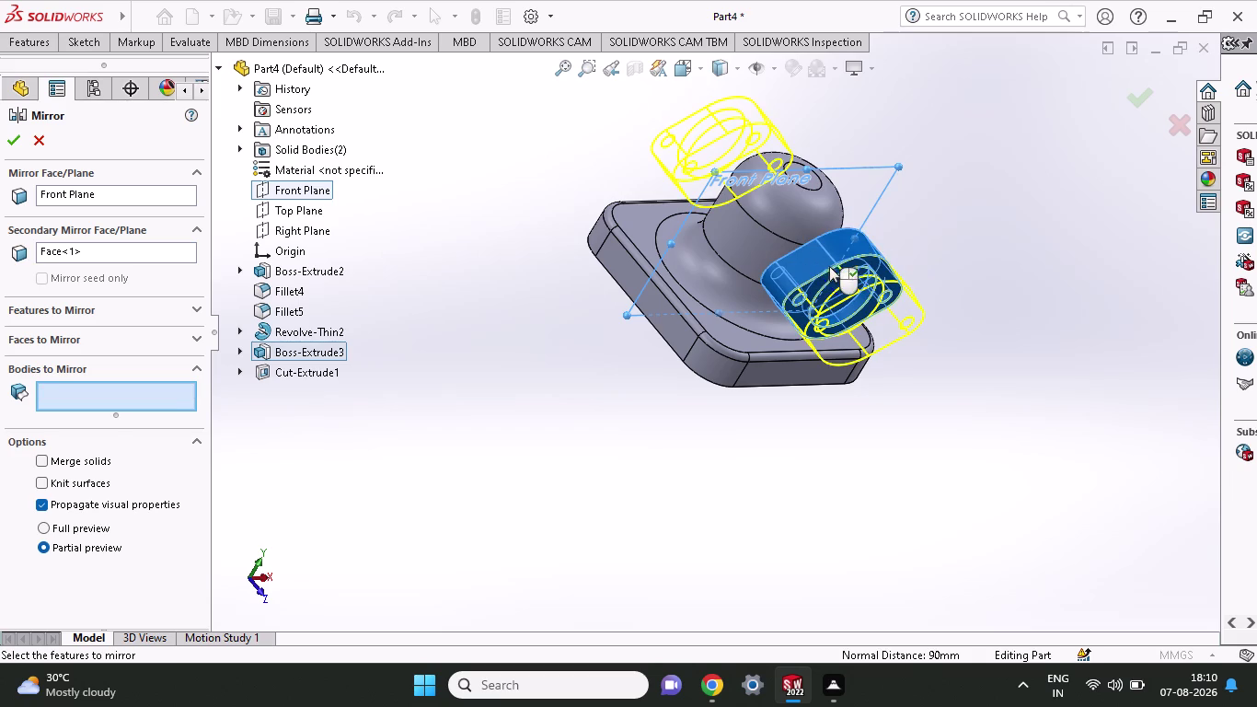
click(889, 285)
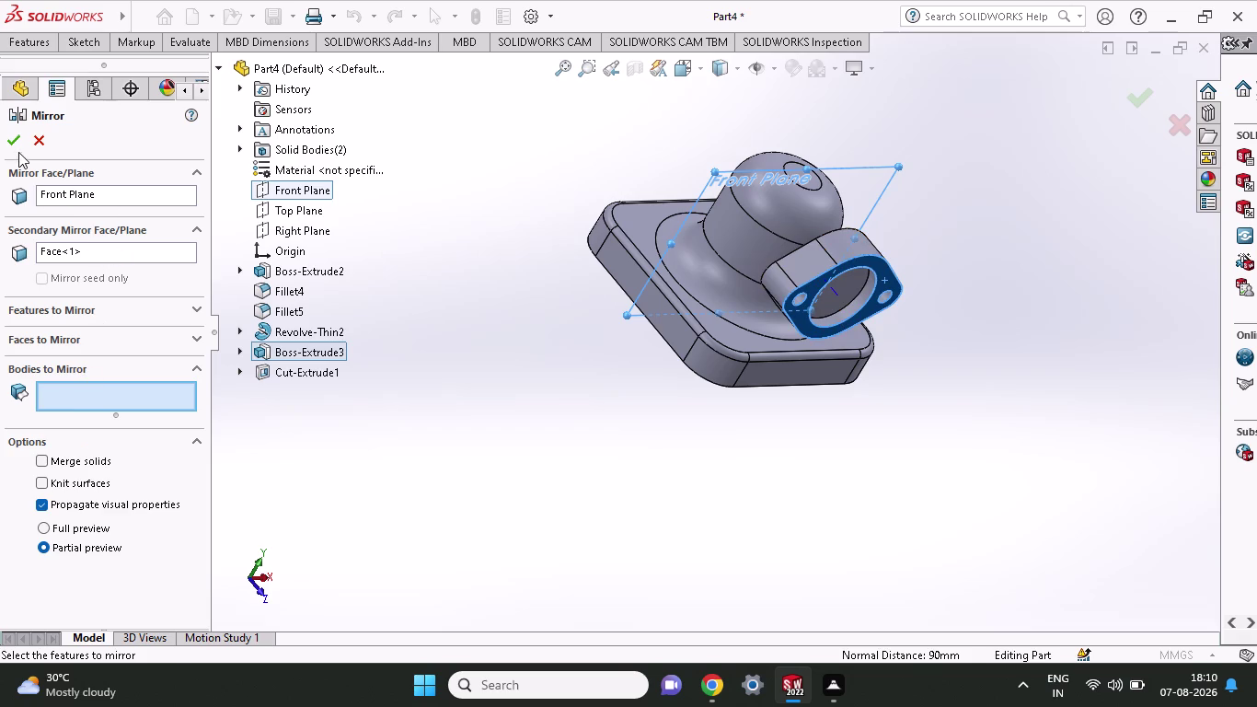
click(802, 267)
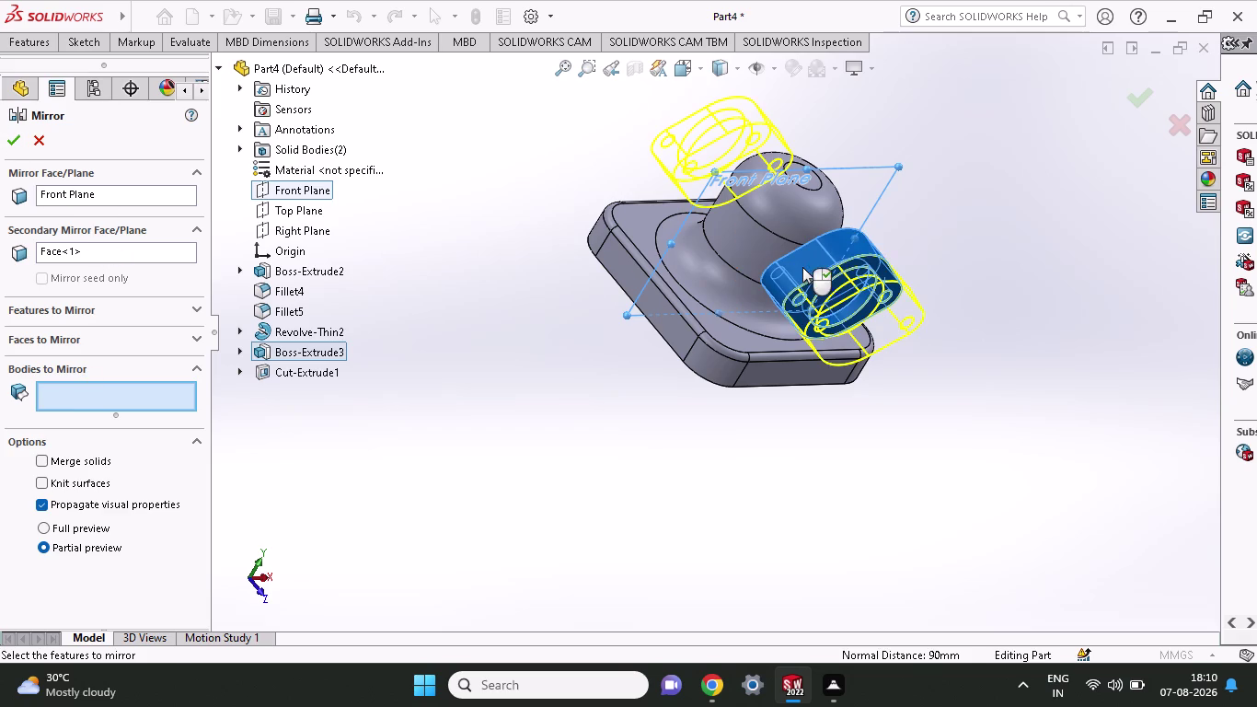
click(10, 132)
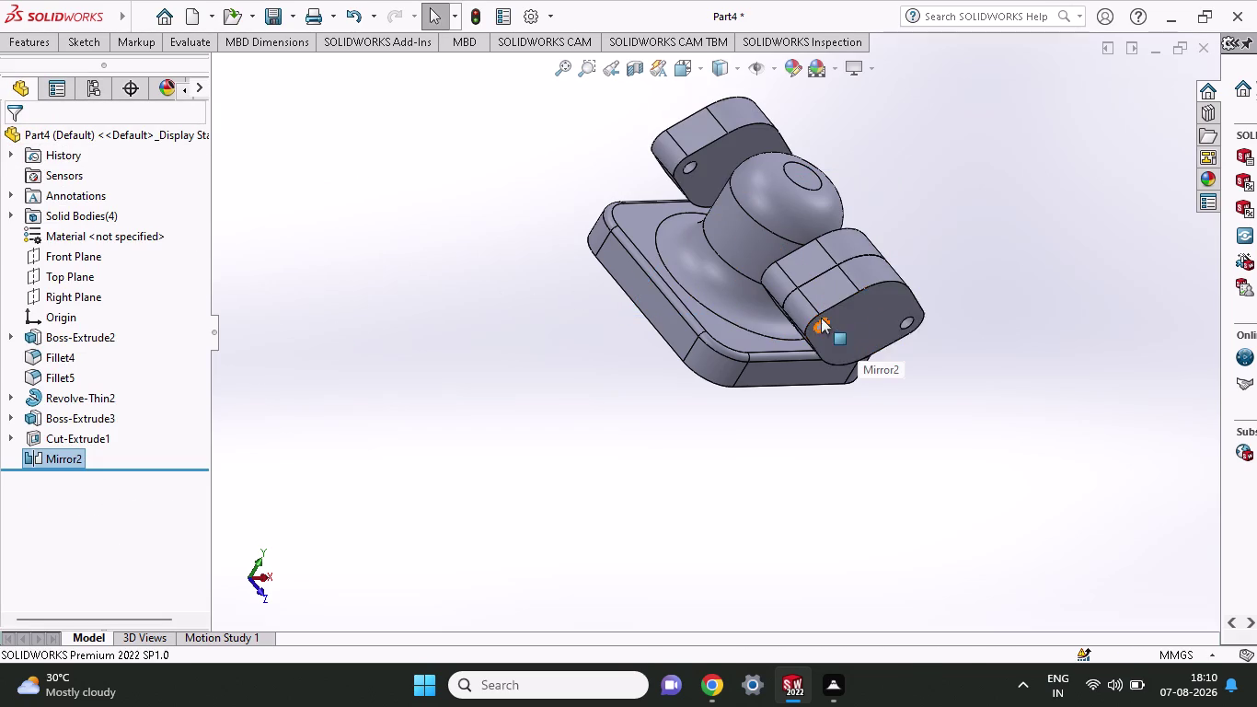
Select the Mirror2 result on the model and delete it.
click(839, 291)
click(865, 283)
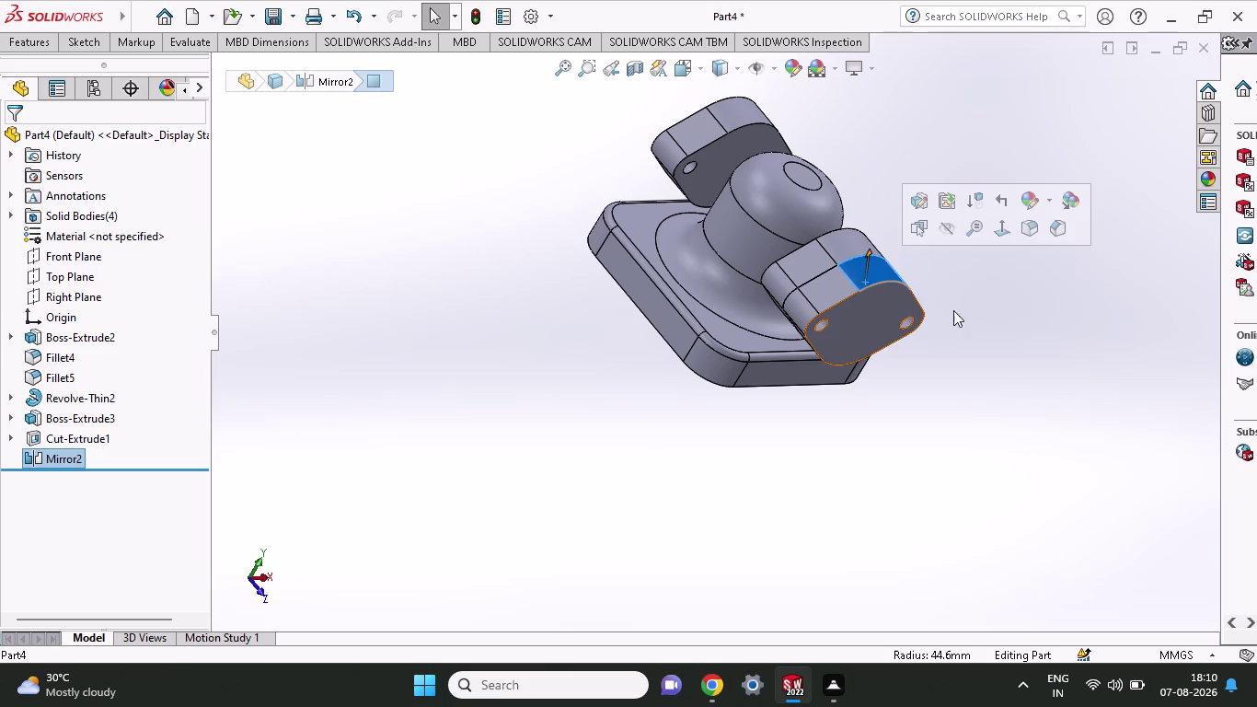
drag(999, 327, 797, 306)
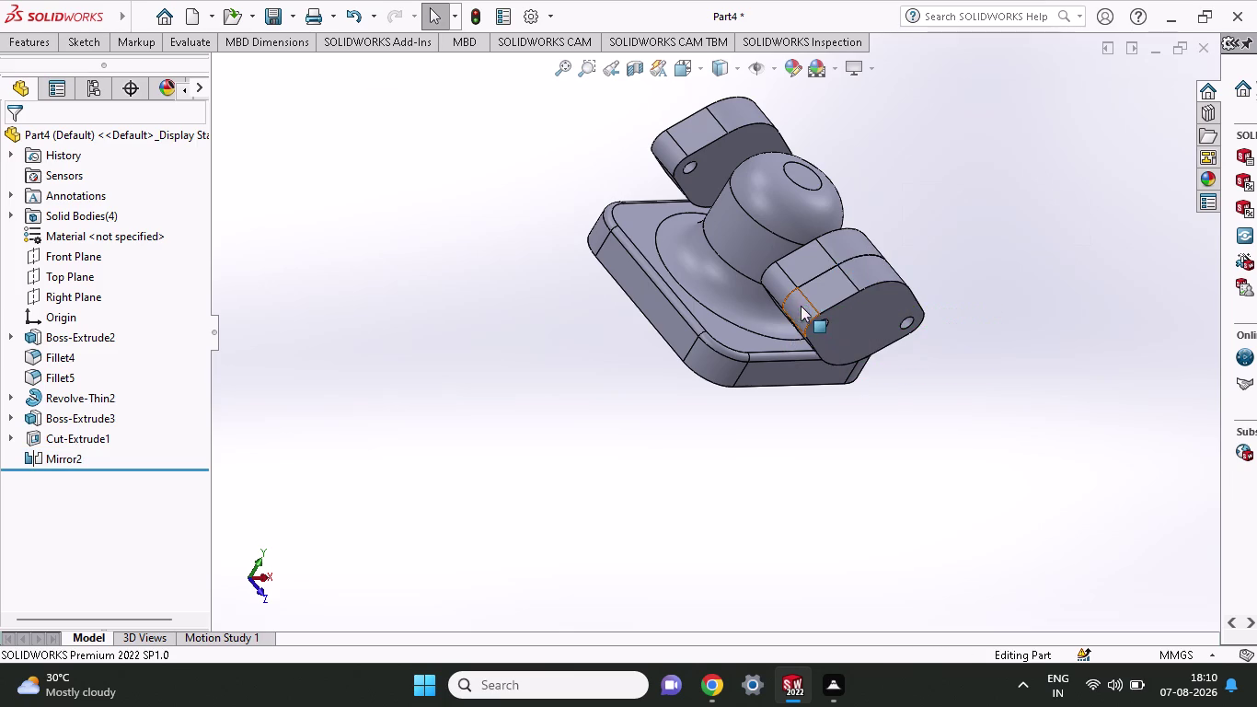
click(827, 288)
click(872, 279)
click(881, 305)
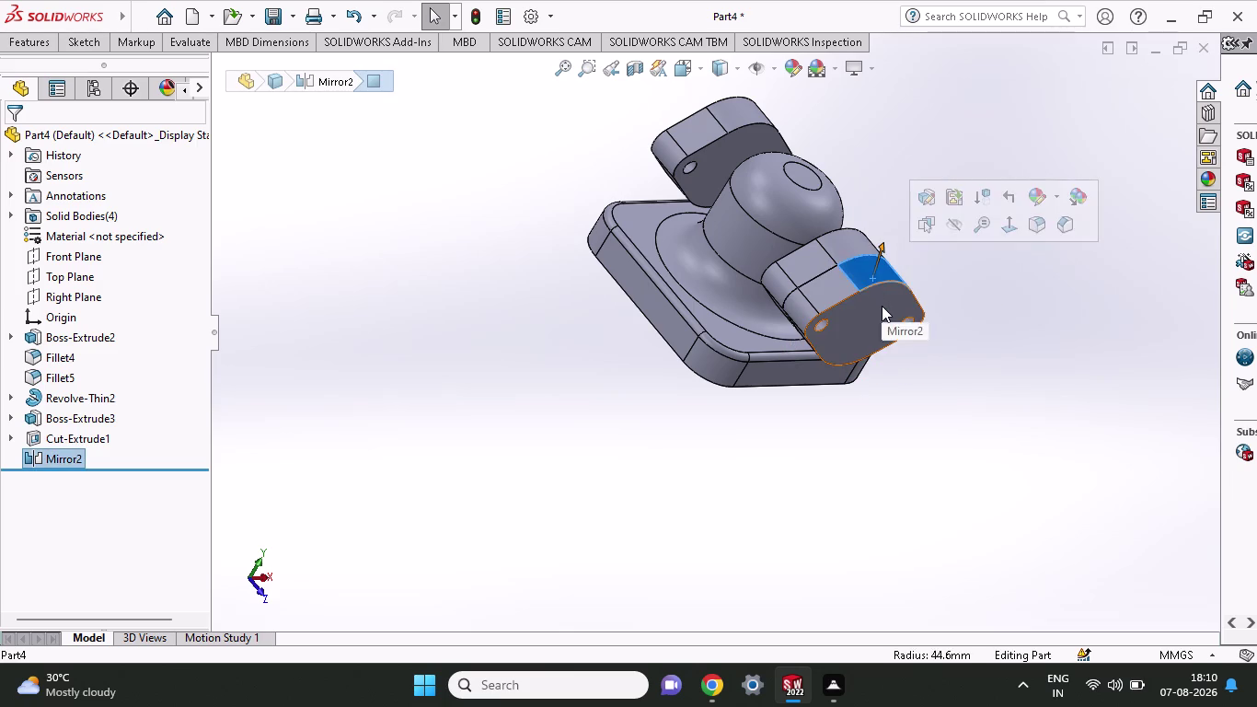
key(Delete)
key(BackSpace)
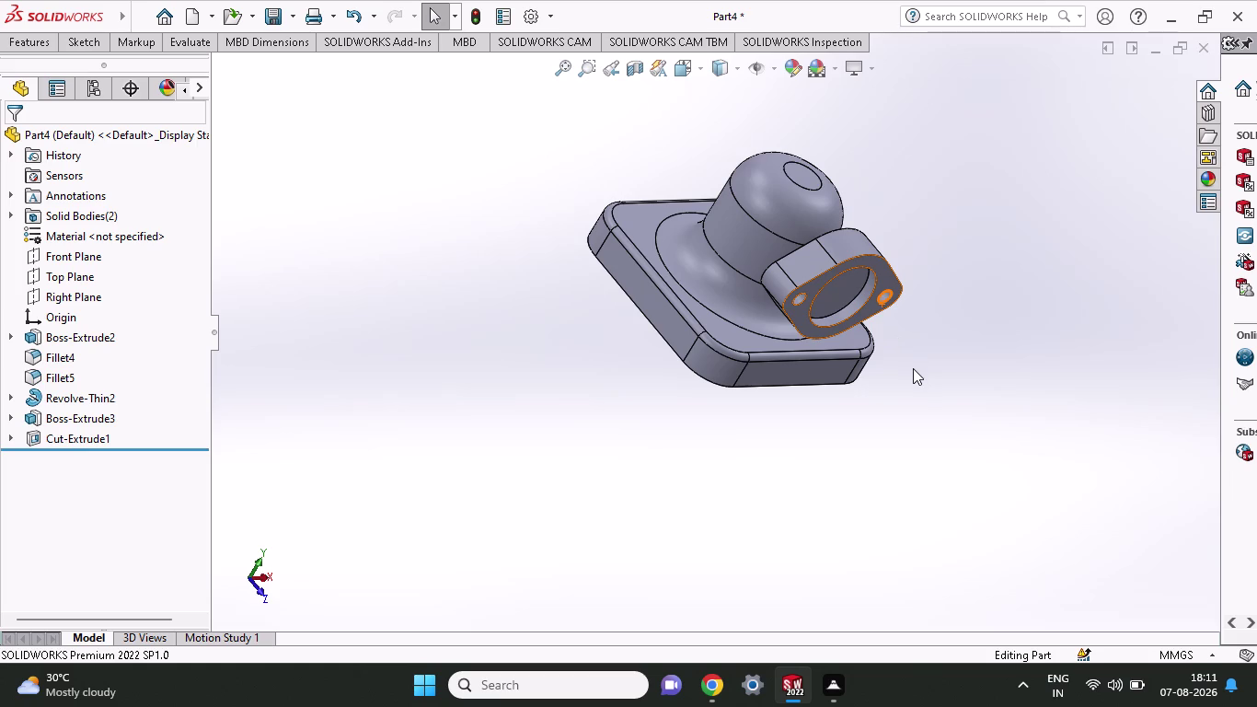
Orbit around the part to inspect the flange, then select the Front Plane.
middle_drag(710, 410, 754, 436)
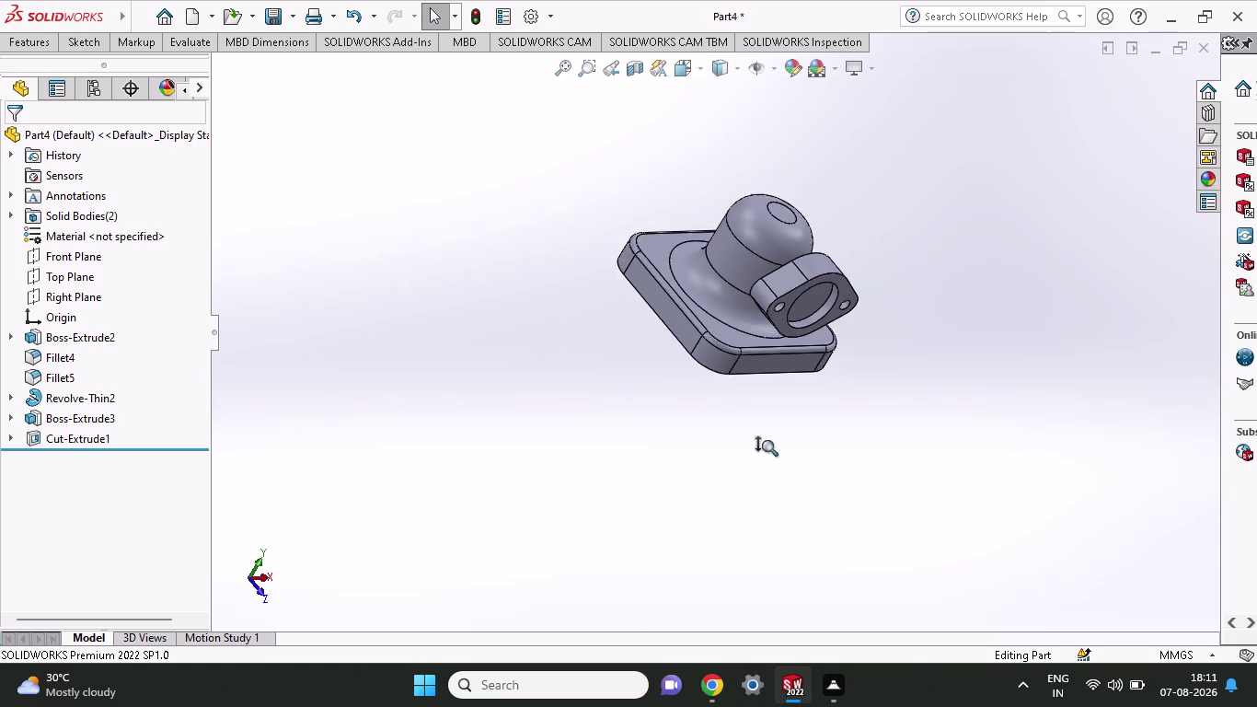
middle_drag(755, 435, 878, 404)
middle_drag(621, 388, 685, 436)
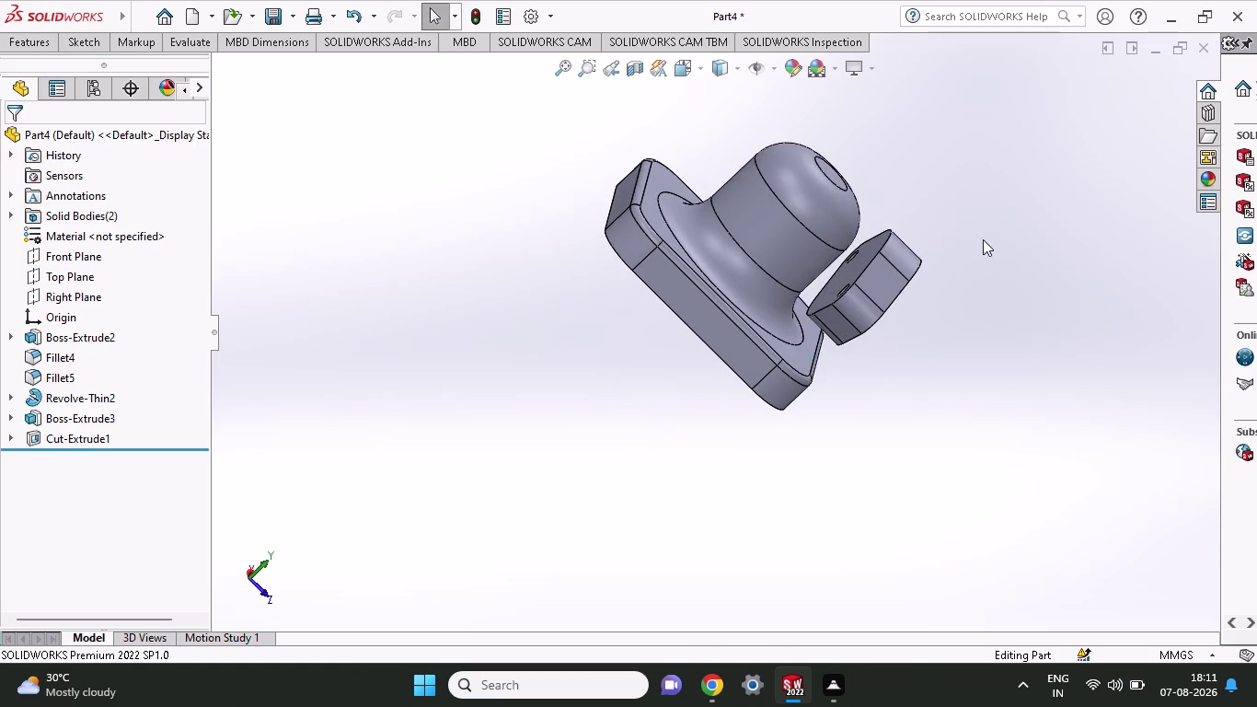
middle_drag(982, 238, 832, 42)
middle_drag(824, 201, 801, 141)
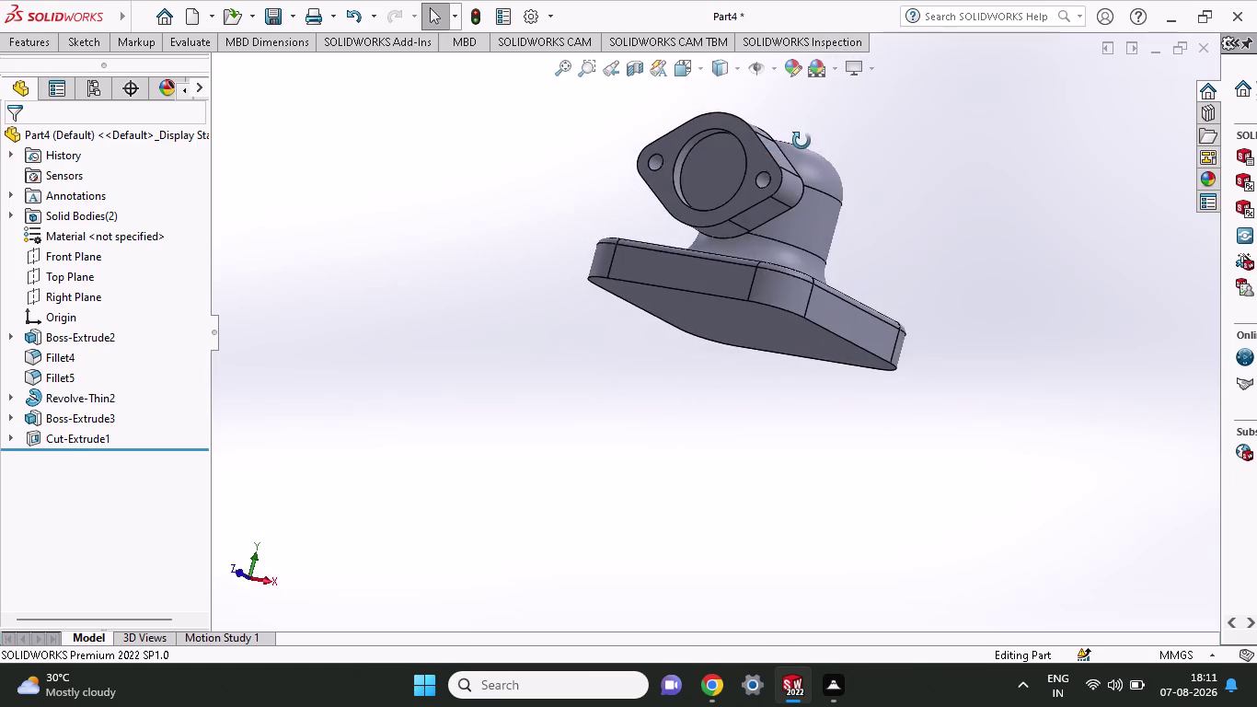
middle_drag(801, 140, 702, 149)
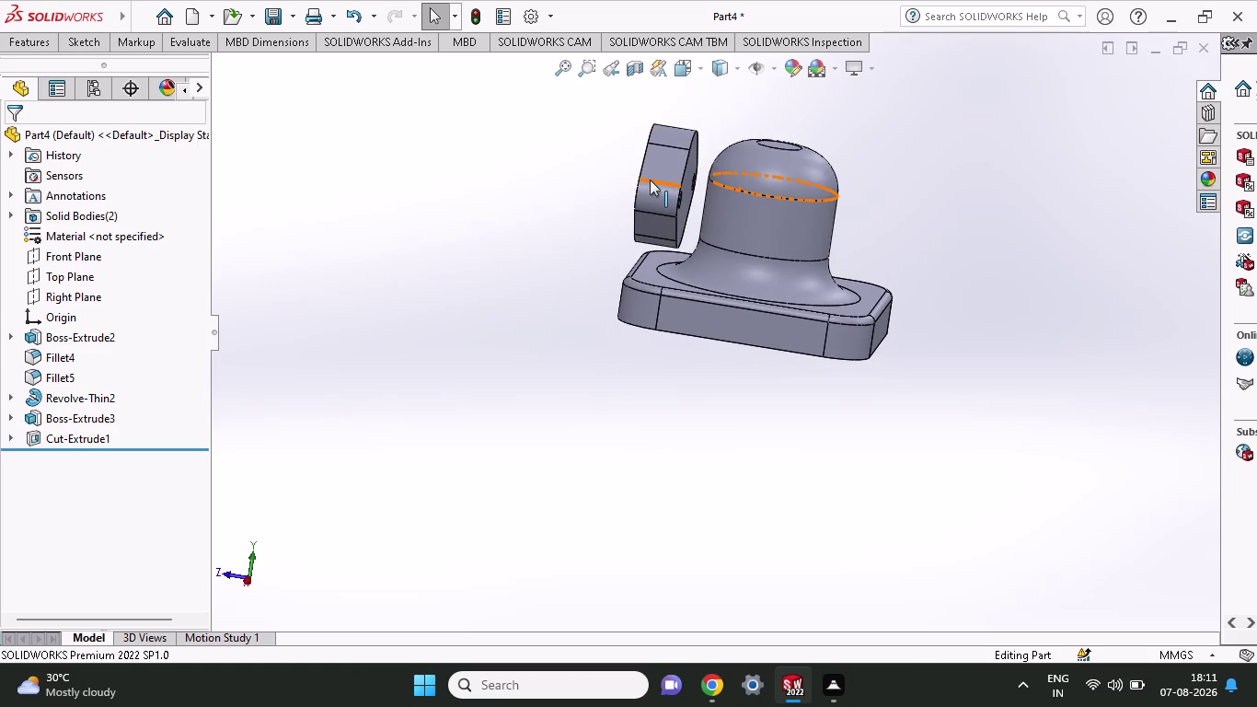
click(51, 250)
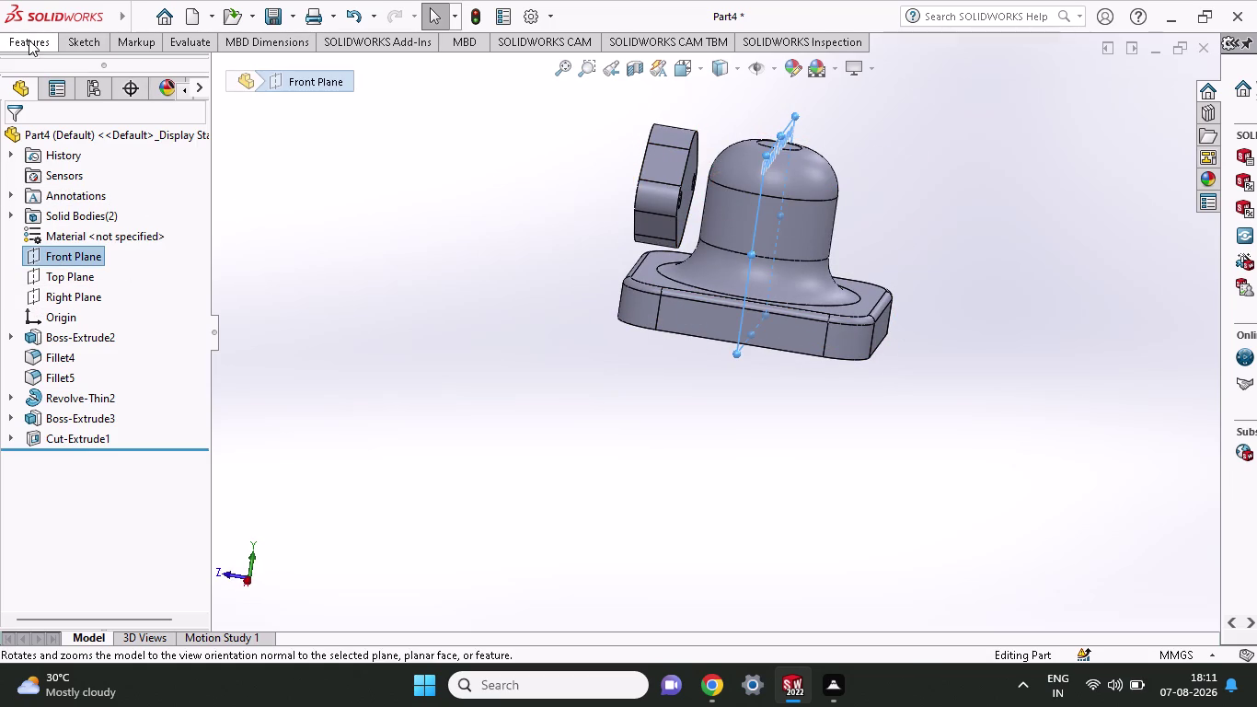
click(29, 39)
Start a mirror about the Front Plane, picking flange faces and the Cut-Extrude1 body.
click(653, 107)
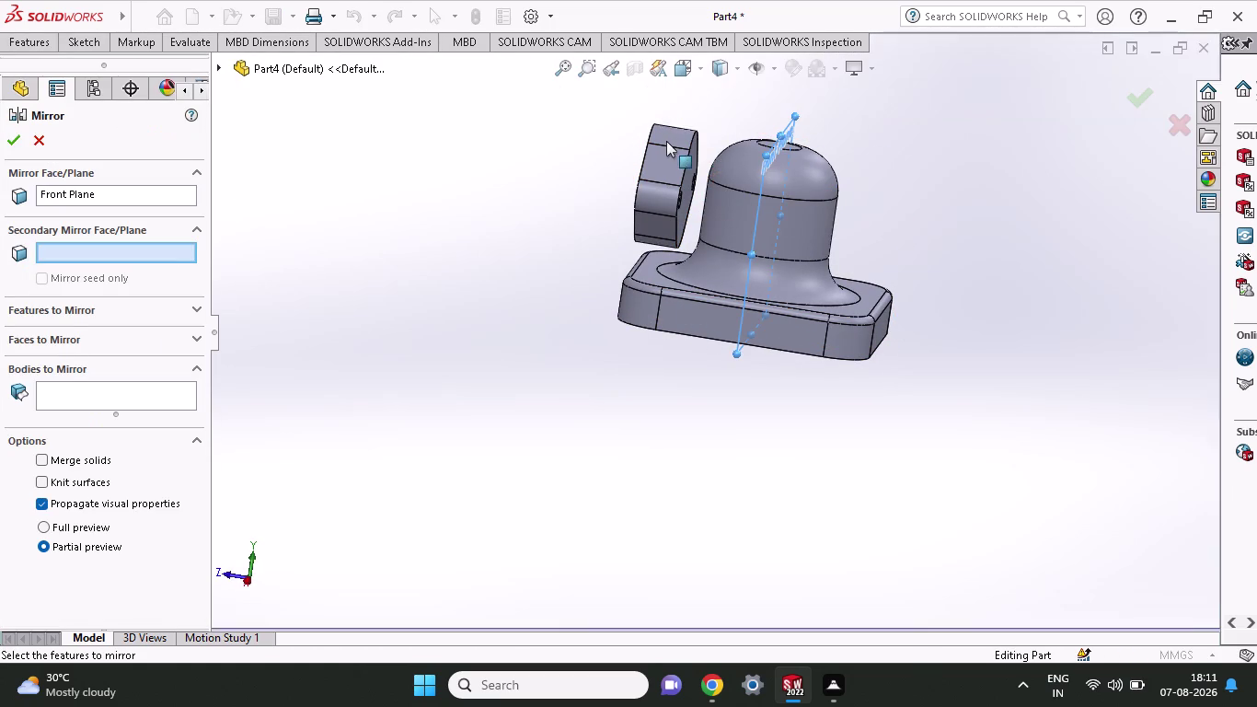
drag(691, 244, 609, 111)
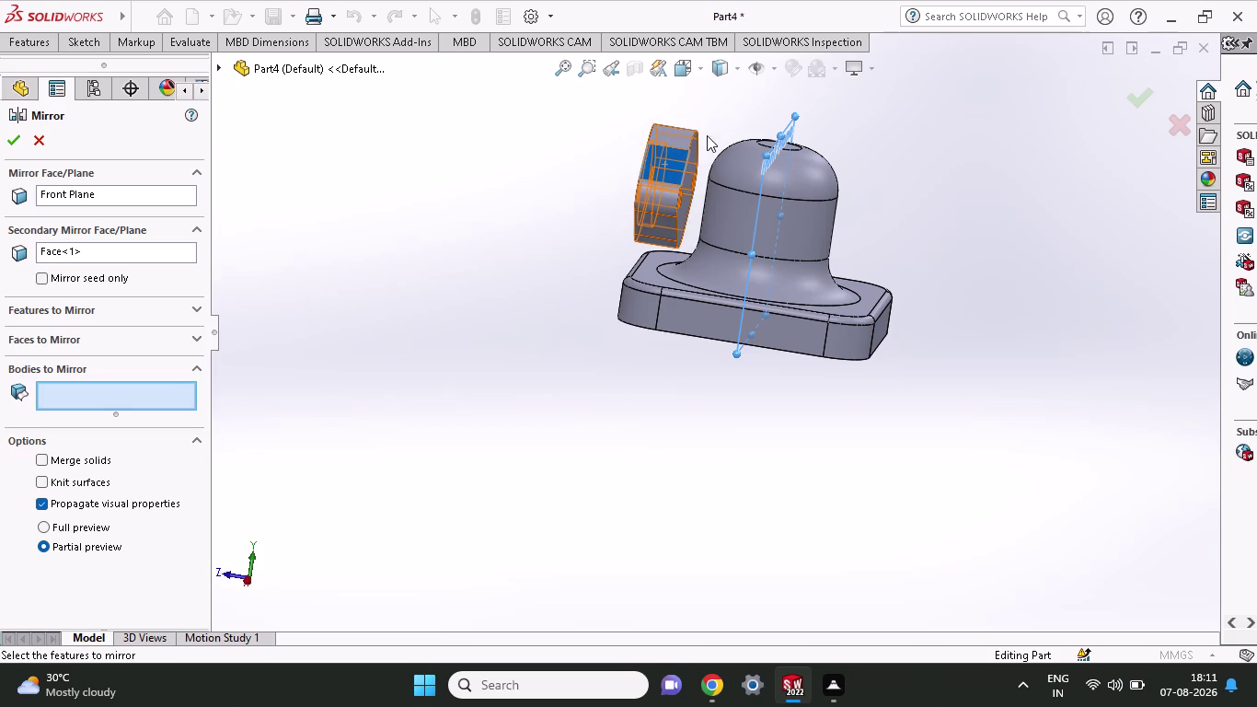
drag(687, 250, 674, 246)
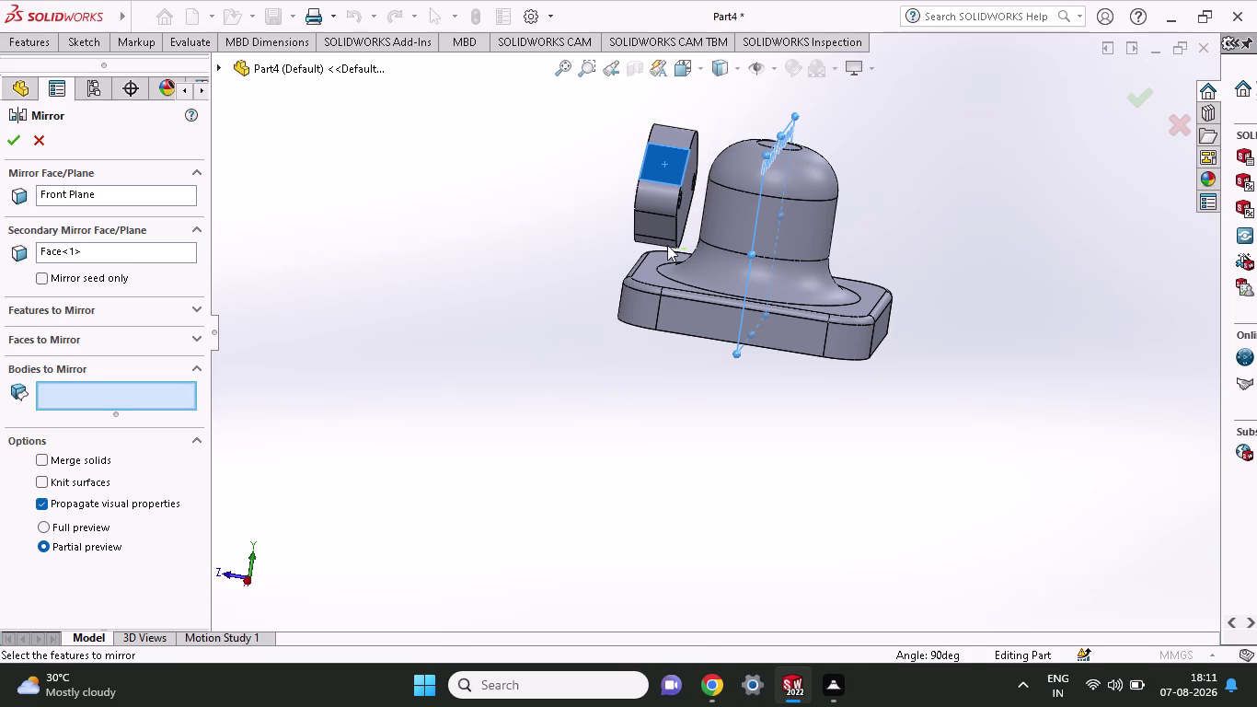
drag(674, 247, 637, 112)
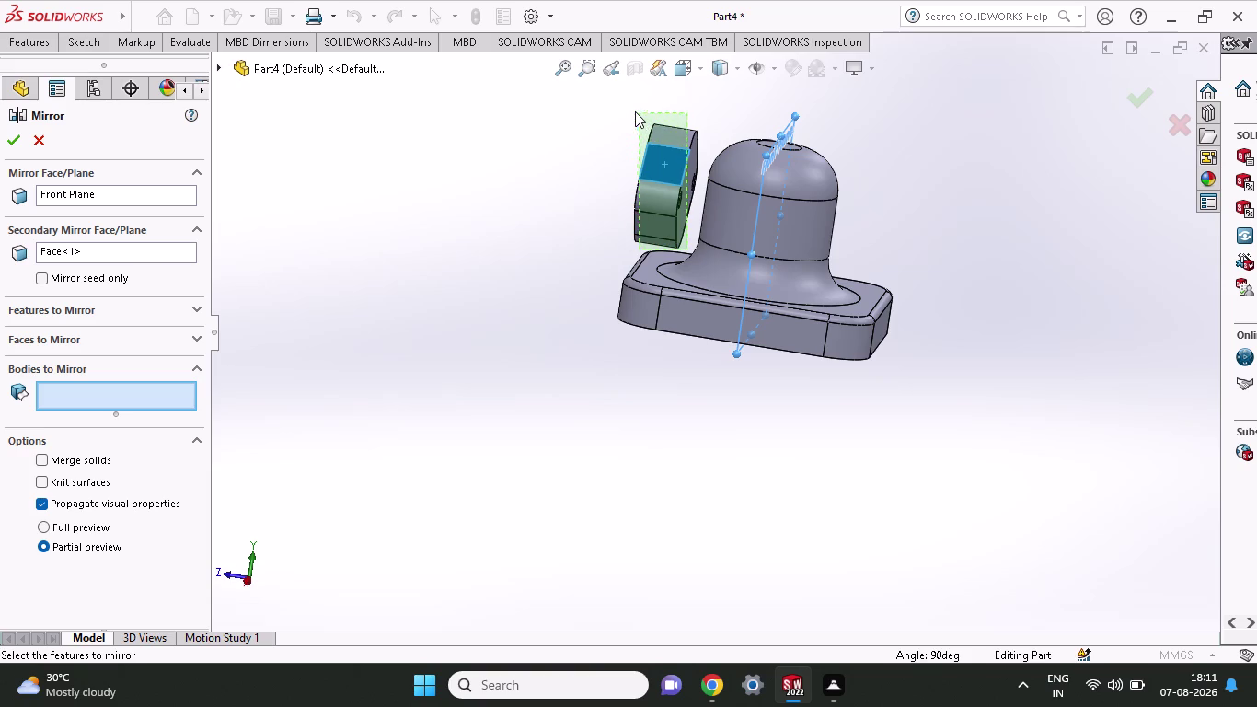
drag(637, 112, 630, 107)
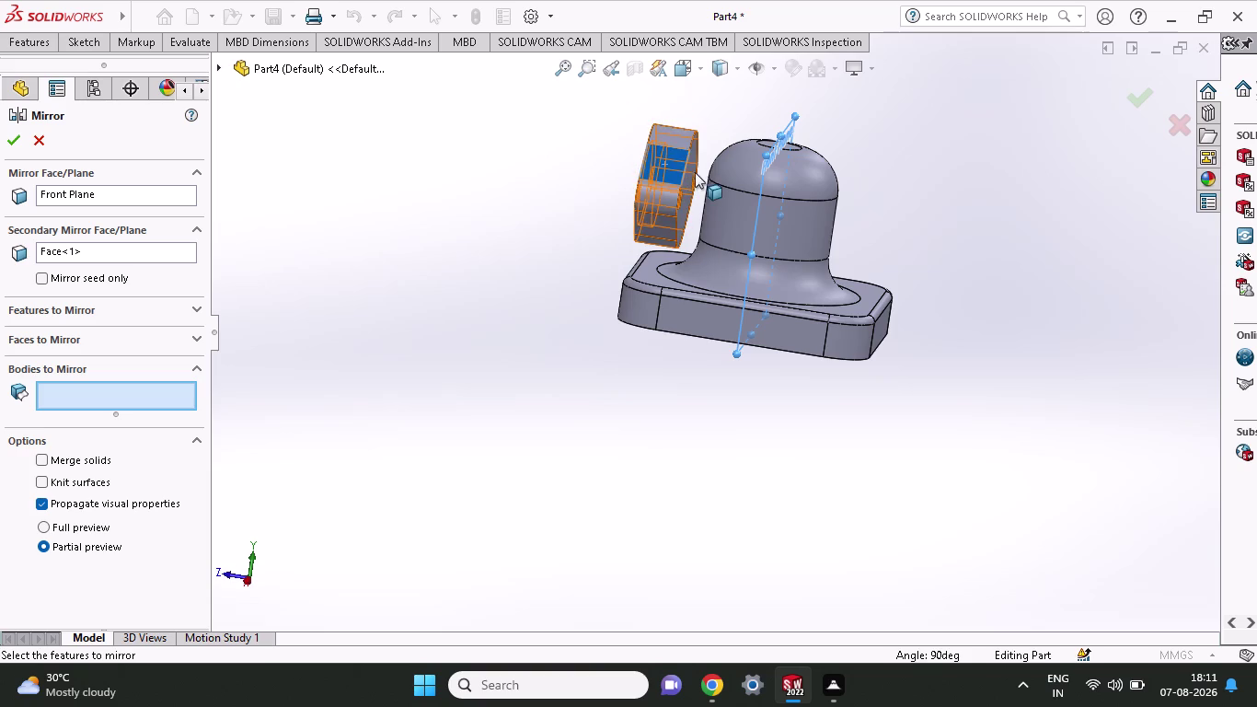
click(692, 172)
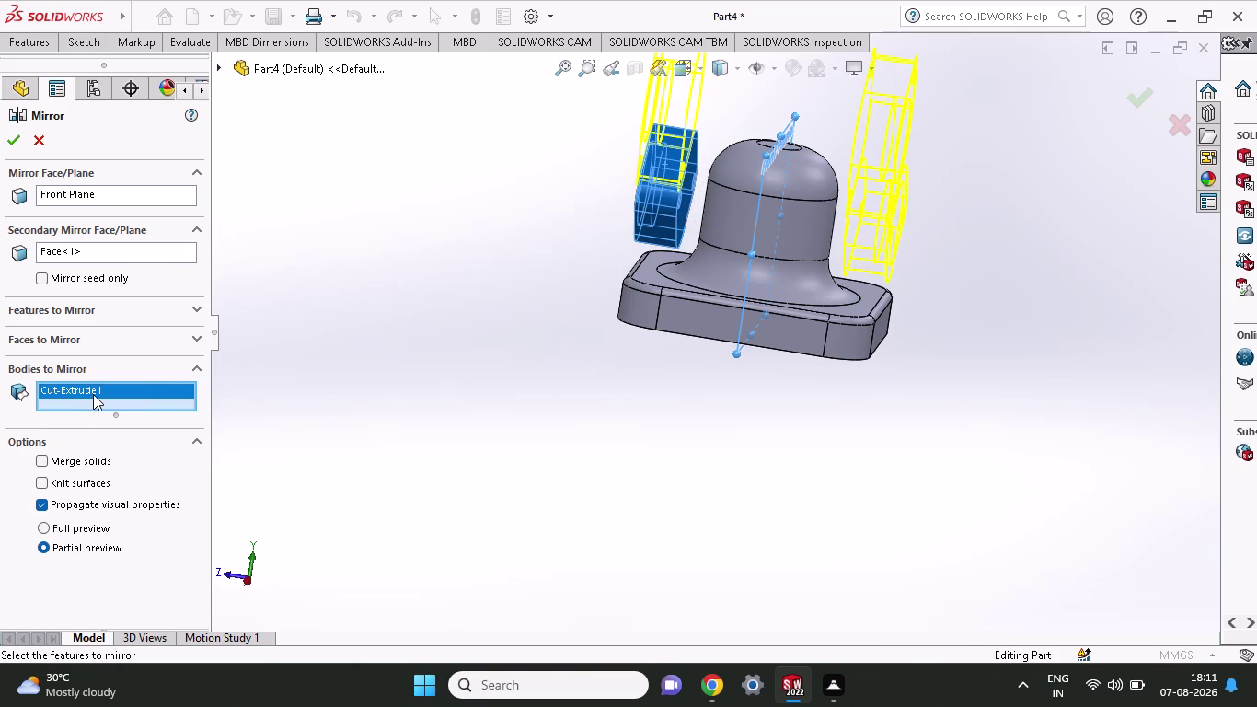
click(103, 387)
double_click(104, 389)
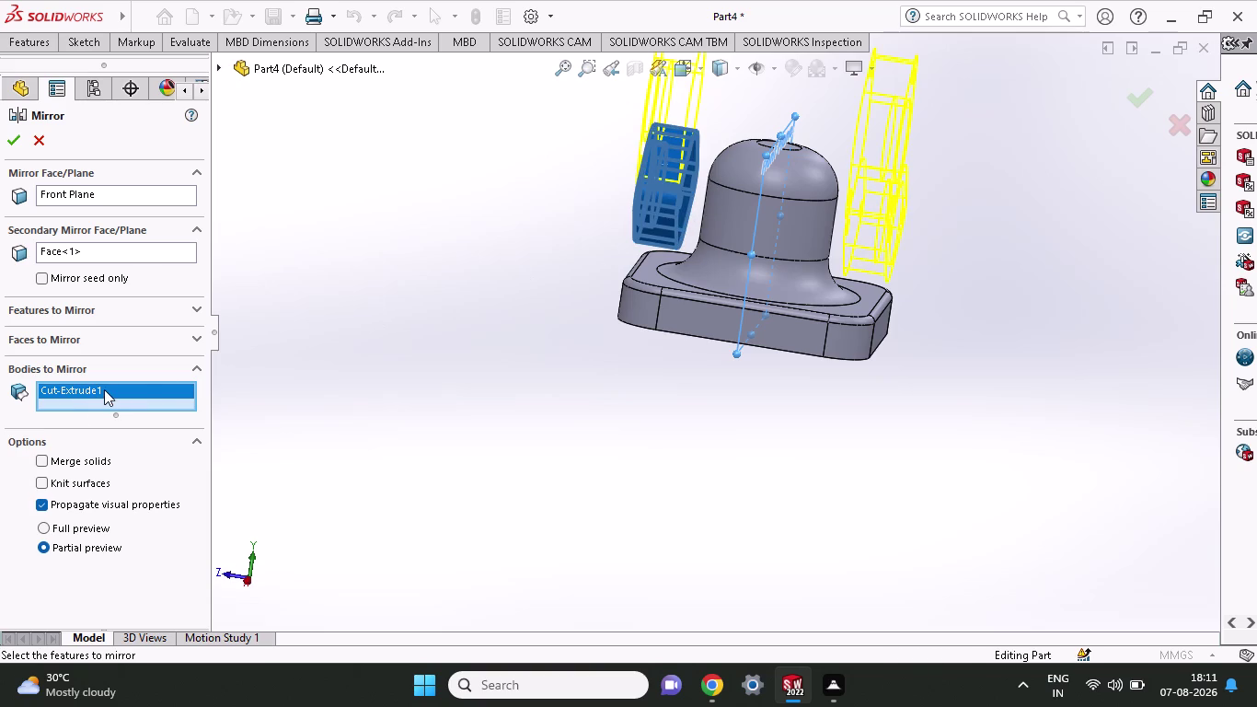
double_click(97, 401)
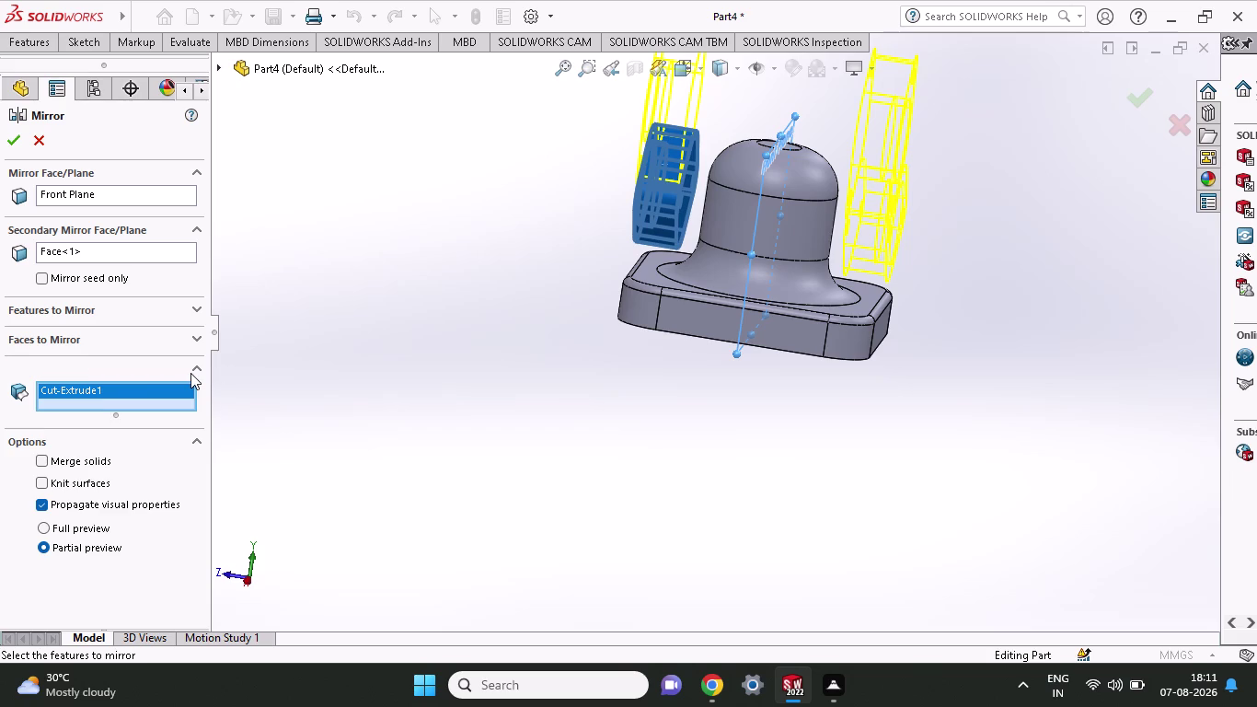
click(197, 365)
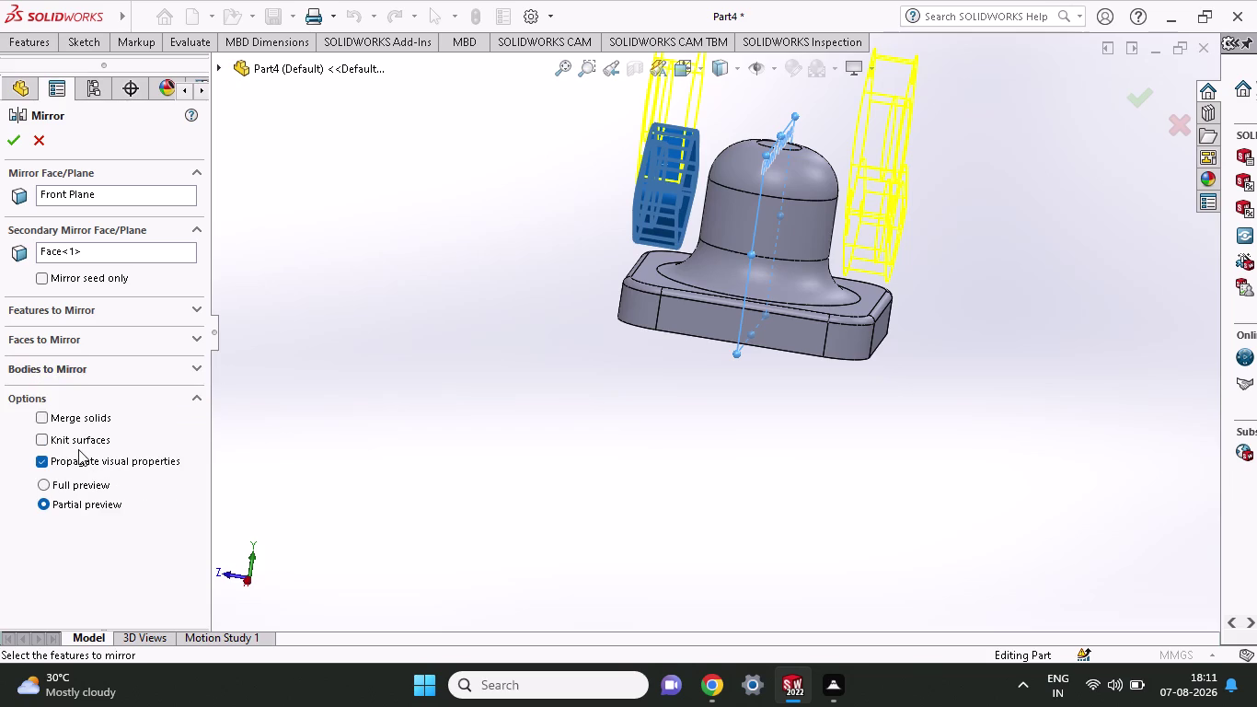
Toggle Knit surfaces on and off and tick Mirror seed only.
click(83, 430)
click(83, 432)
click(83, 436)
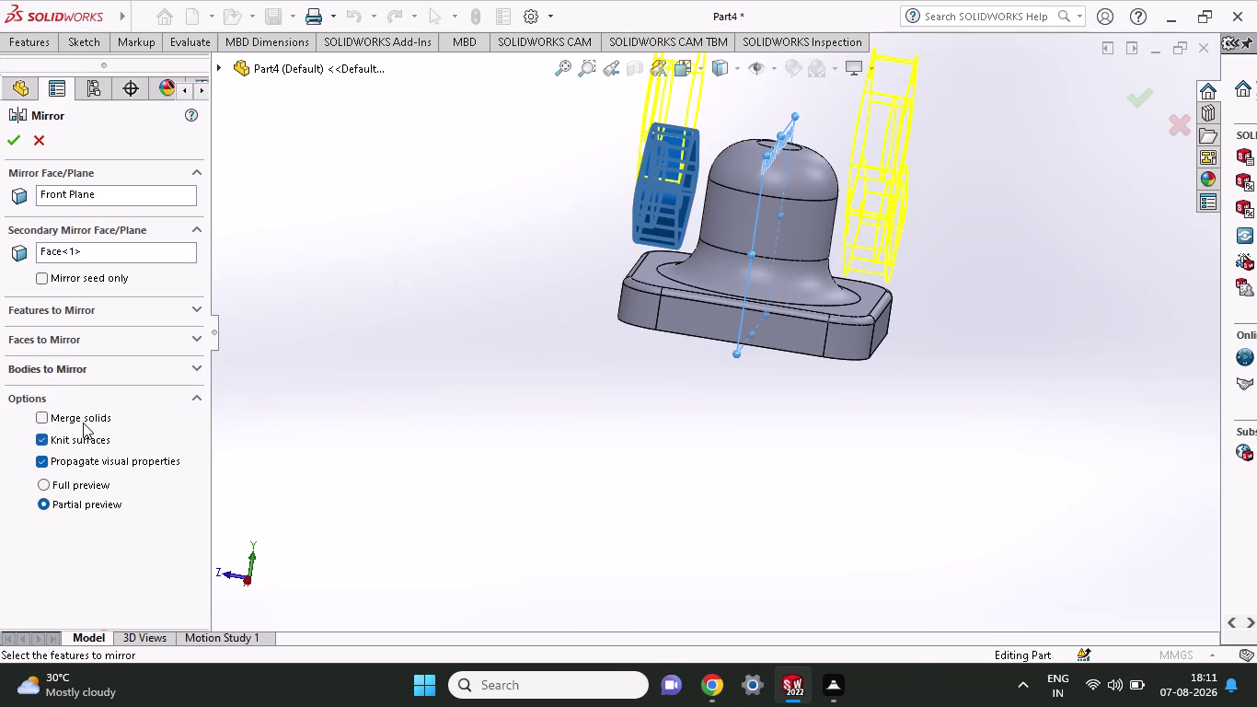
click(82, 419)
click(82, 439)
click(84, 418)
click(49, 276)
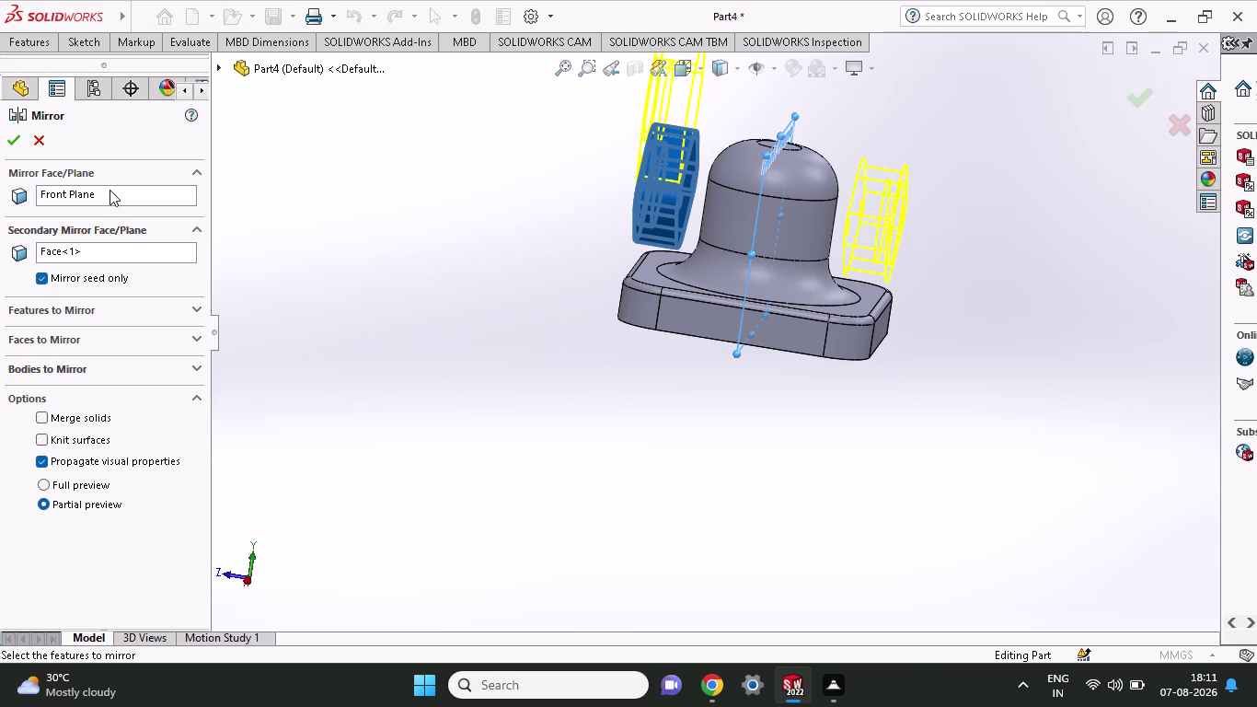
Switch to Faces to Mirror and pick several flange faces.
click(97, 316)
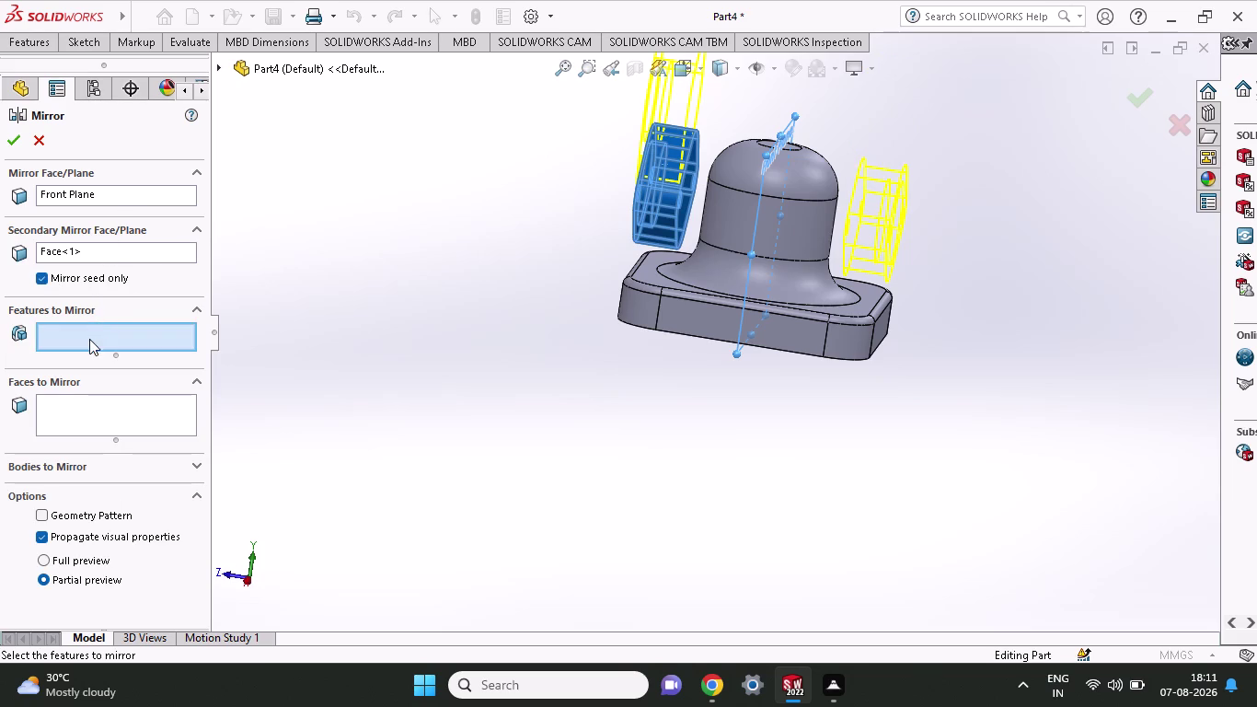
click(84, 400)
click(650, 210)
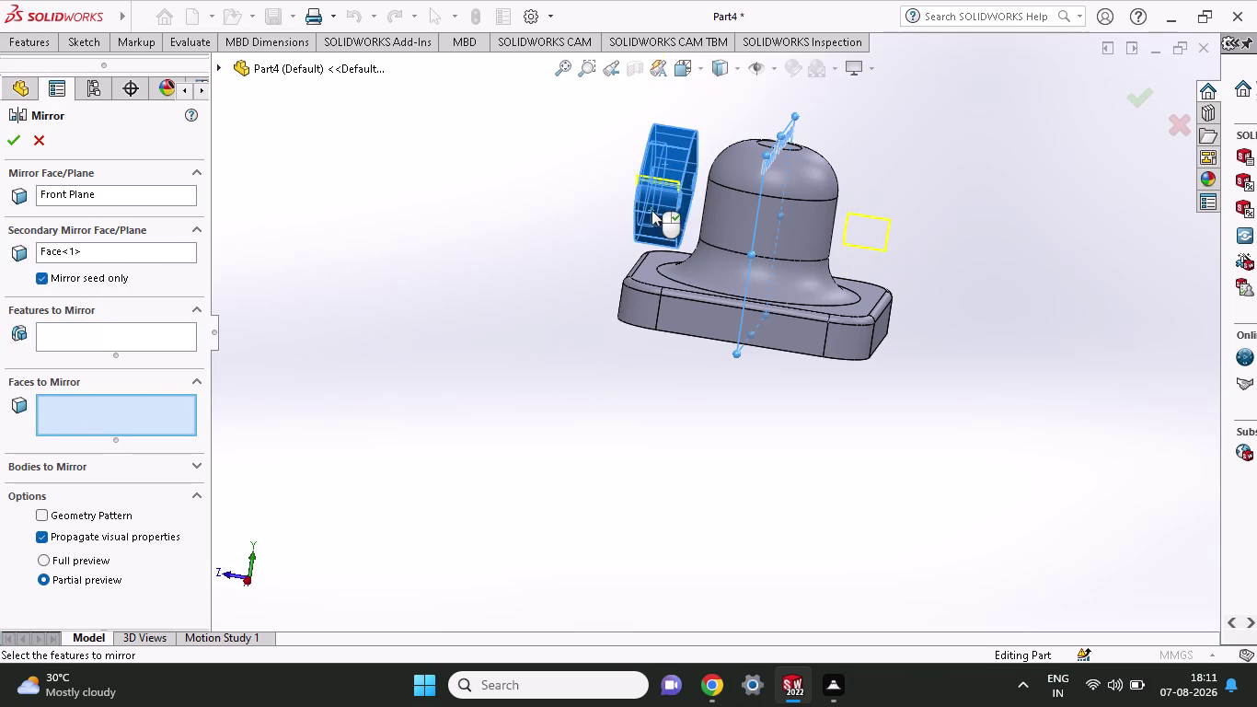
click(664, 154)
click(688, 160)
click(666, 157)
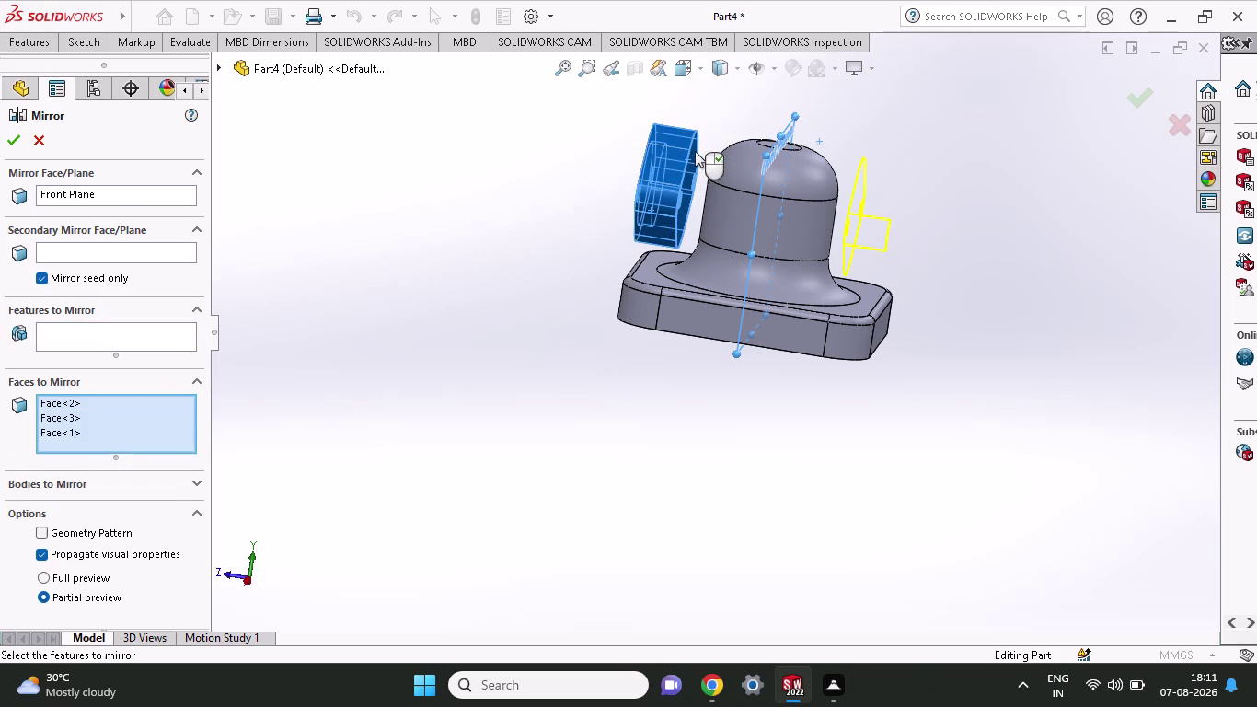
click(685, 145)
Adjust the selected flange faces further, then cancel the mirror.
click(670, 169)
click(662, 207)
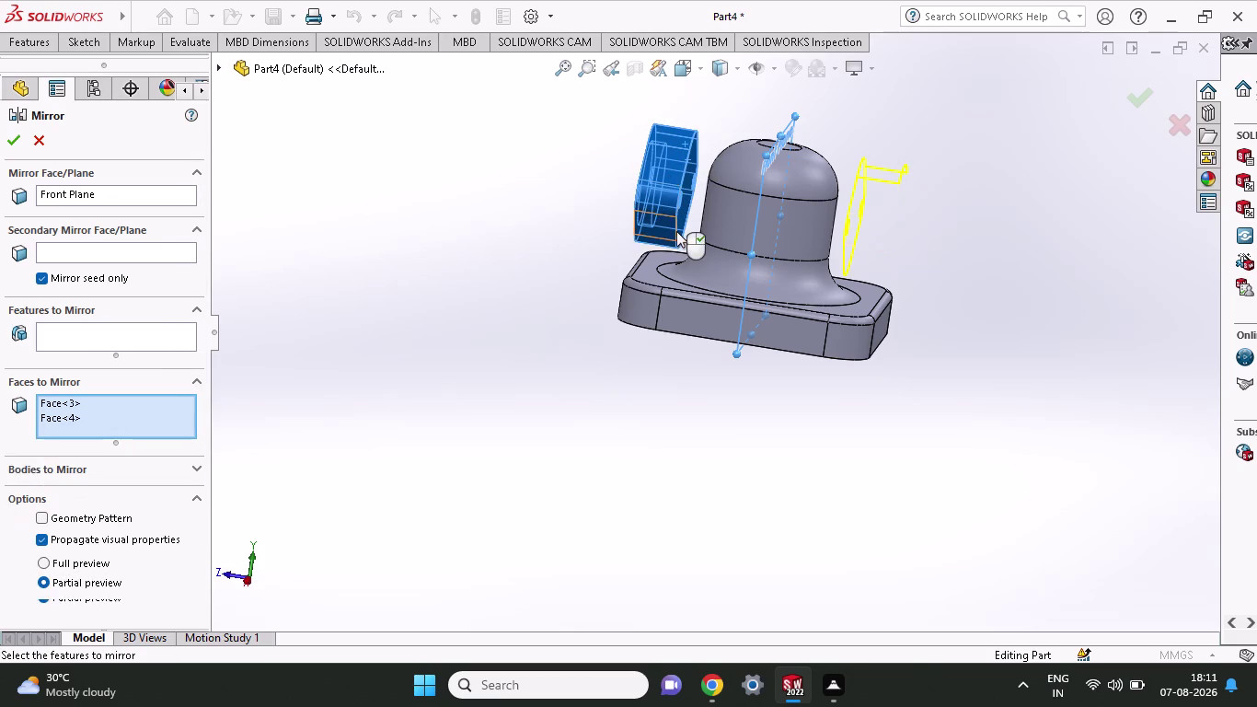
click(676, 231)
click(677, 217)
drag(699, 175, 676, 188)
click(664, 193)
key(Escape)
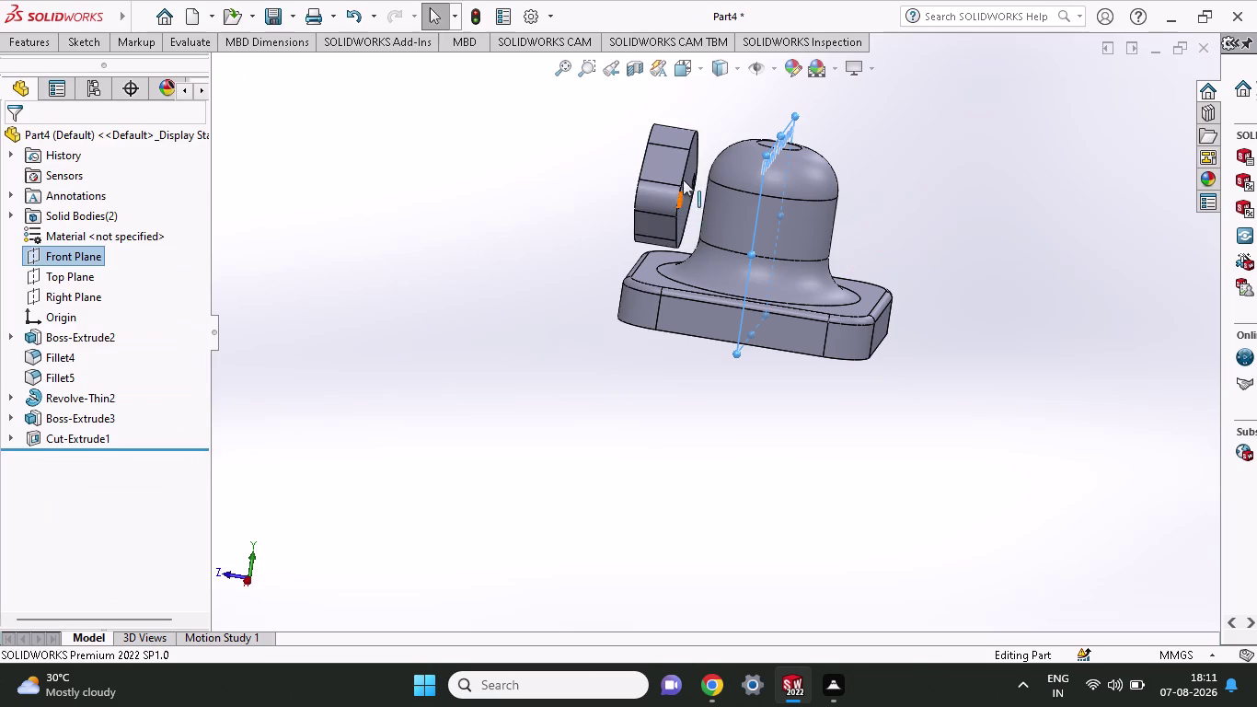
Start a new Mirror feature about the Front Plane.
click(73, 258)
click(92, 48)
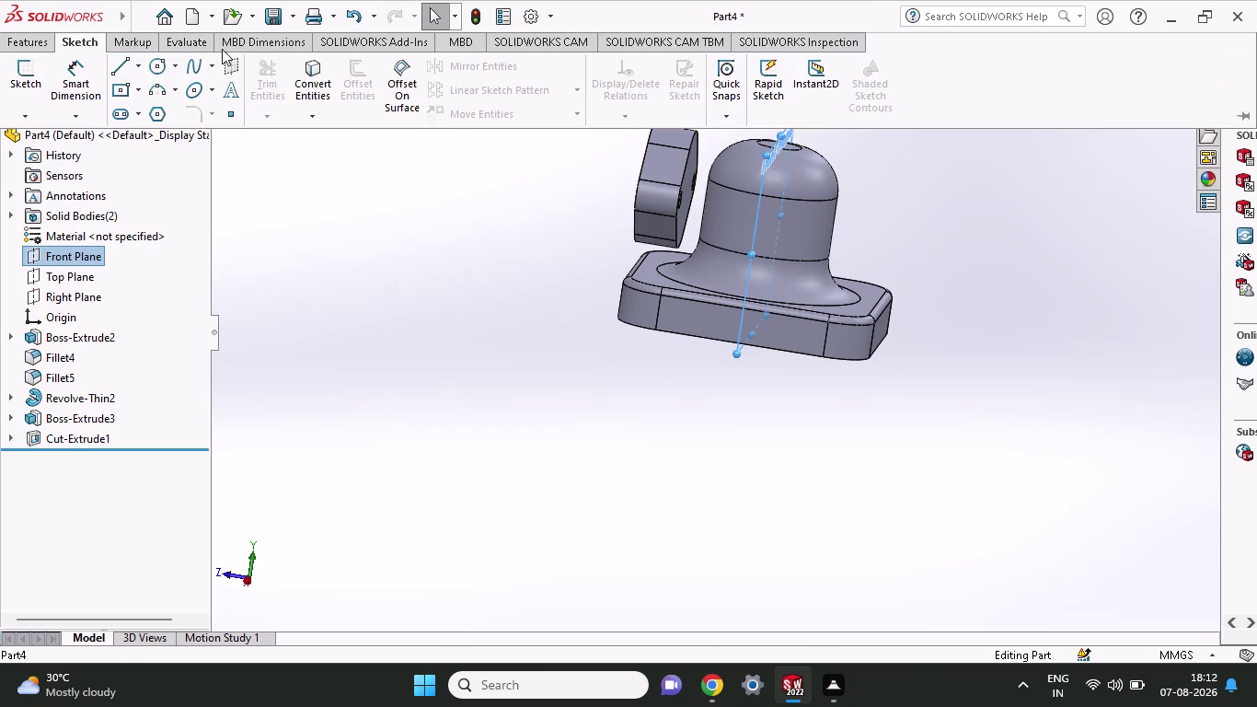
click(45, 40)
click(659, 113)
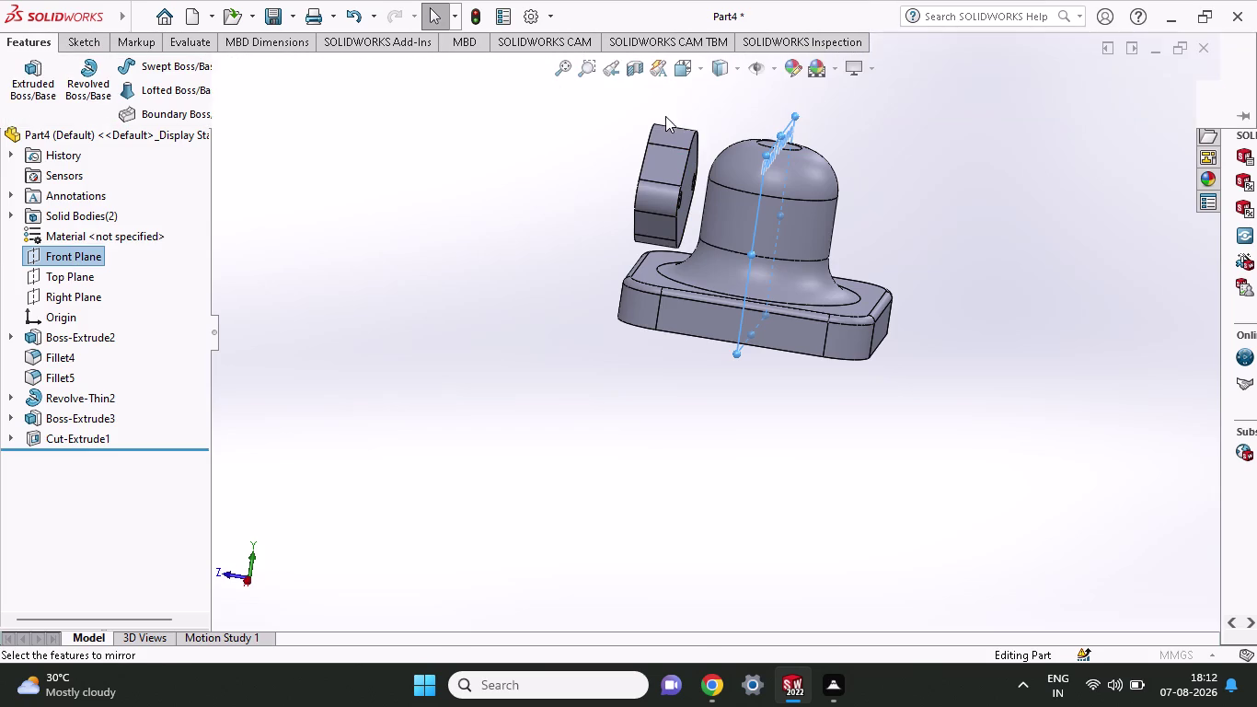
click(688, 185)
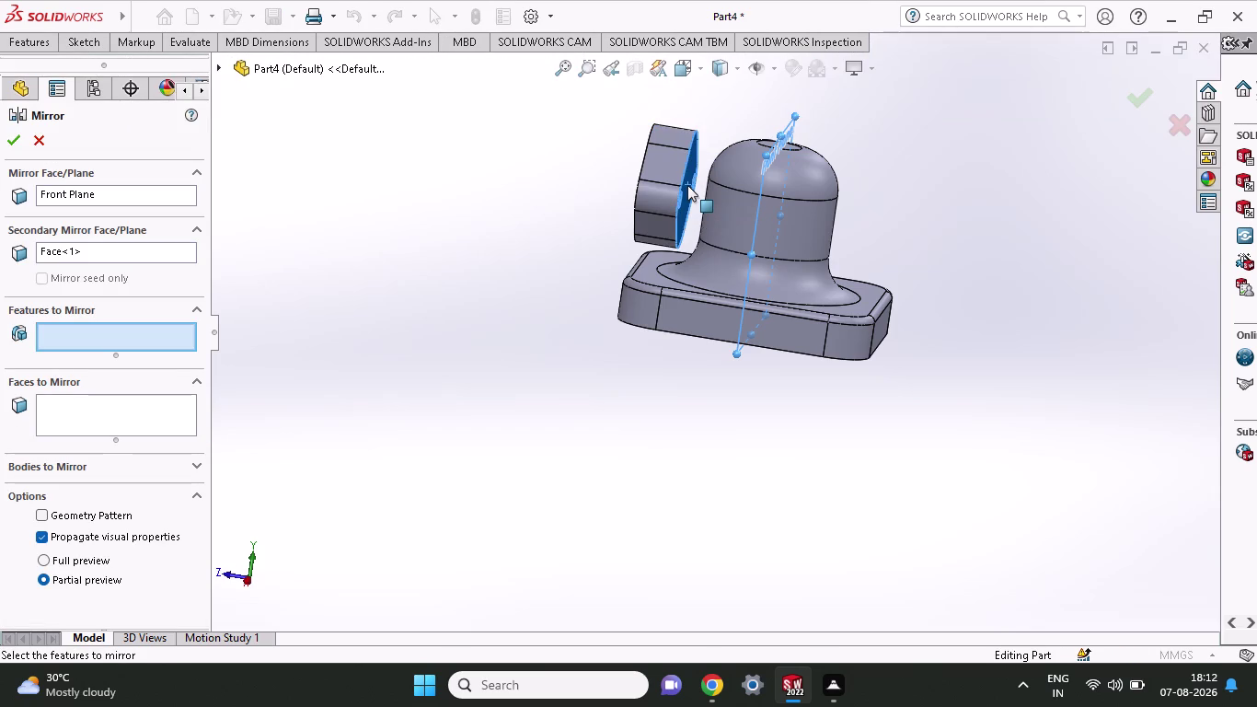
Add Boss-Extrude3 to Features to Mirror and clear the secondary mirror face.
click(669, 193)
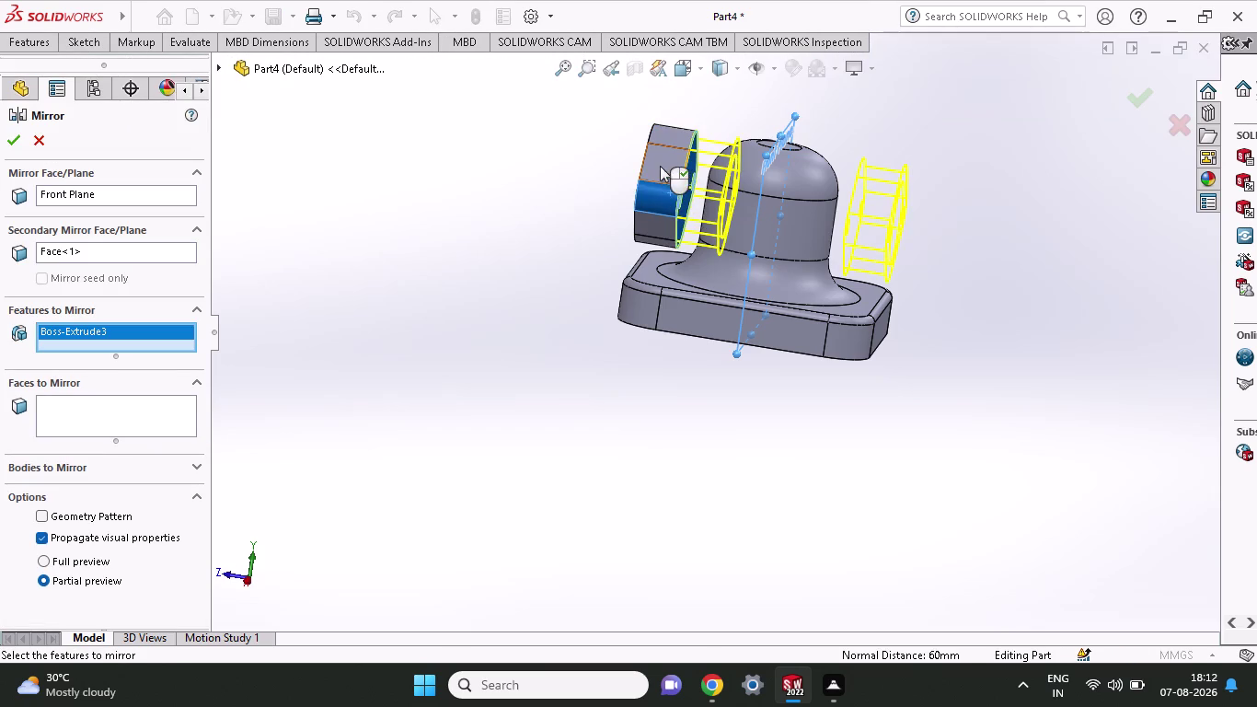
click(660, 166)
click(681, 141)
click(668, 162)
click(692, 173)
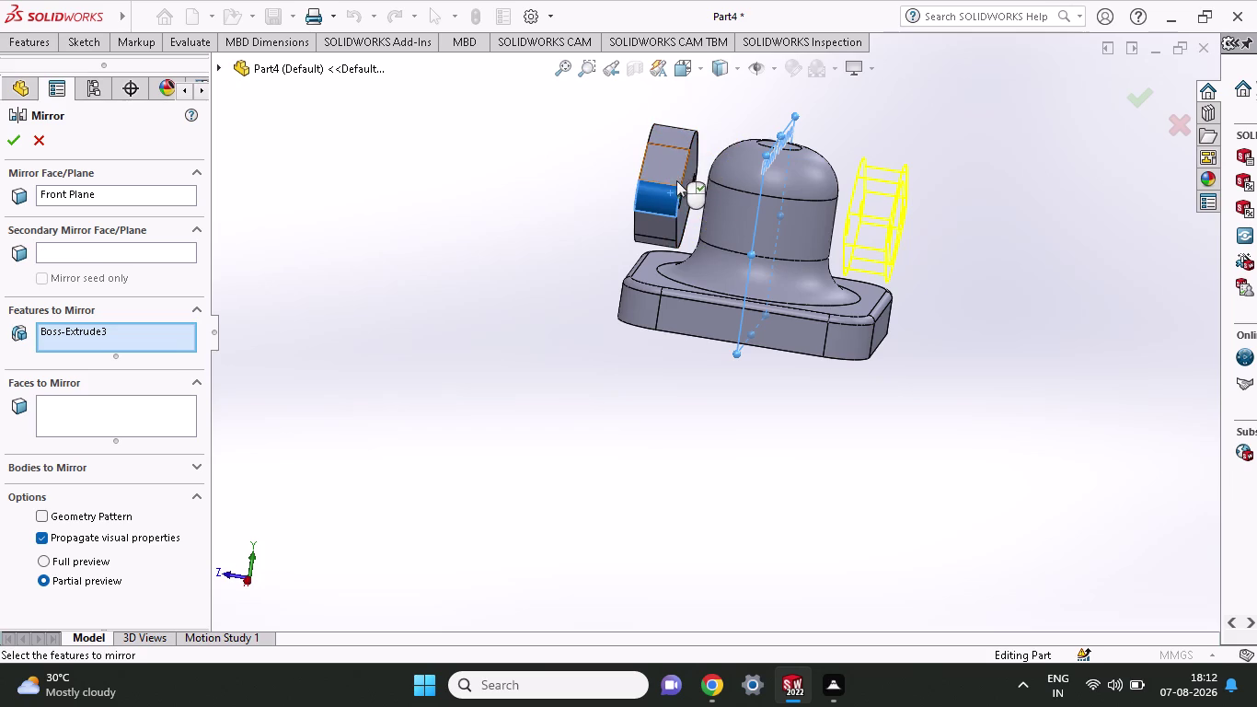
click(673, 171)
click(678, 137)
middle_drag(536, 283, 592, 337)
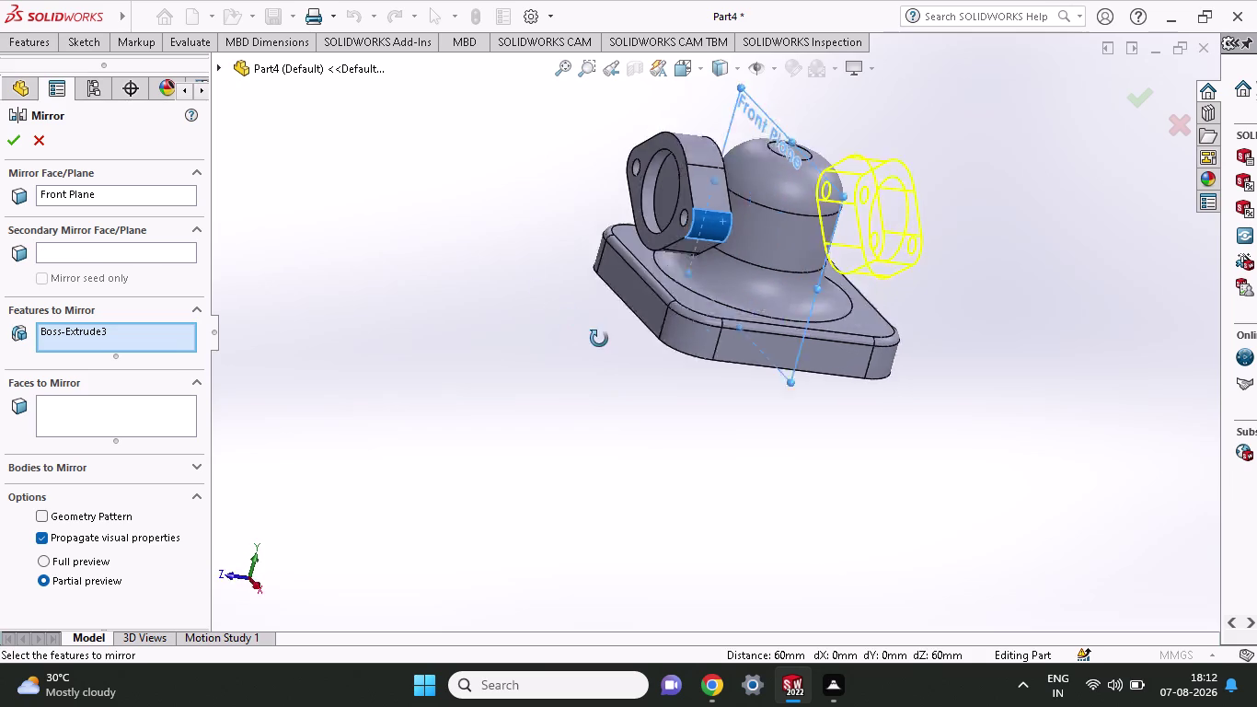
middle_drag(592, 337, 630, 342)
Add Cut-Extrude1, confirm the mirror, and inspect after the Rebuild Errors message.
click(716, 237)
click(748, 237)
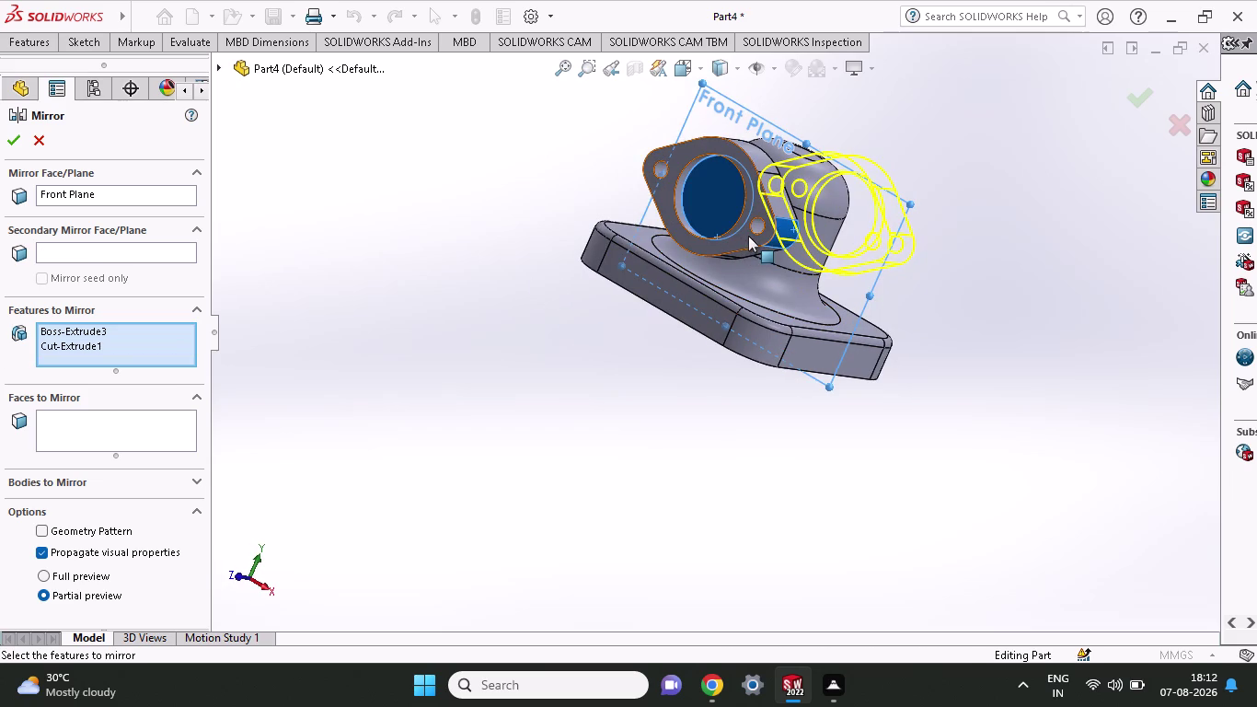
middle_drag(778, 178, 629, 247)
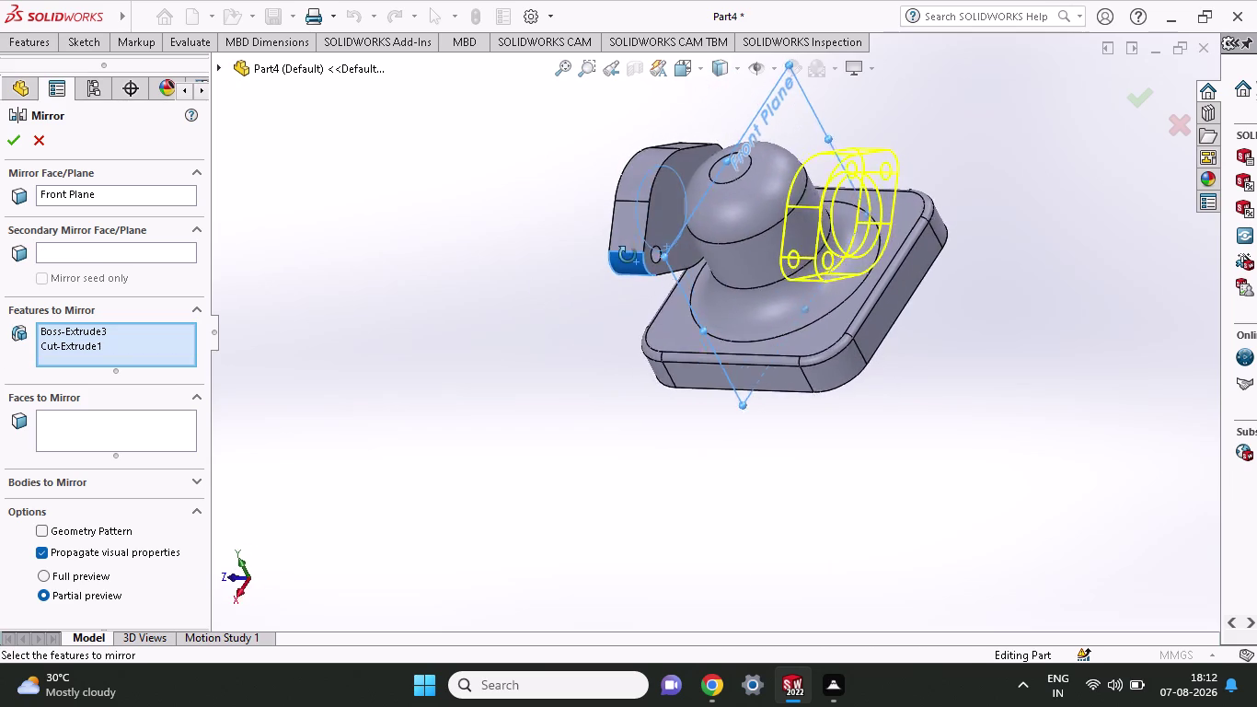
middle_drag(629, 248, 664, 246)
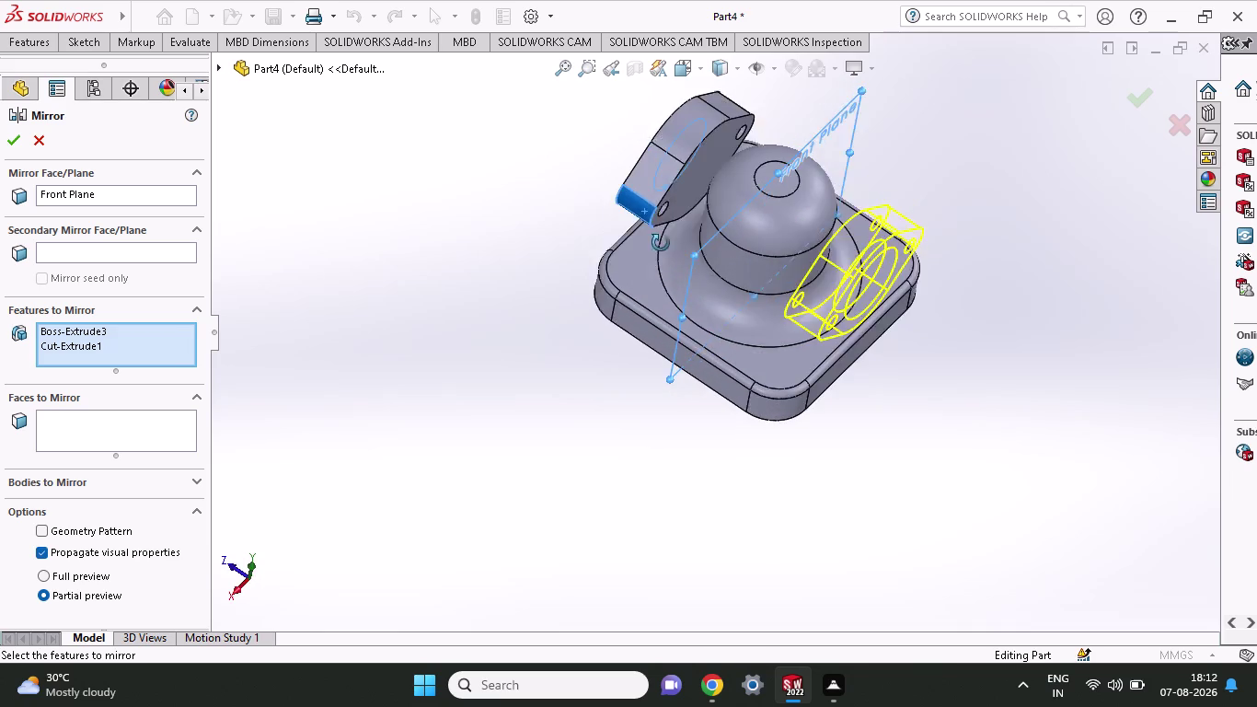
middle_drag(664, 247, 655, 253)
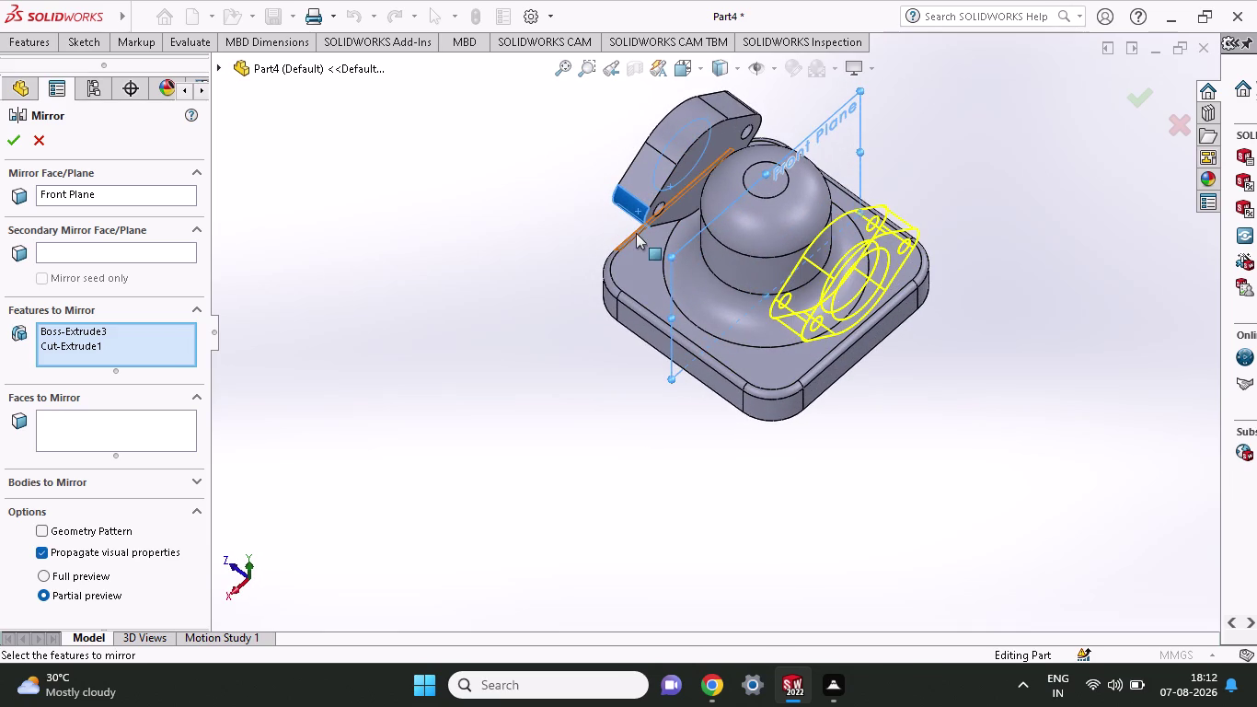
click(5, 142)
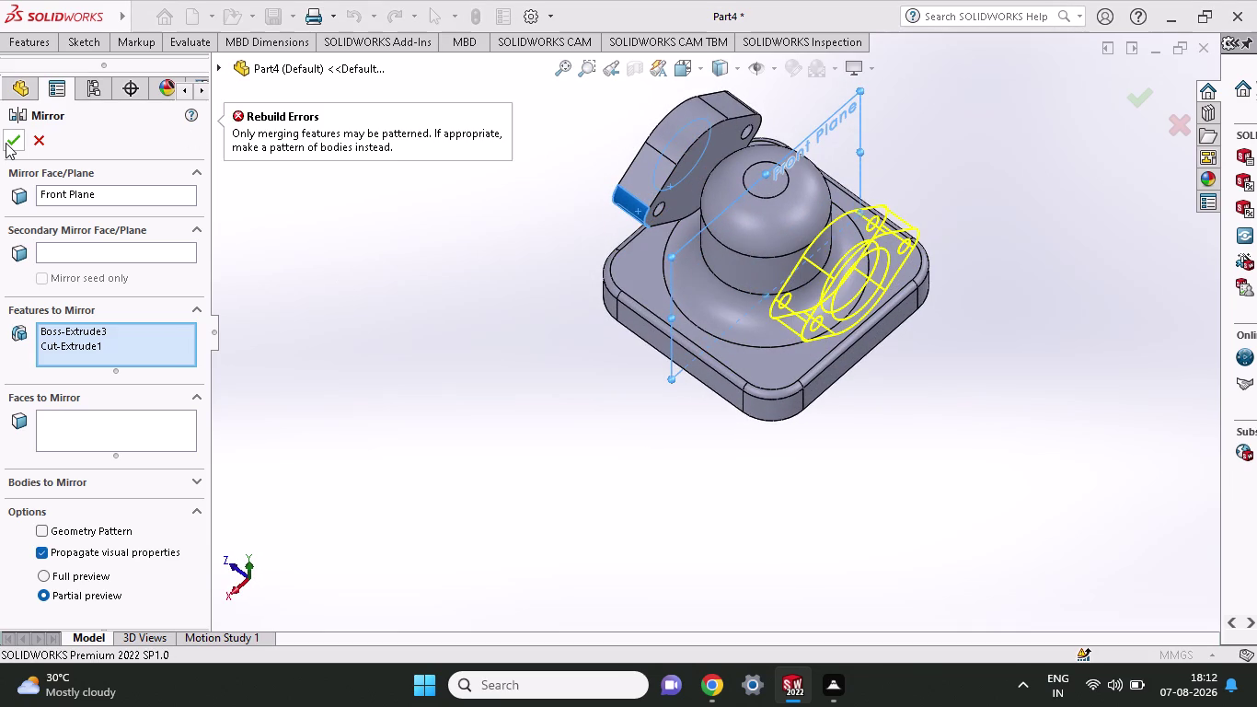
click(20, 138)
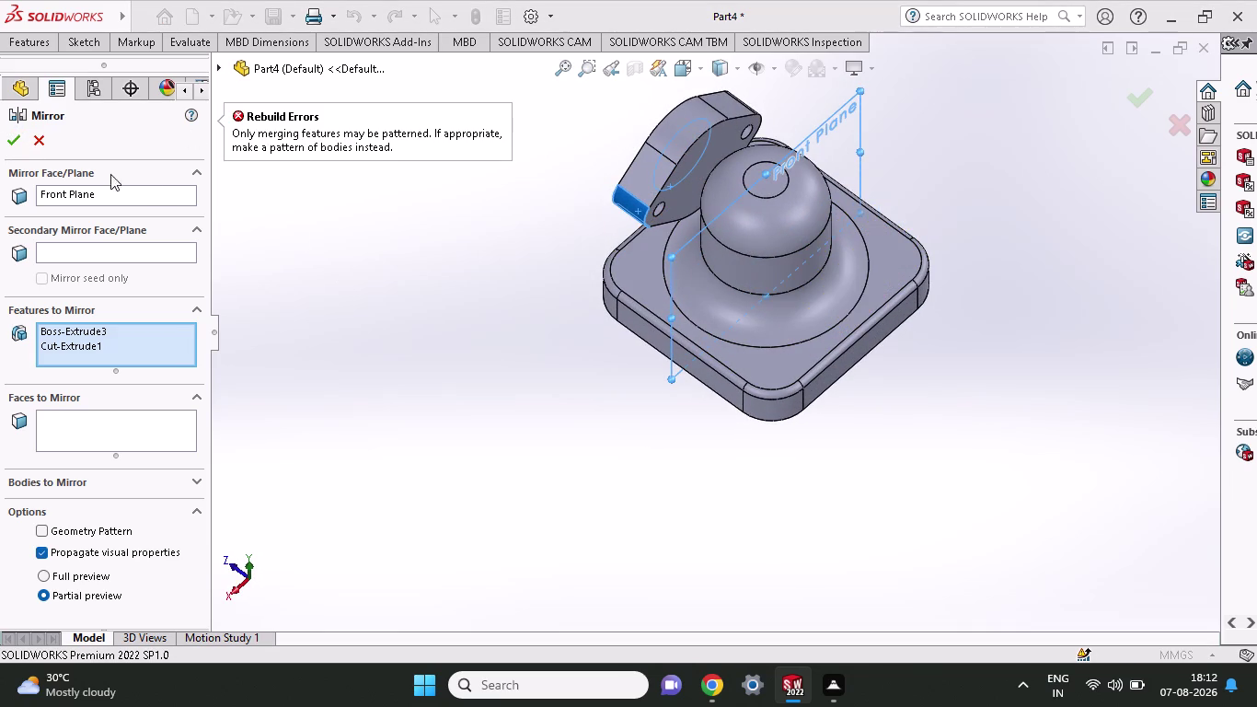
middle_drag(483, 272, 636, 362)
Cancel the failed Front Plane mirror, leaving Cut-Extrude1 last, and orbit to inspect the flange.
key(grave)
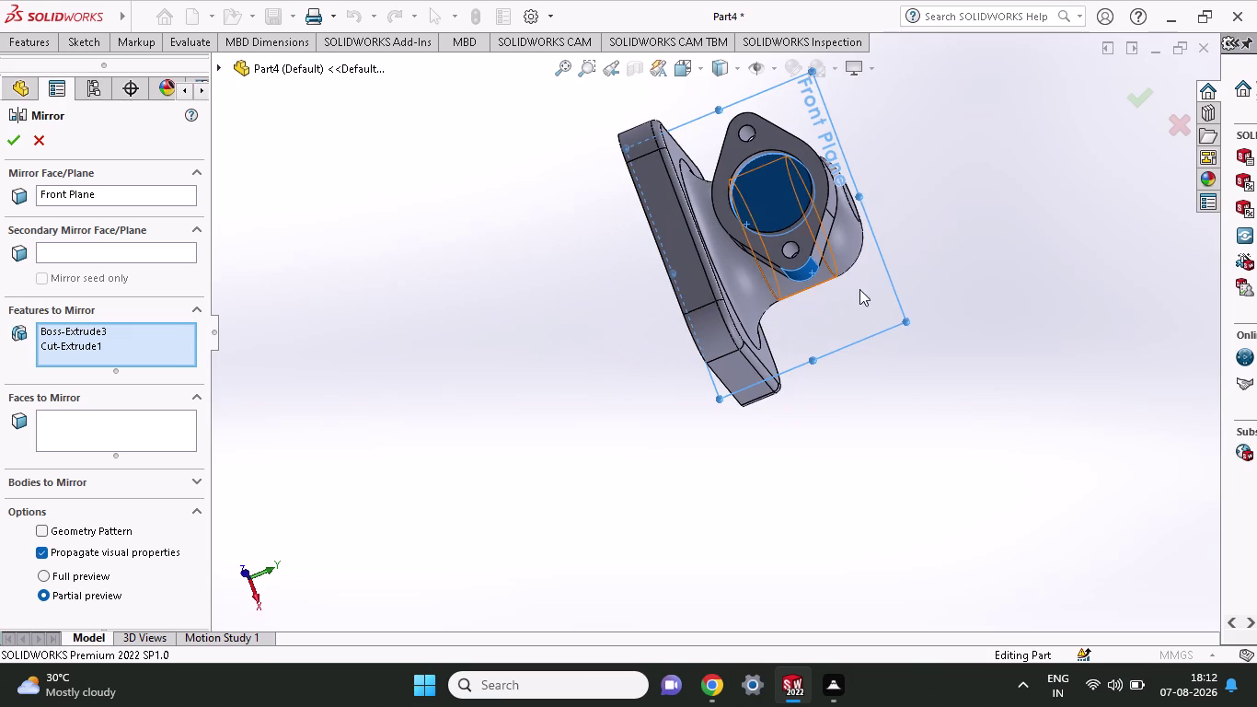
key(Escape)
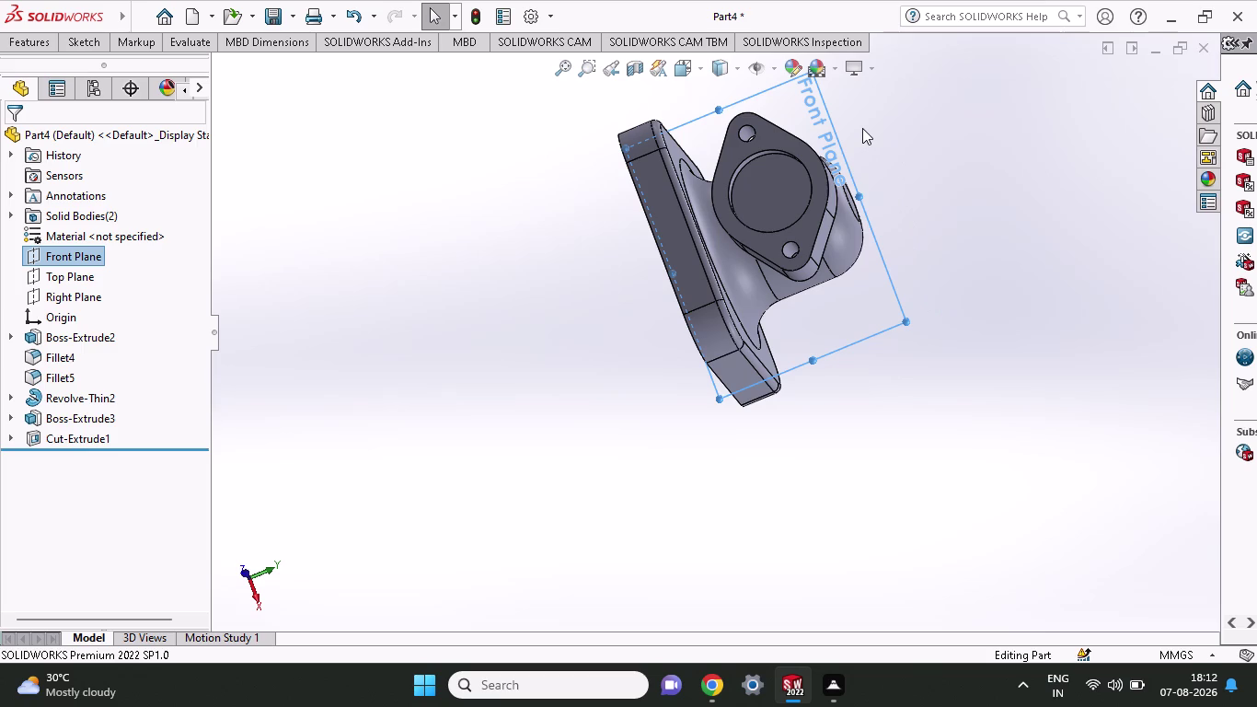
middle_drag(929, 187, 929, 186)
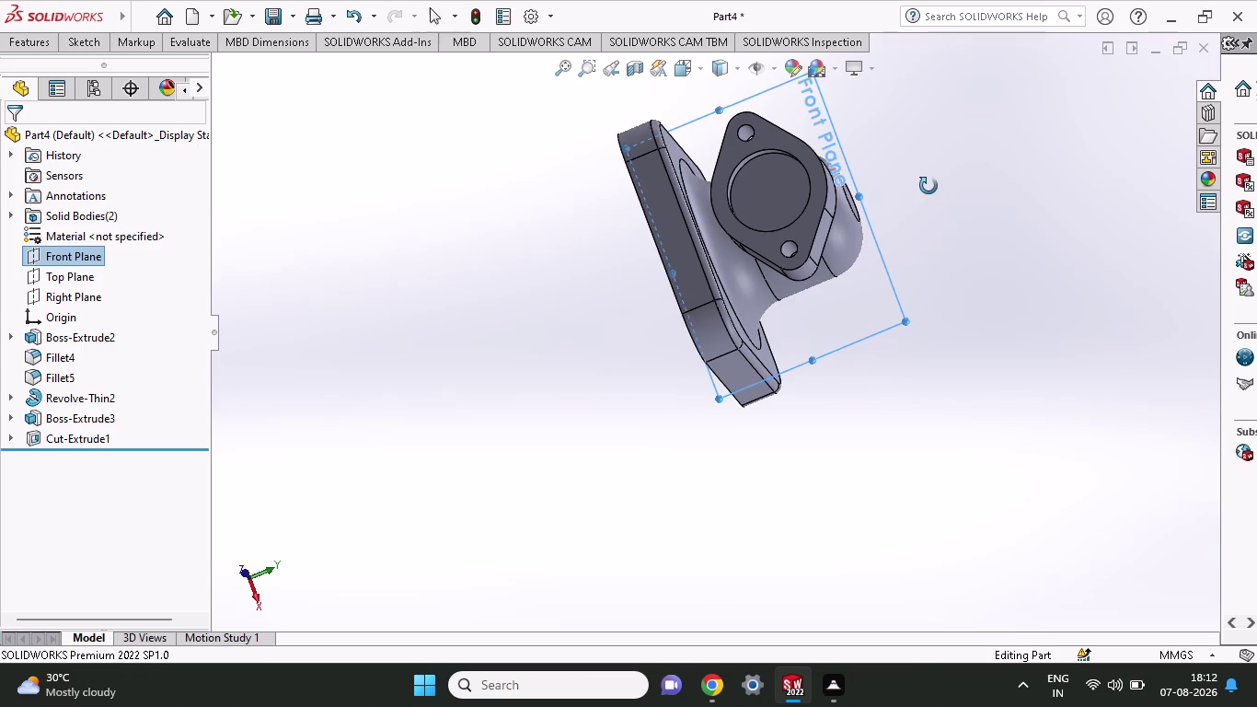
middle_drag(929, 186, 843, 62)
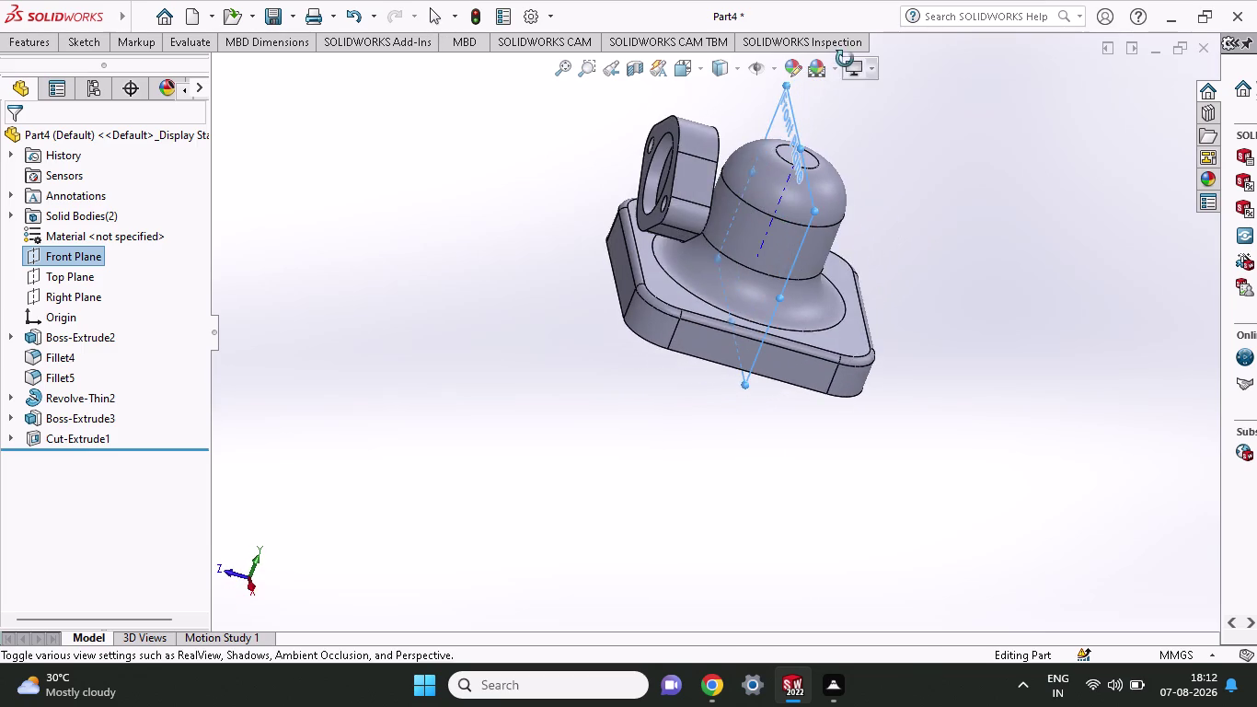
middle_drag(843, 62, 846, 59)
middle_drag(891, 243, 889, 212)
scroll(up, 3)
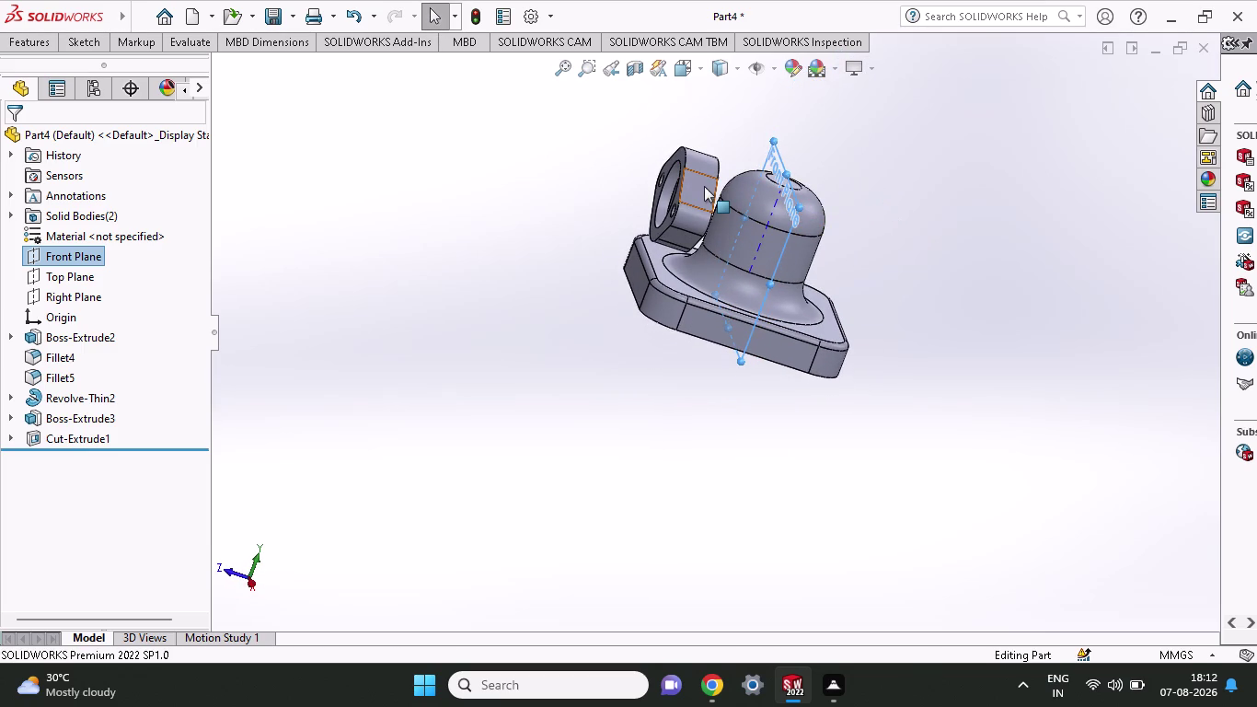
key(Escape)
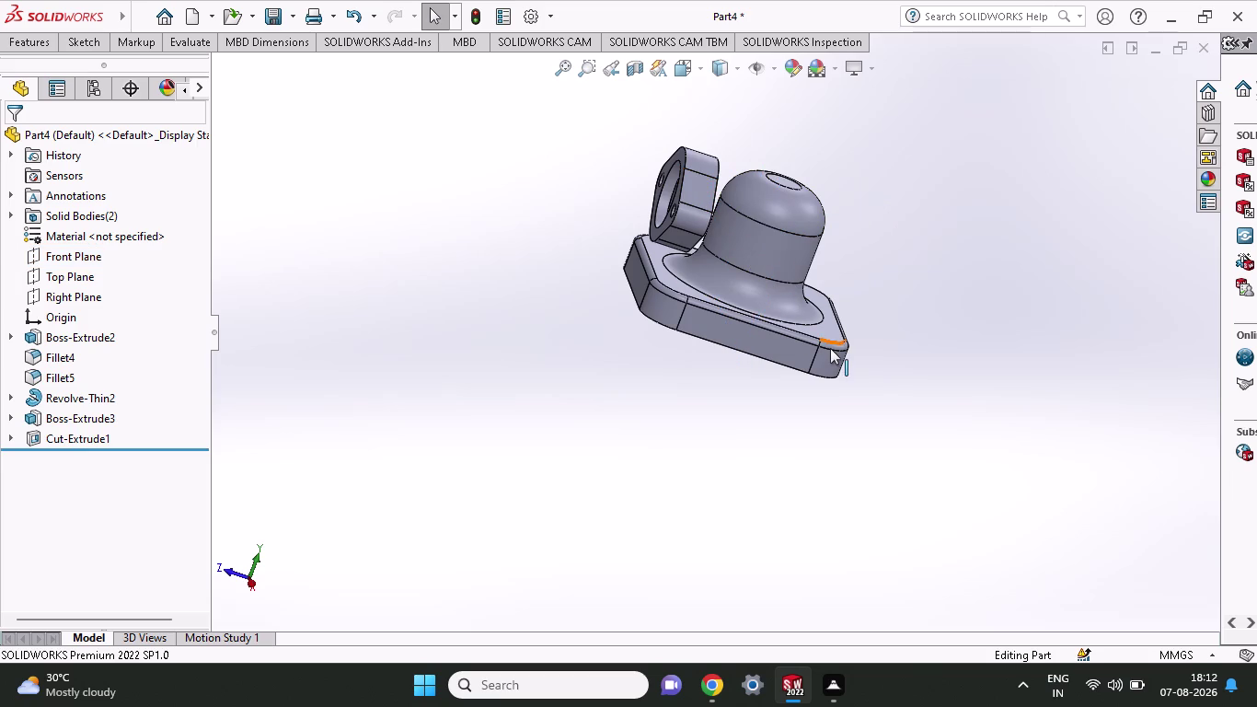